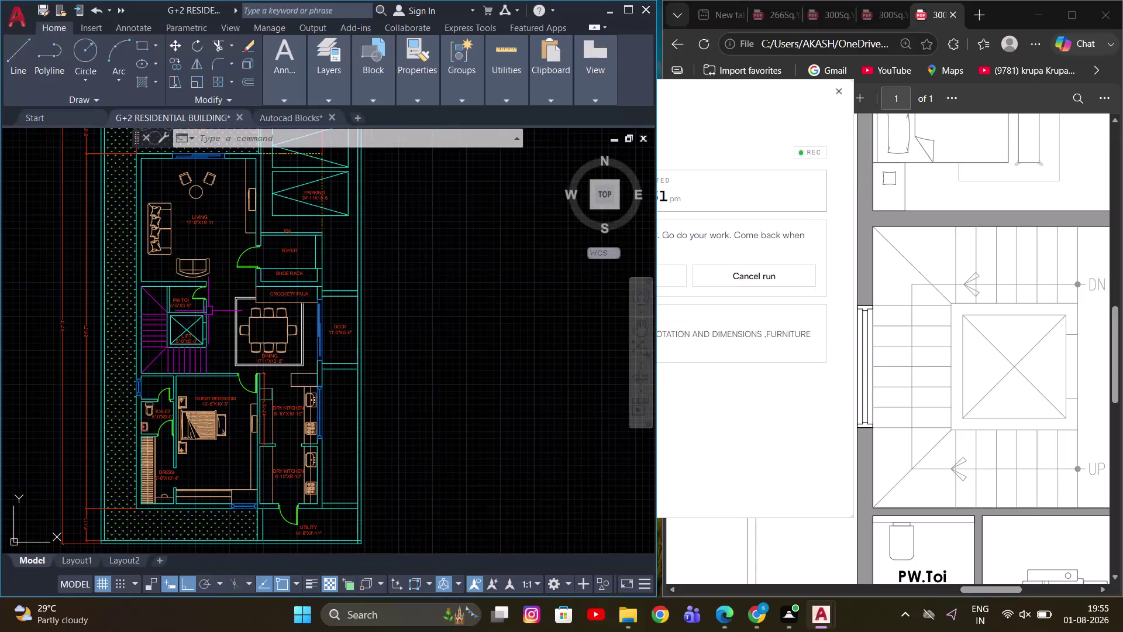
Pan and zoom across the first floor plan to center the upper toilet label.
middle_drag(387, 296, 273, 296)
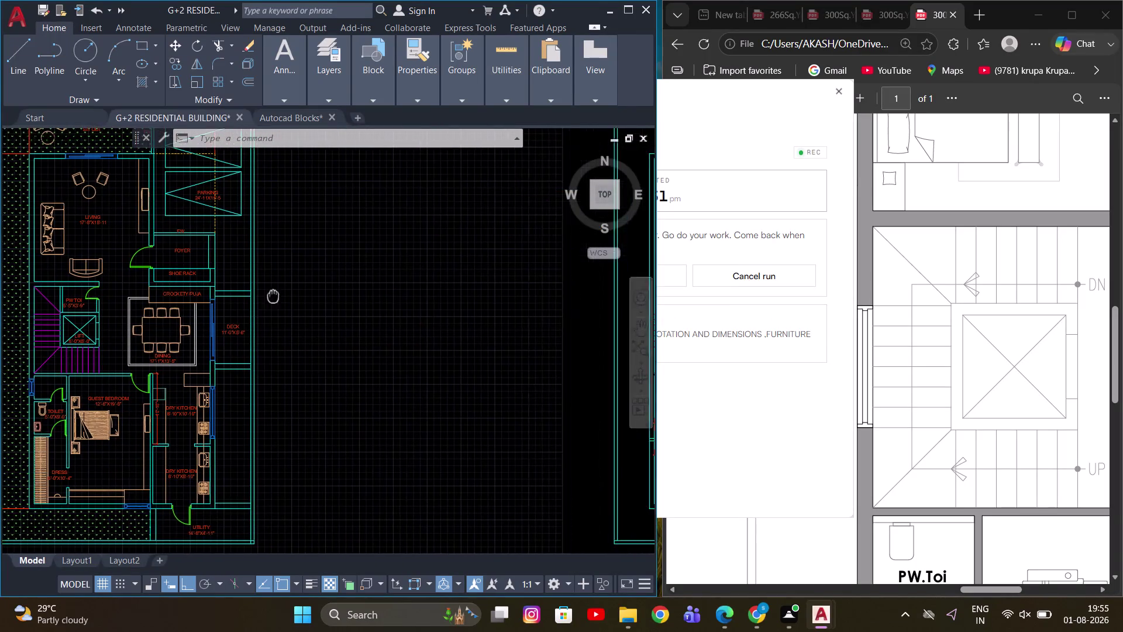
middle_drag(273, 296, 245, 296)
scroll(down, 3)
middle_drag(471, 311, 307, 295)
scroll(up, 3)
middle_drag(395, 296, 345, 228)
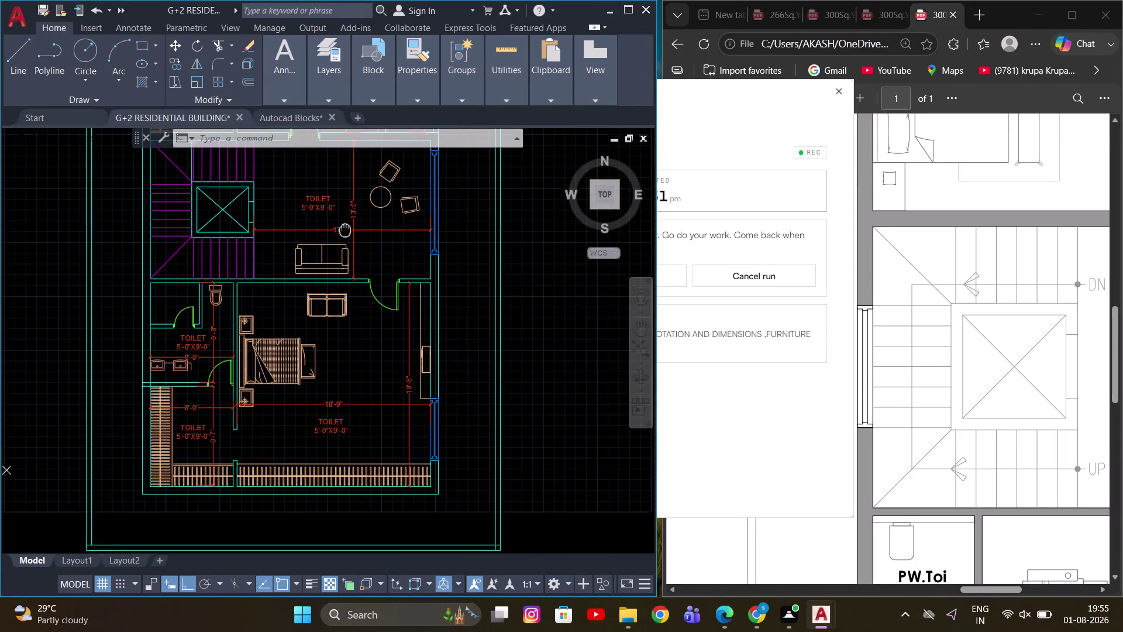
scroll(up, 3)
scroll(down, 3)
middle_drag(357, 294, 452, 280)
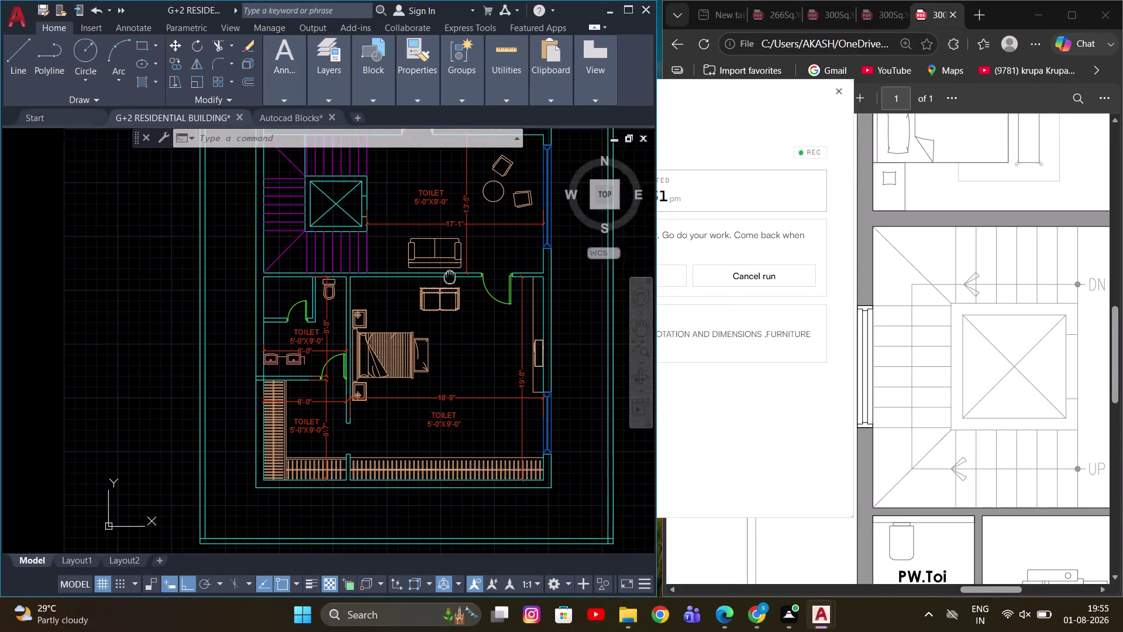
middle_drag(452, 280, 435, 249)
middle_drag(430, 256, 458, 354)
middle_drag(373, 443, 380, 313)
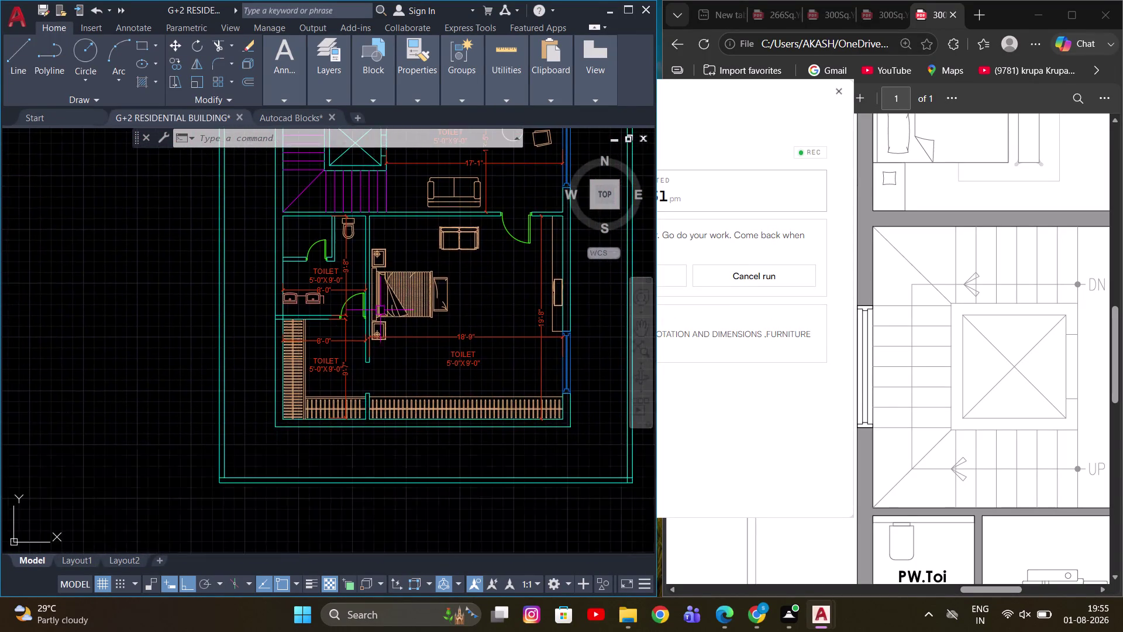
scroll(up, 3)
scroll(up, 3)
middle_drag(325, 264, 357, 338)
scroll(down, 3)
scroll(down, 3)
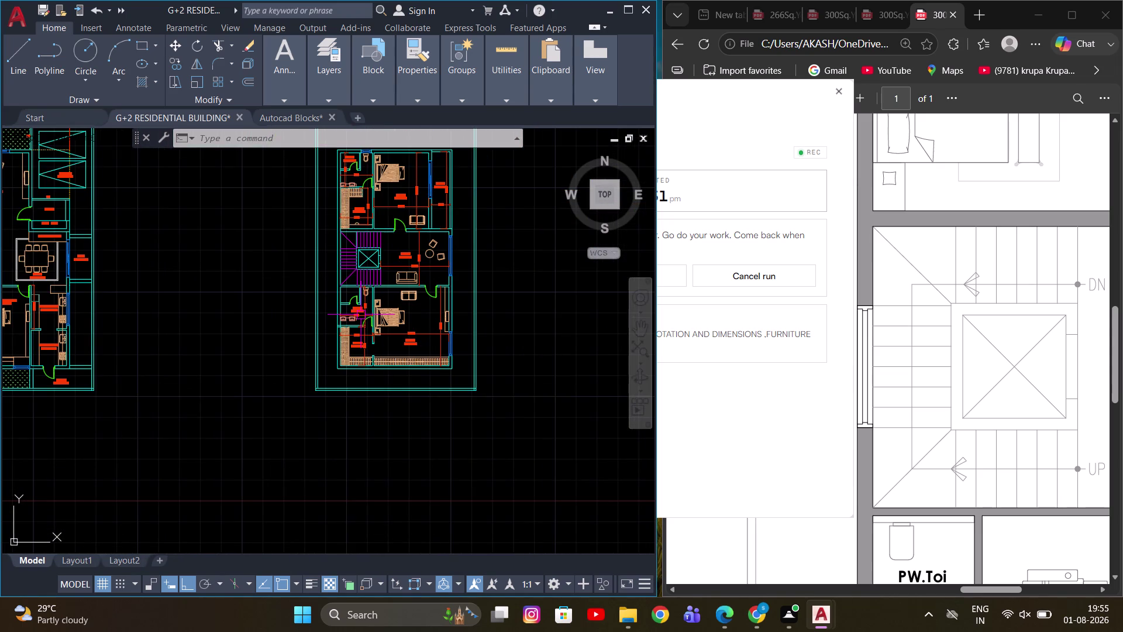
scroll(up, 3)
scroll(up, 3)
middle_drag(295, 341, 312, 326)
scroll(down, 3)
middle_drag(296, 305, 390, 334)
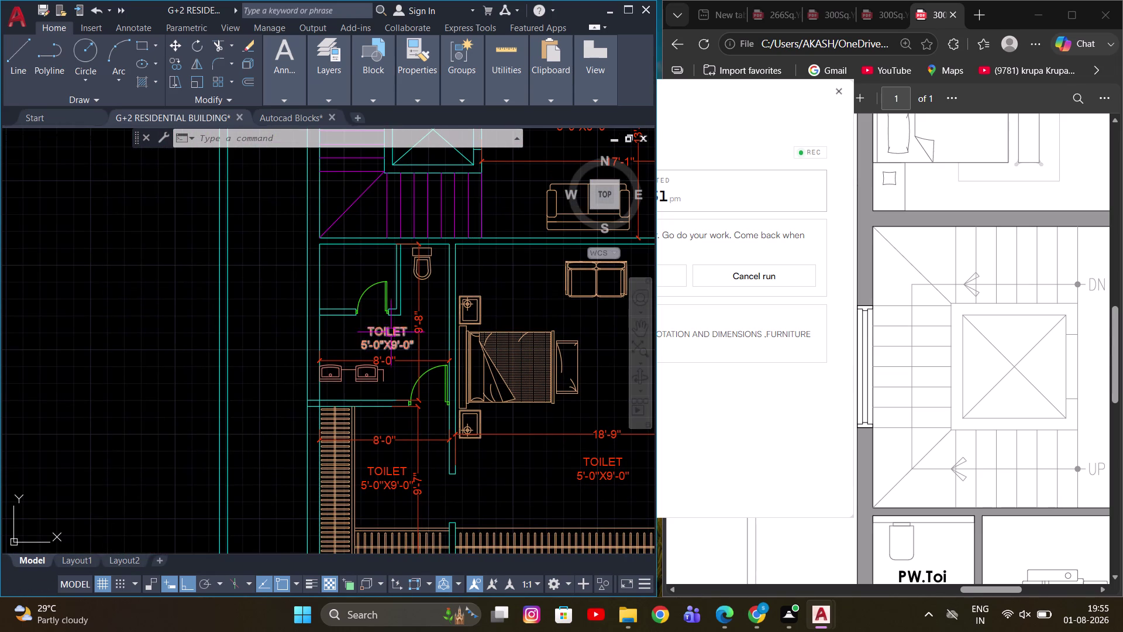
middle_drag(384, 322, 369, 295)
scroll(up, 3)
middle_drag(389, 299, 382, 288)
Edit the upper toilet label's size from 5'-0"X9'-0" to 8'-0"X9'-8".
double_click(383, 296)
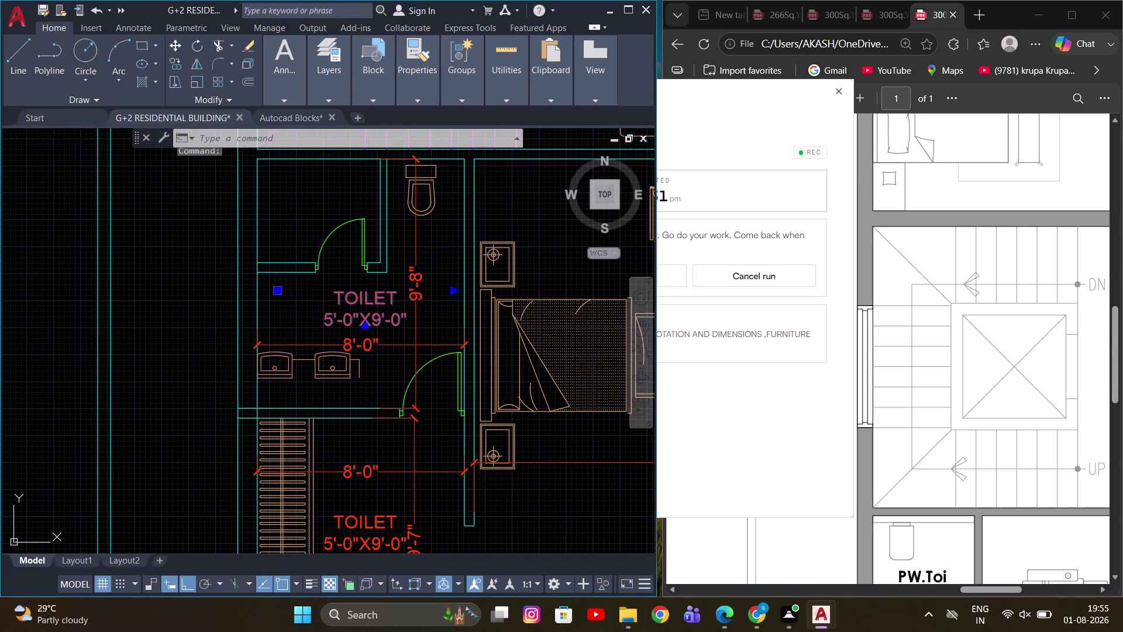
scroll(up, 3)
click(473, 224)
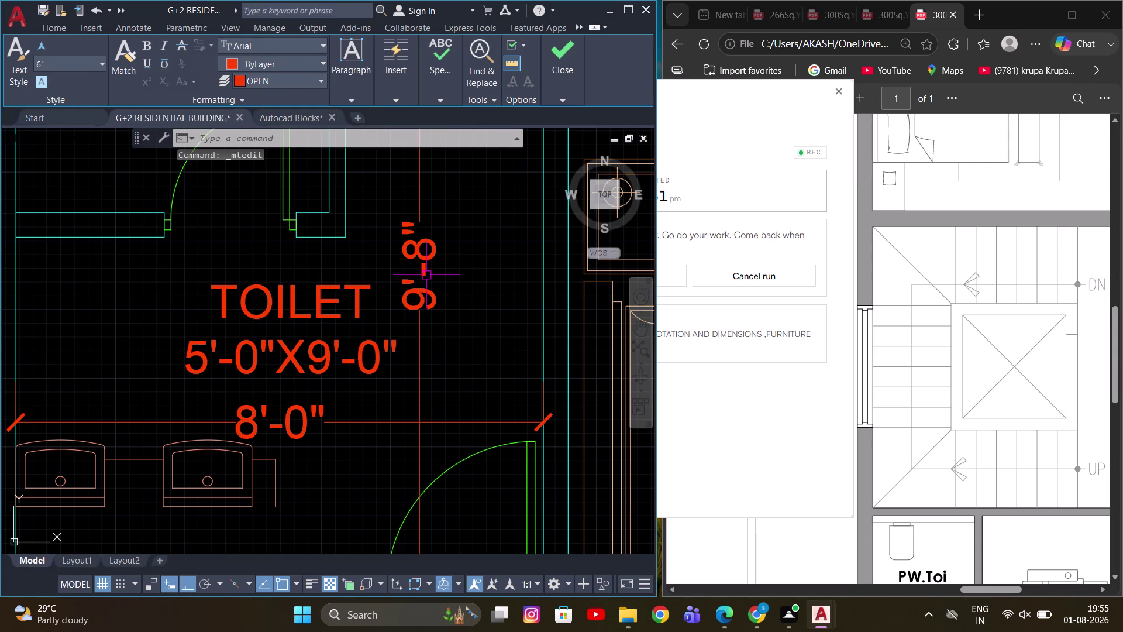
double_click(316, 309)
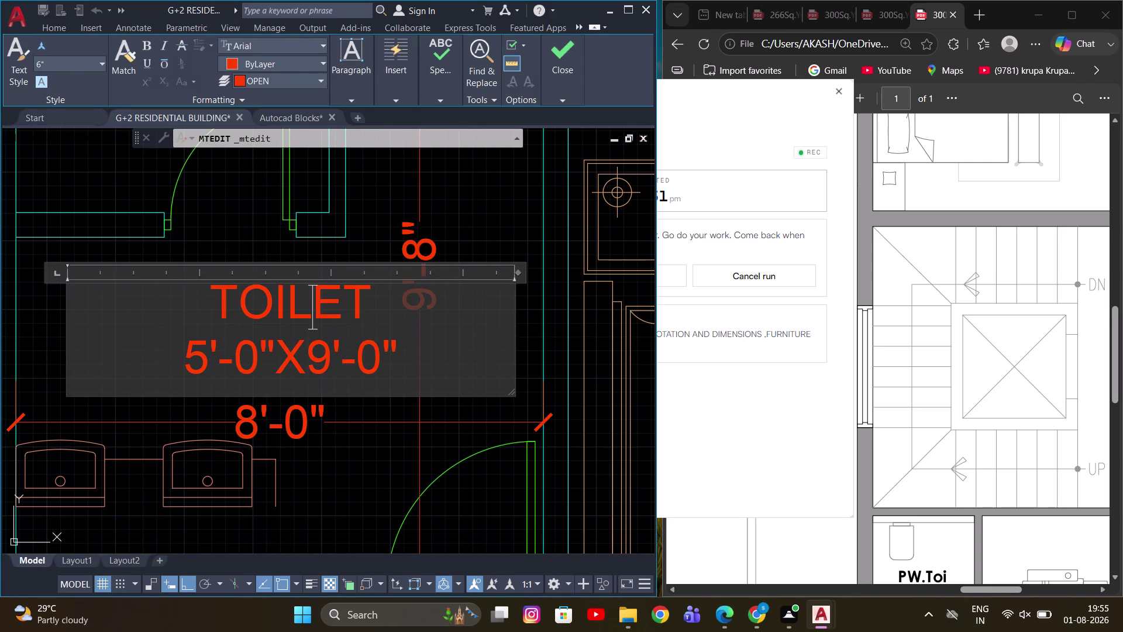
click(462, 187)
double_click(283, 305)
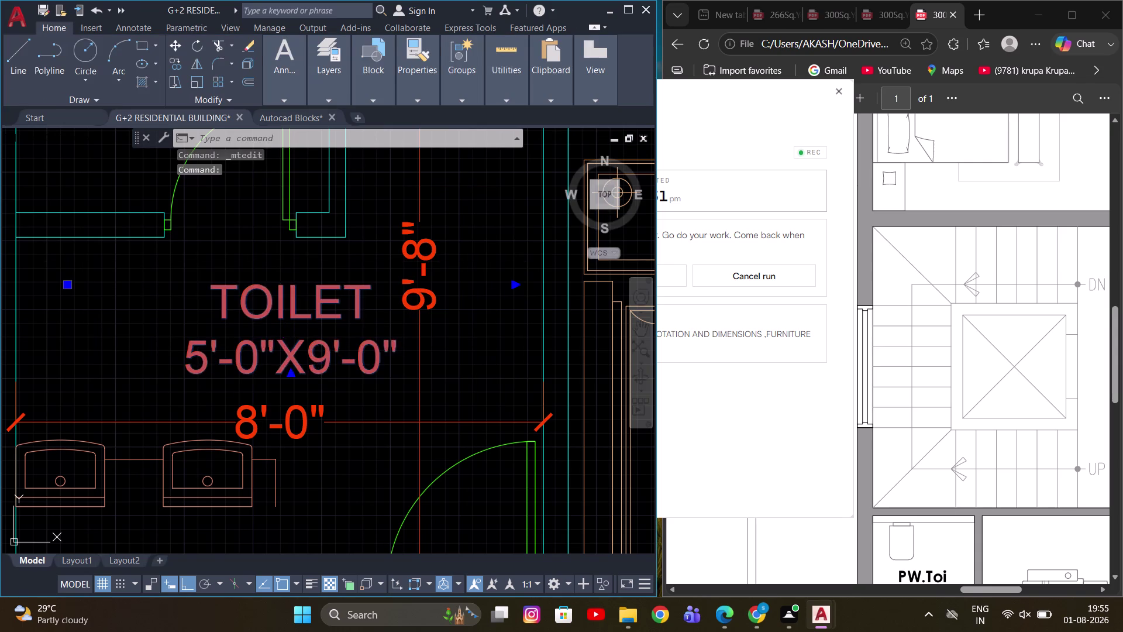
scroll(down, 3)
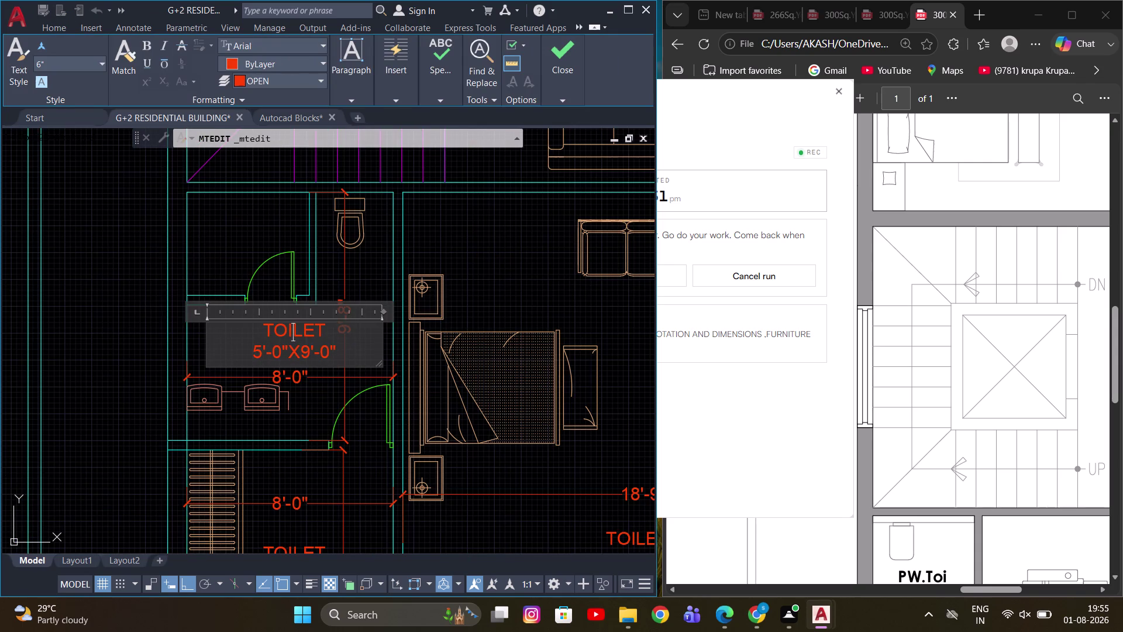
click(262, 355)
scroll(up, 3)
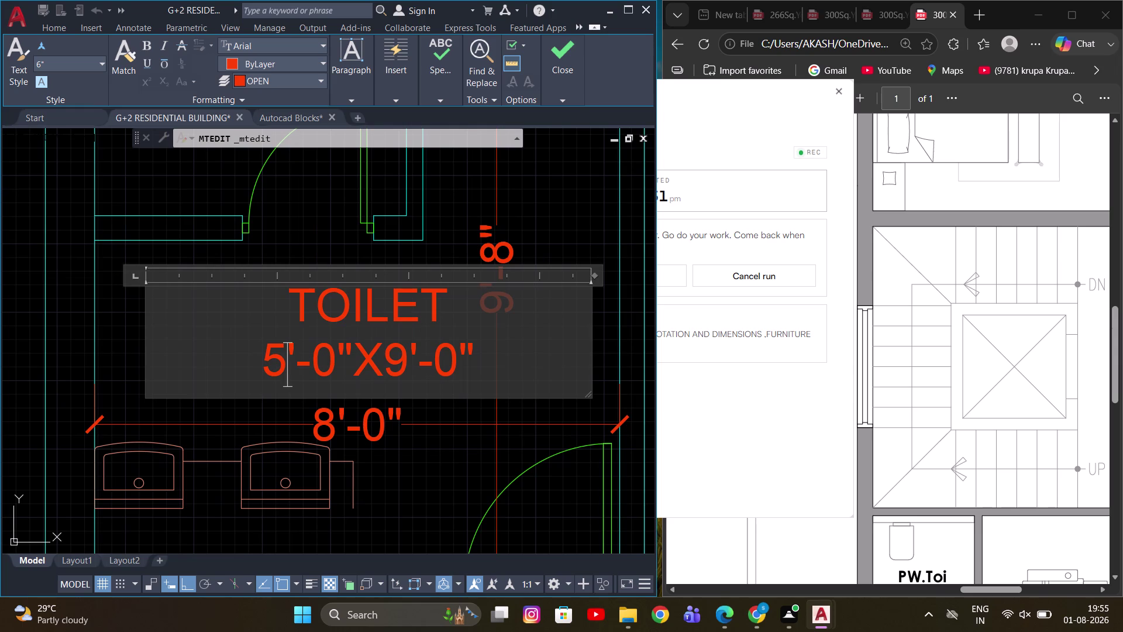
key(BackSpace)
key(8)
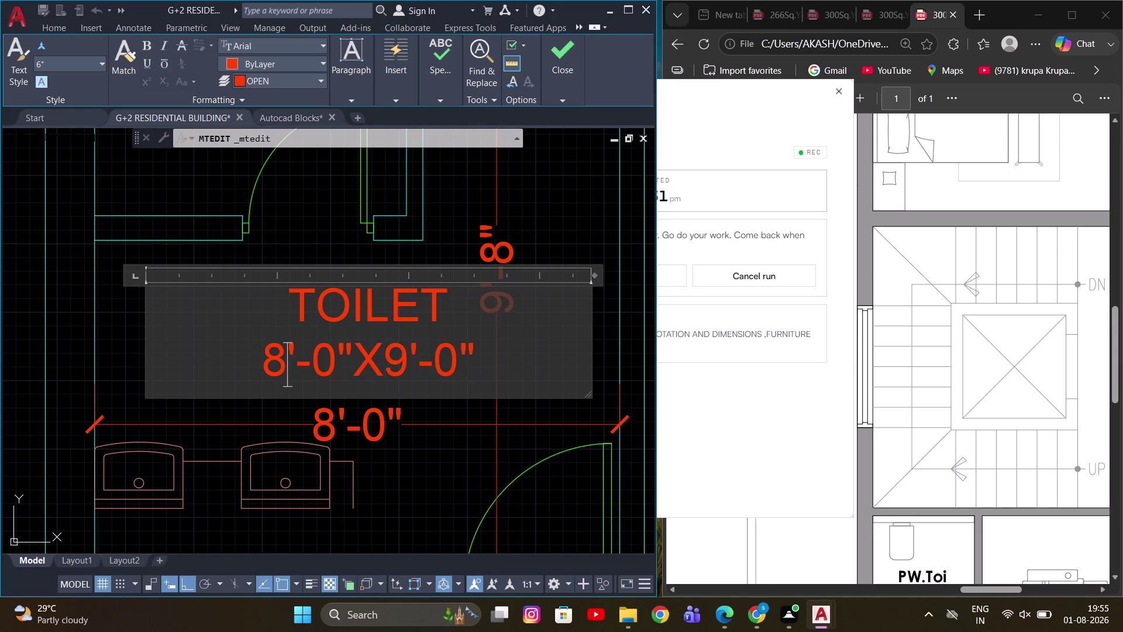
click(455, 372)
key(BackSpace)
key(8)
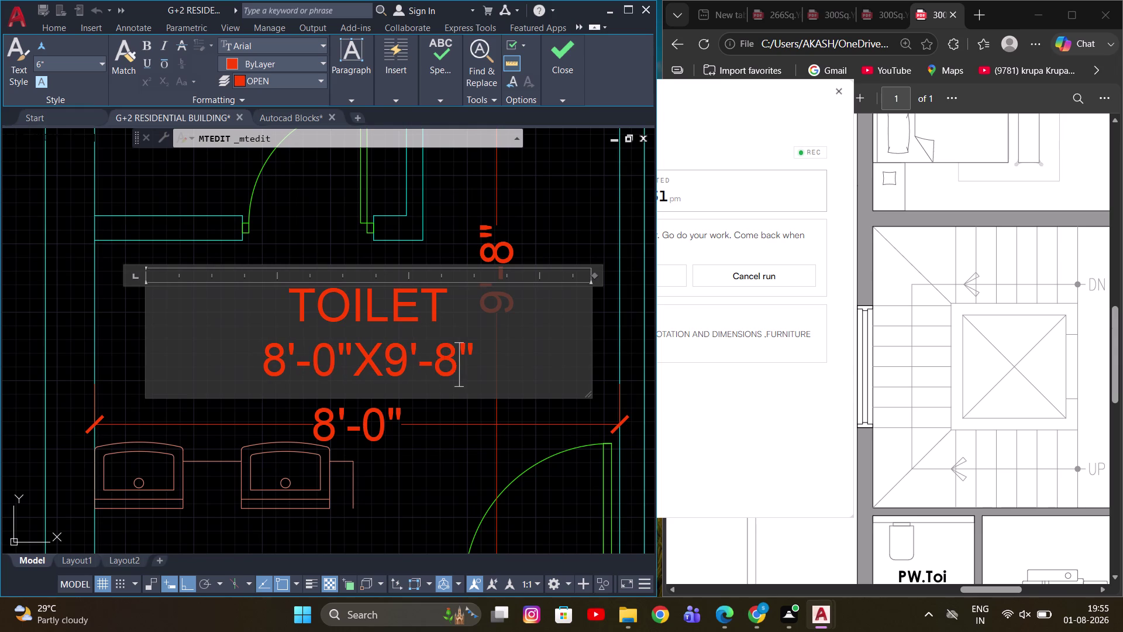
click(586, 224)
Open the lower toilet label and close it without changes.
scroll(down, 3)
middle_drag(367, 360, 331, 295)
middle_drag(385, 457, 383, 439)
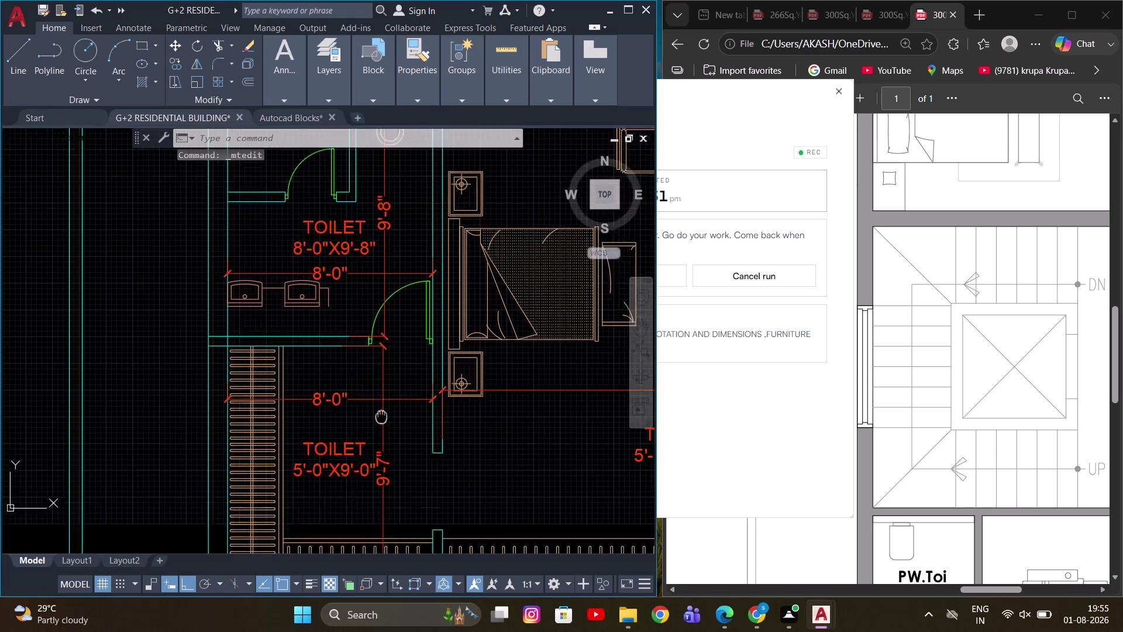
middle_drag(383, 439, 387, 336)
double_click(354, 361)
scroll(up, 3)
scroll(down, 3)
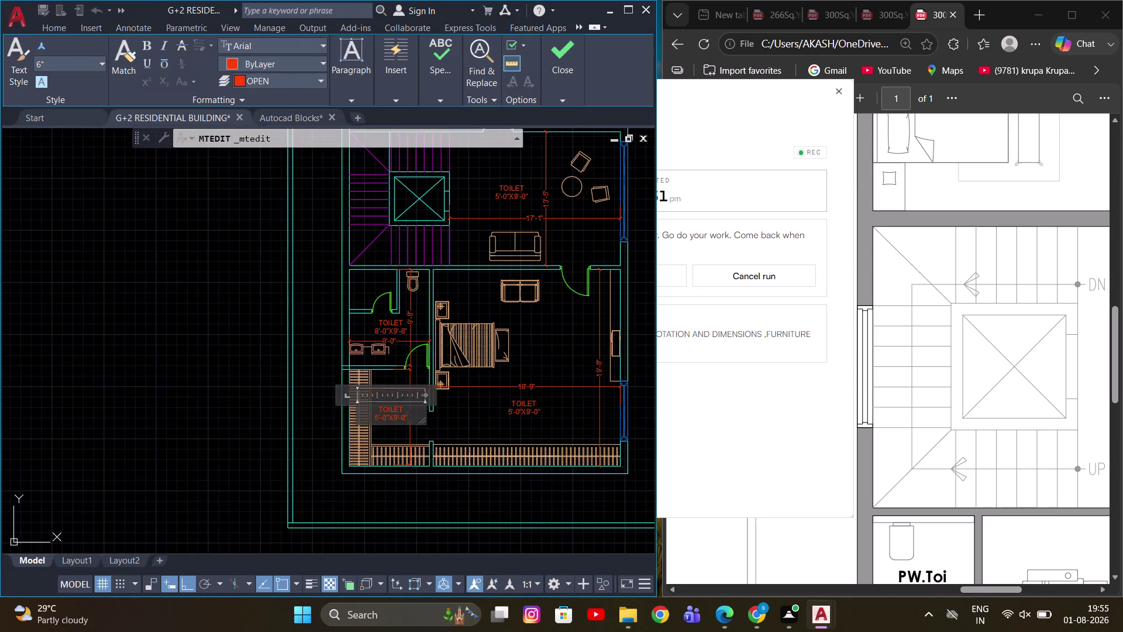
scroll(up, 3)
click(428, 321)
scroll(down, 3)
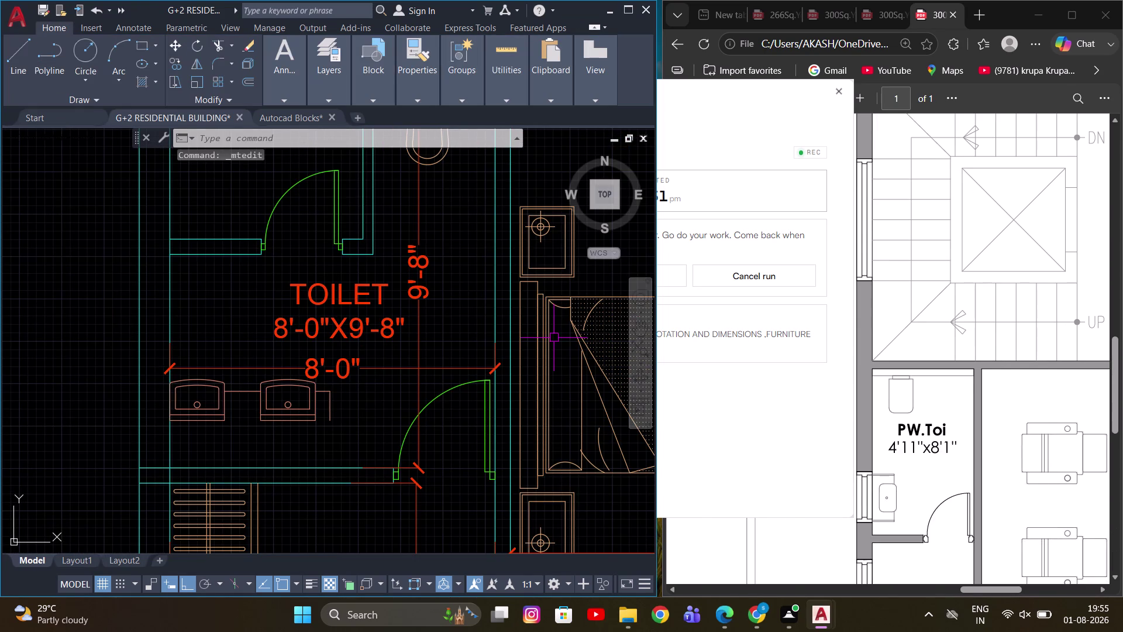
scroll(down, 3)
scroll(down, 3)
scroll(up, 3)
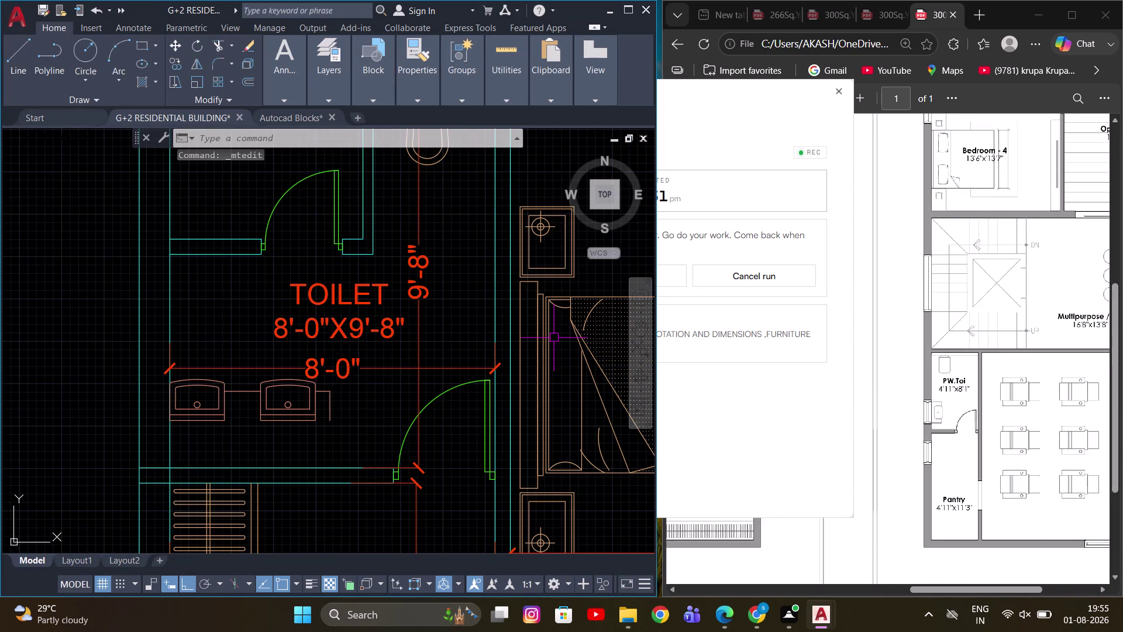
scroll(down, 3)
Check the reference PDF, then bring the lower toilet label into view and select it.
click(1006, 14)
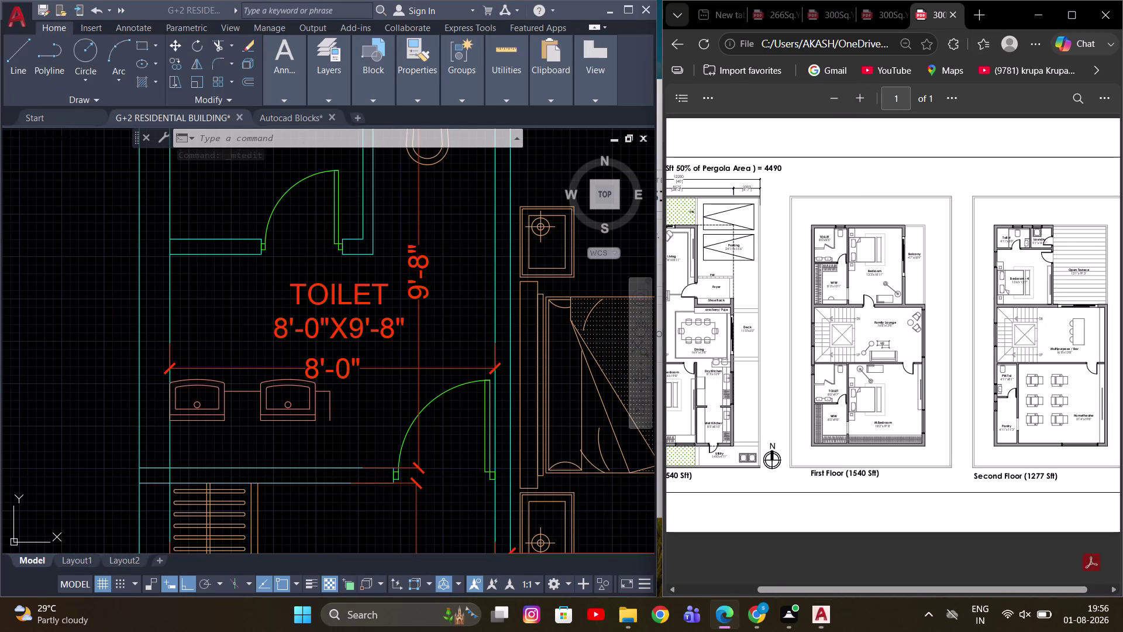
scroll(up, 3)
scroll(down, 3)
scroll(up, 3)
scroll(up, 3)
scroll(down, 3)
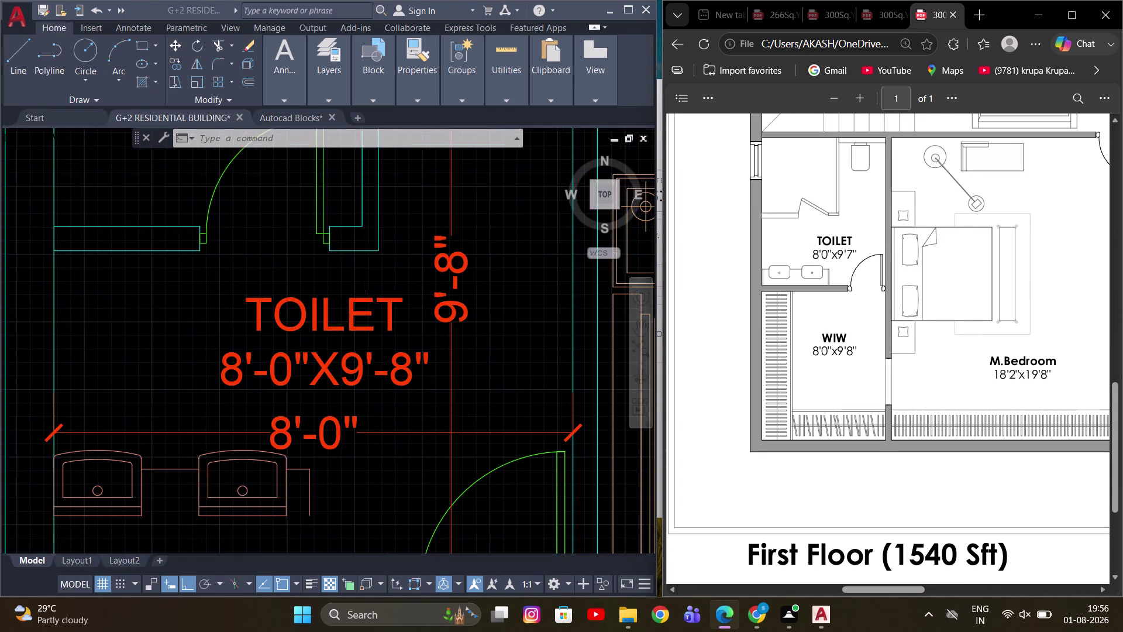
scroll(down, 3)
middle_drag(351, 422, 370, 367)
scroll(up, 3)
middle_drag(353, 409, 378, 327)
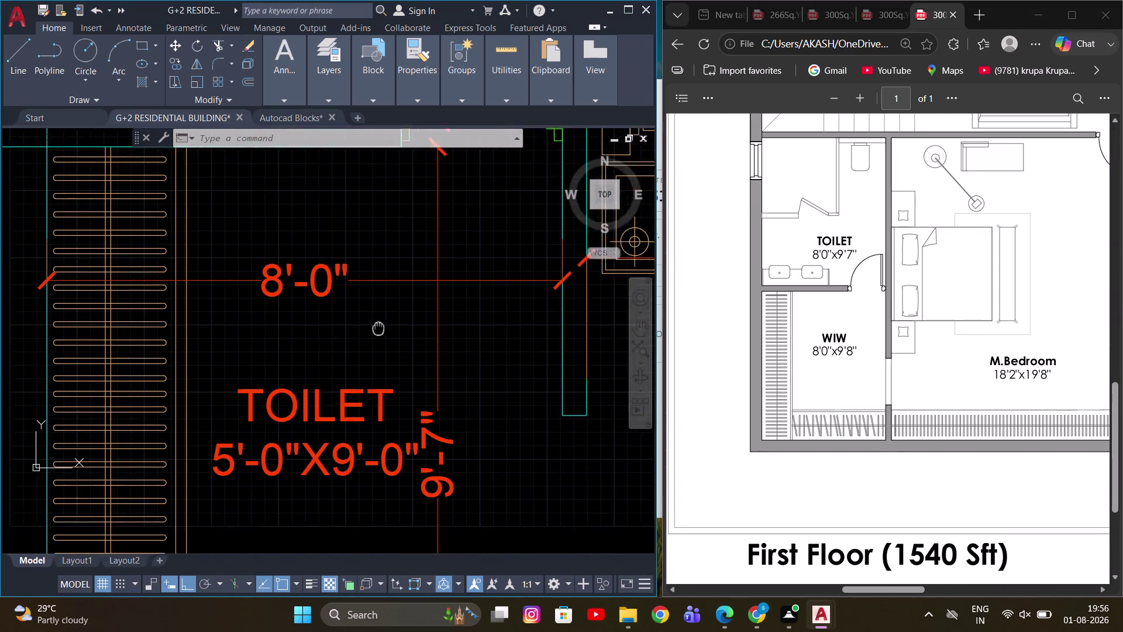
middle_drag(379, 327, 386, 311)
scroll(up, 3)
click(362, 386)
Rename the lower TOILET label to WIW.
click(359, 386)
double_click(359, 382)
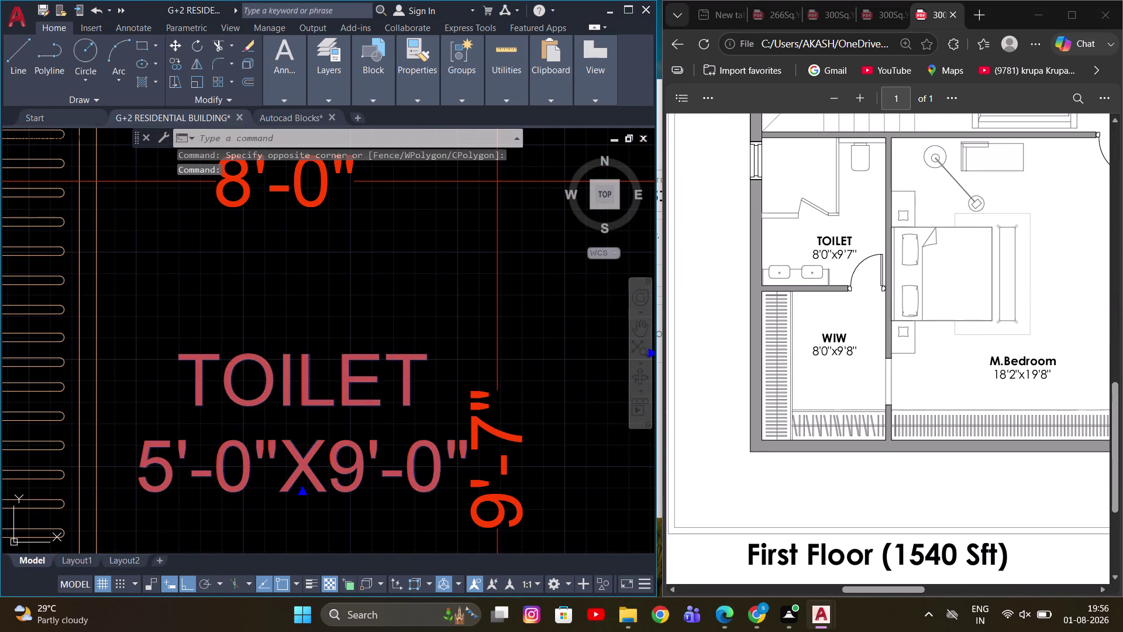
drag(432, 376, 204, 412)
click(420, 378)
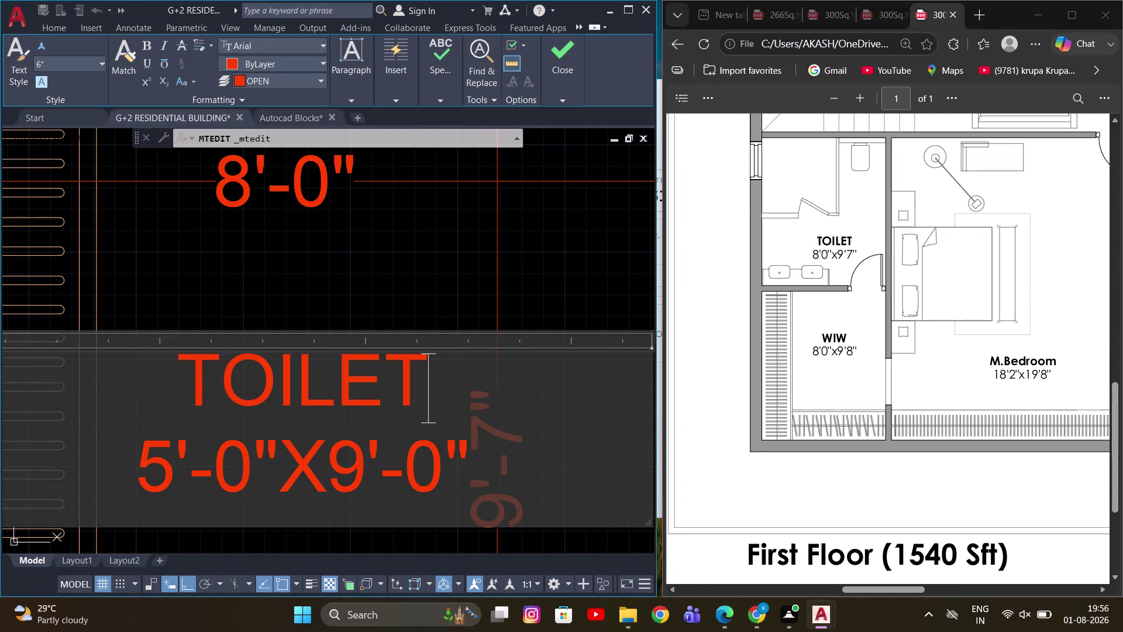
drag(435, 376, 183, 383)
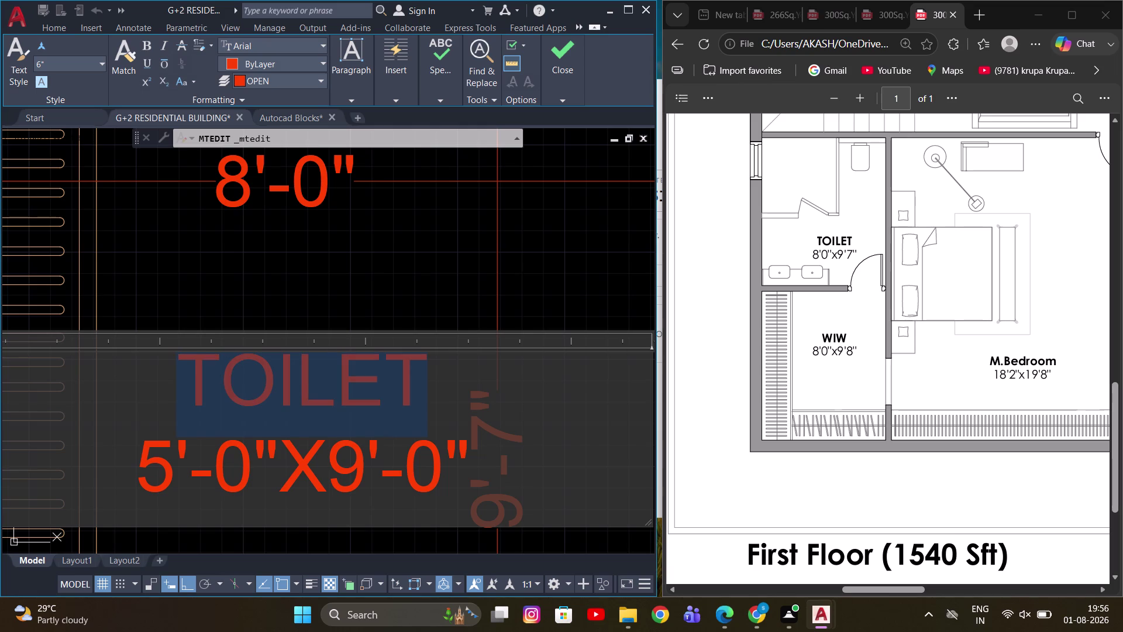
text(WI)
key(w)
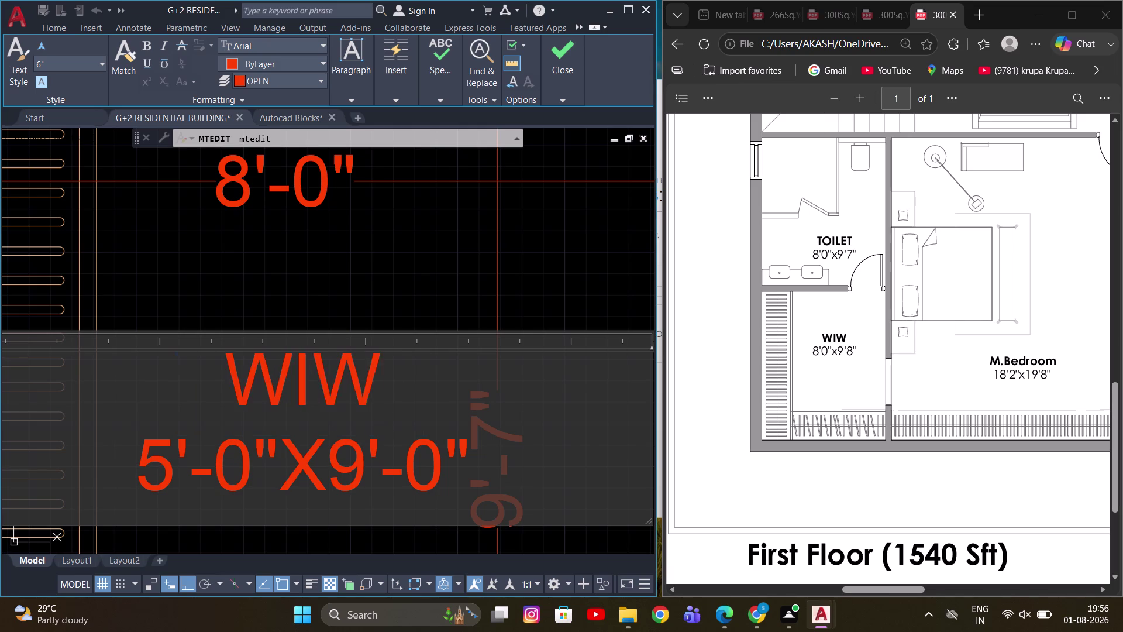
click(361, 257)
Pan and zoom to center the WIW size label.
scroll(down, 3)
middle_drag(298, 421, 360, 371)
scroll(up, 3)
scroll(down, 3)
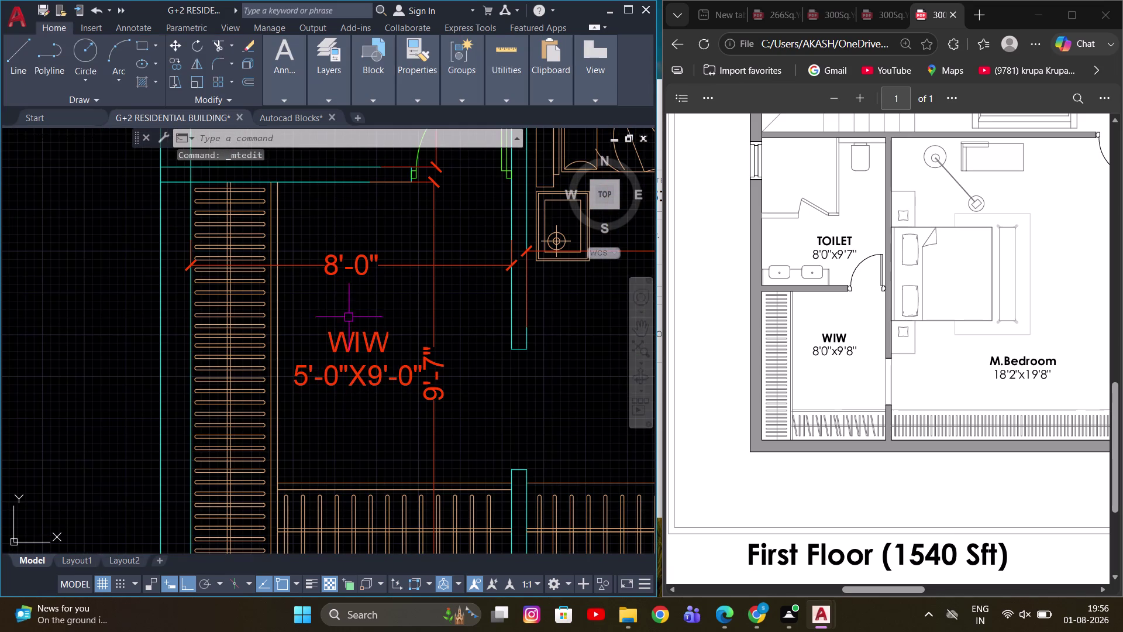
middle_drag(335, 370, 313, 361)
scroll(up, 3)
middle_drag(308, 351, 331, 342)
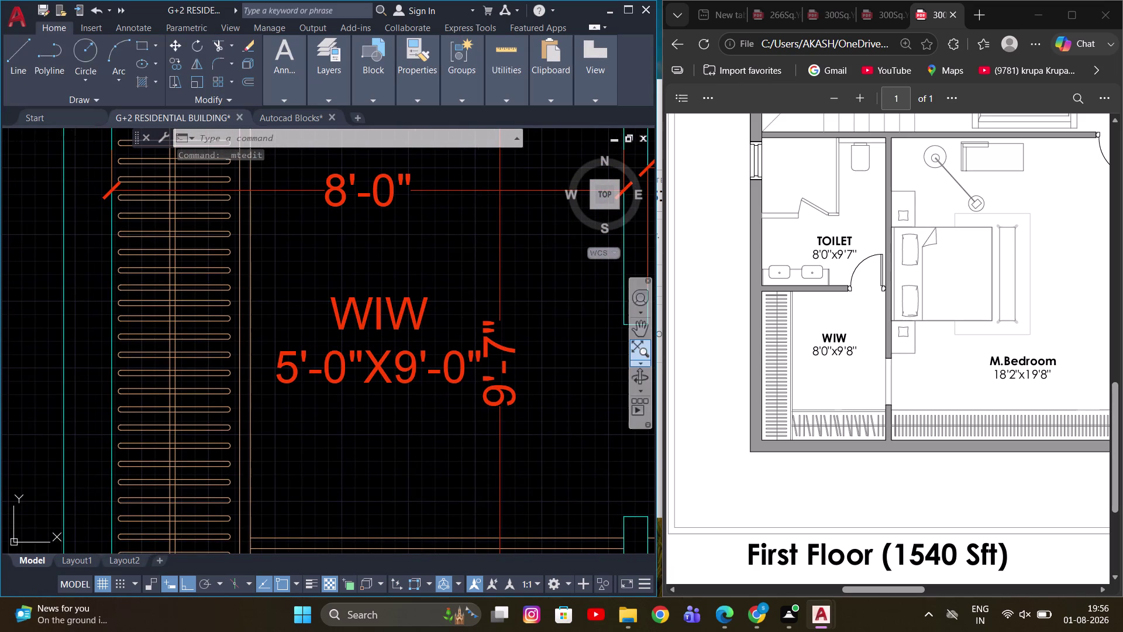
scroll(up, 3)
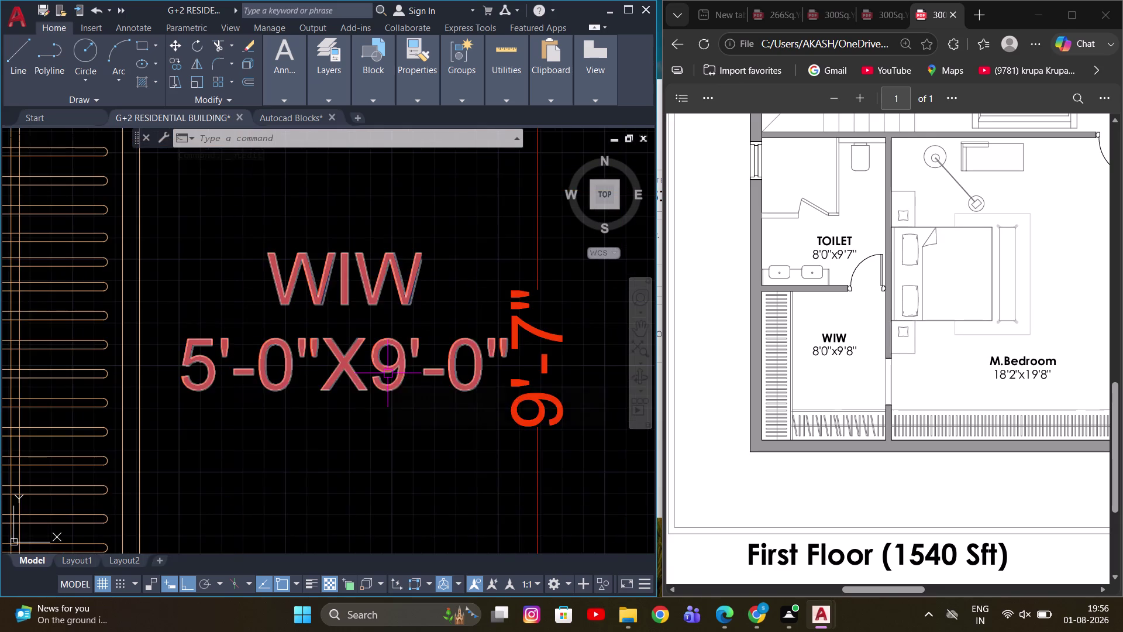
middle_drag(431, 368, 454, 366)
scroll(up, 3)
scroll(down, 3)
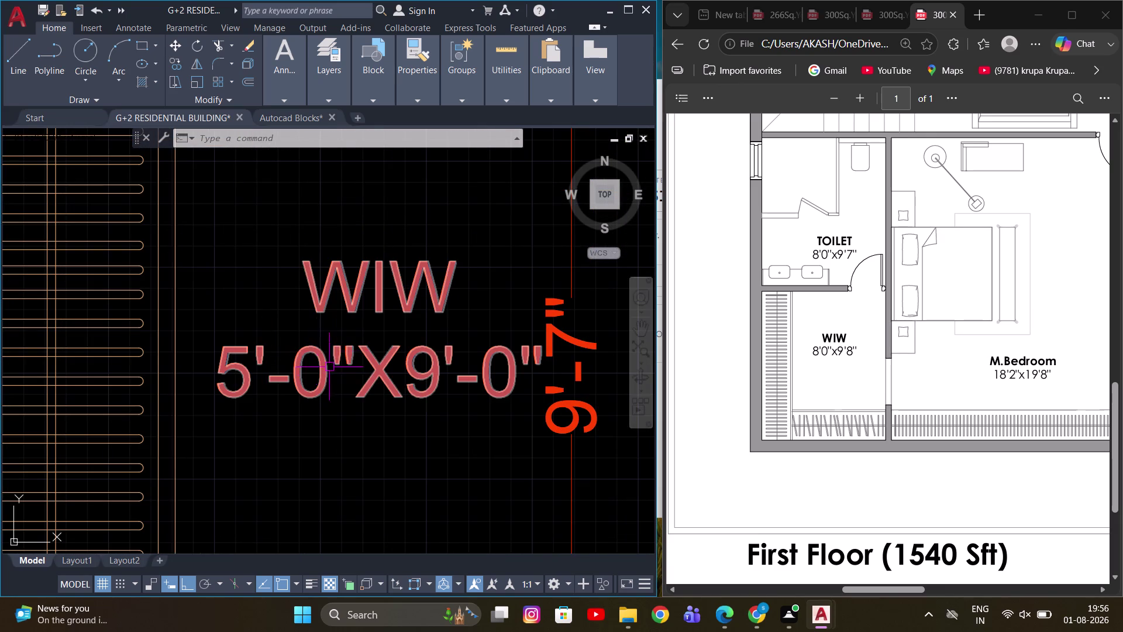
middle_drag(243, 354, 226, 348)
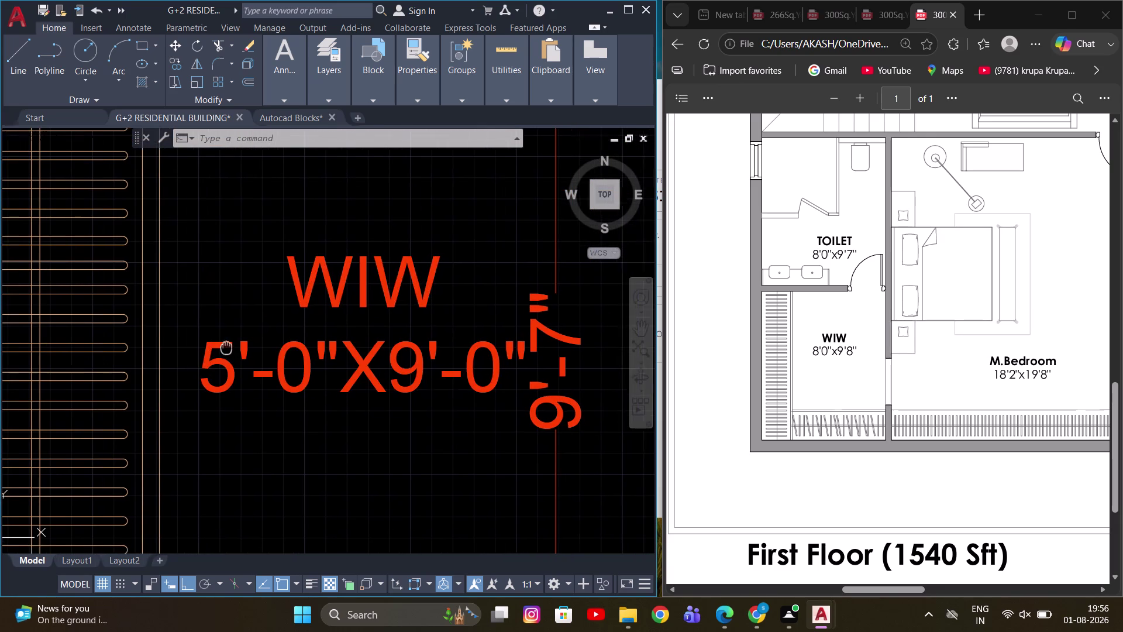
middle_drag(226, 347, 224, 346)
Change the WIW size line to 8'-0"X9'-7".
double_click(213, 342)
click(225, 355)
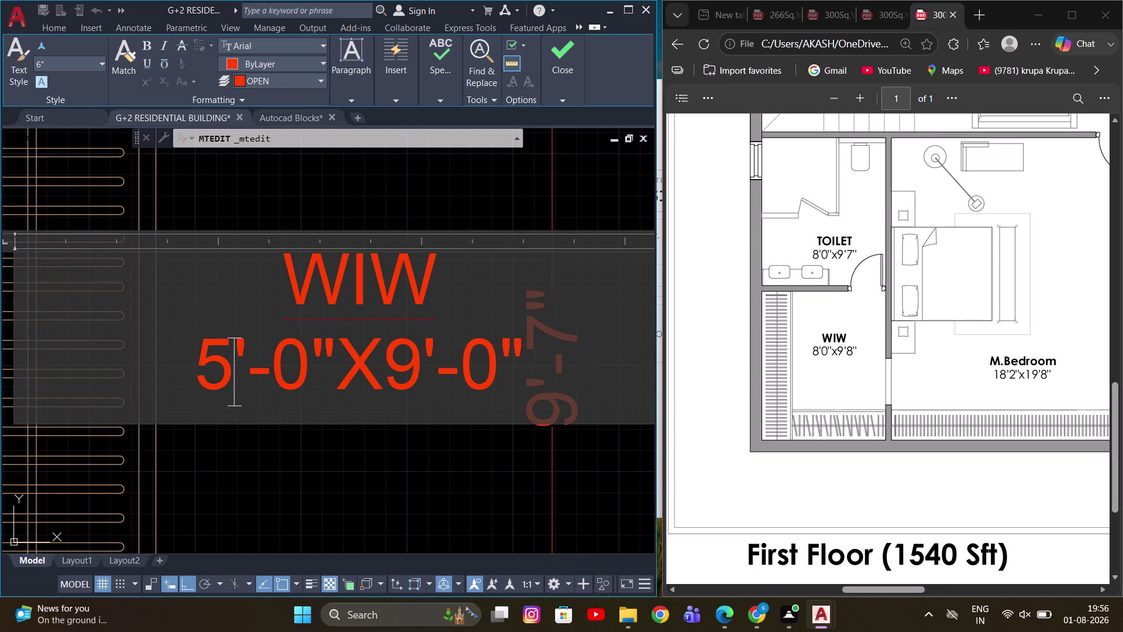
key(BackSpace)
key(8)
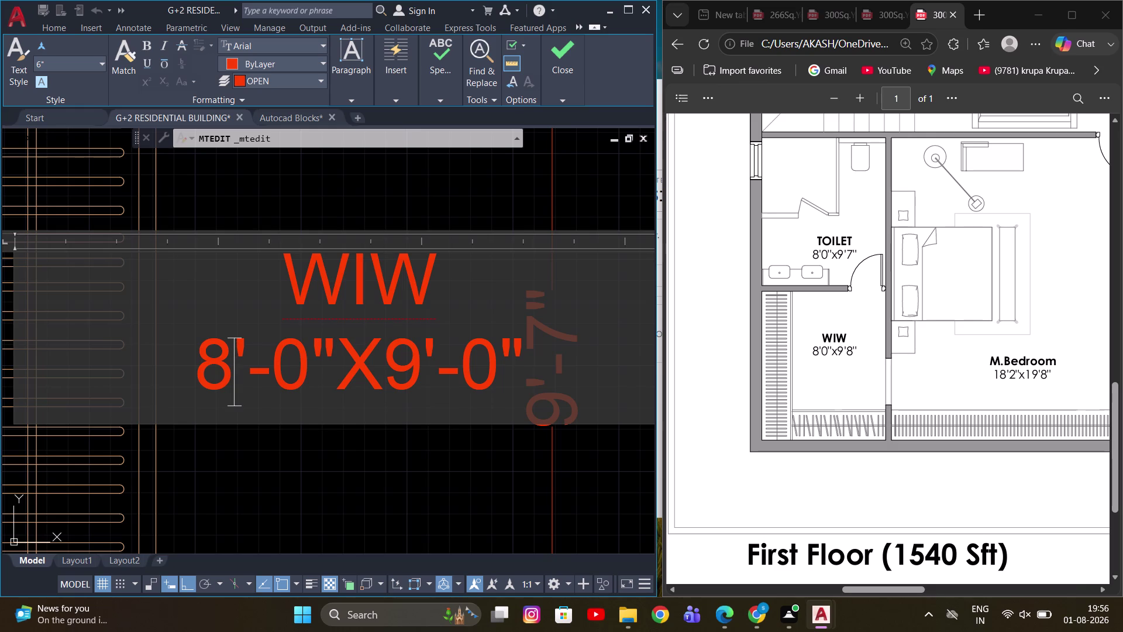
scroll(down, 3)
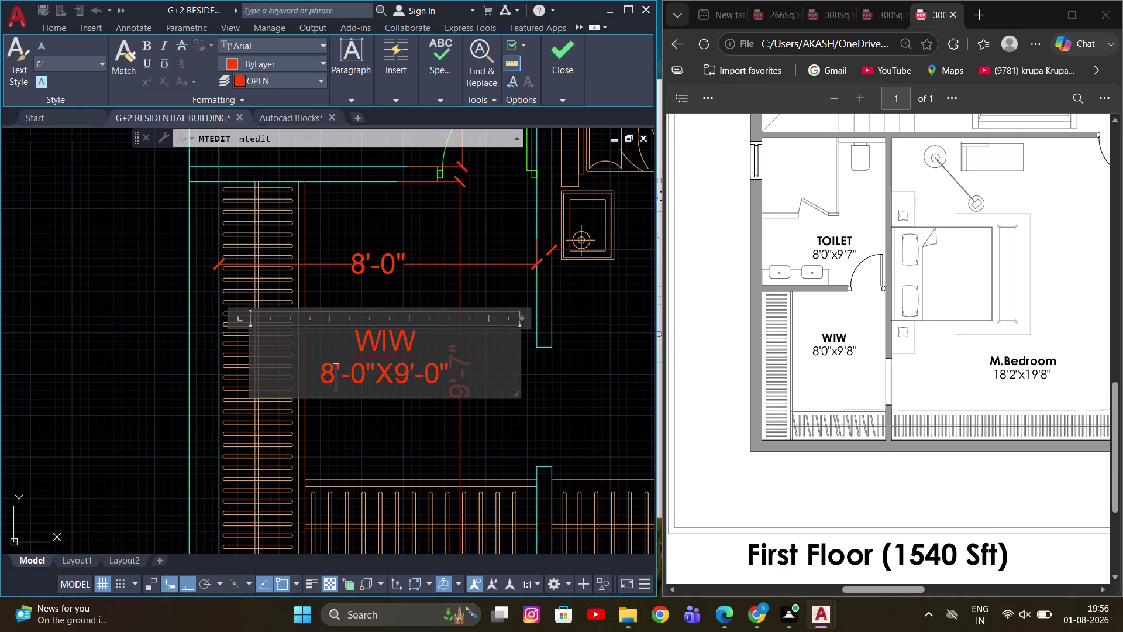
click(440, 373)
key(BackSpace)
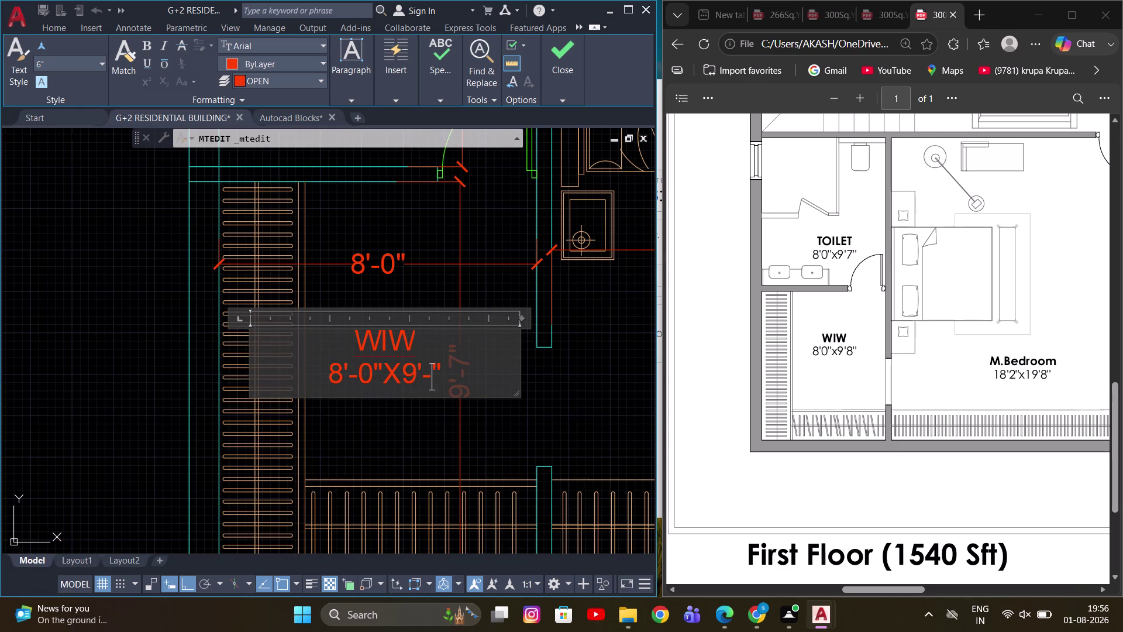
key(9)
key(BackSpace)
key(7)
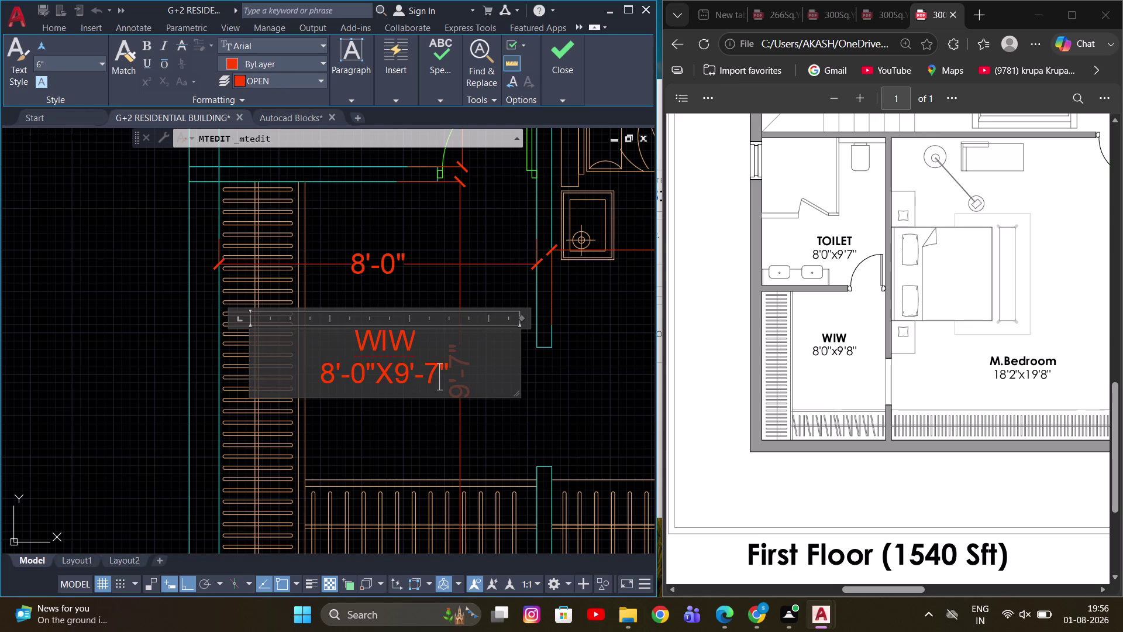
click(441, 274)
Select the WIW label and start moving it with M.
scroll(down, 3)
scroll(up, 3)
drag(363, 343, 352, 329)
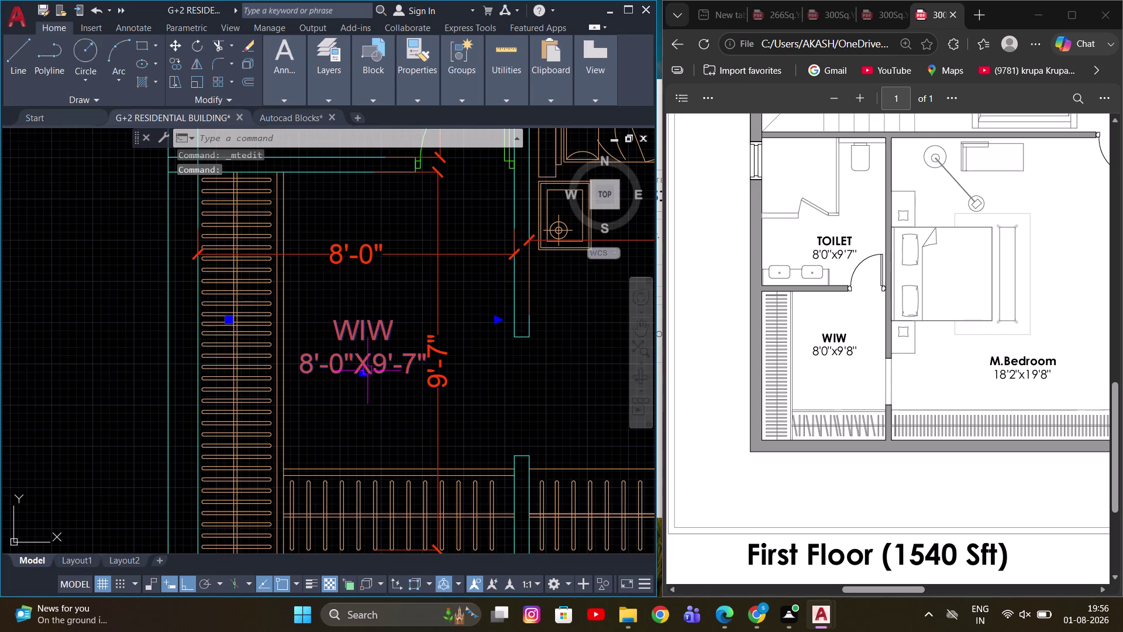
scroll(up, 3)
middle_drag(371, 377, 407, 366)
key(m)
key(space)
click(565, 389)
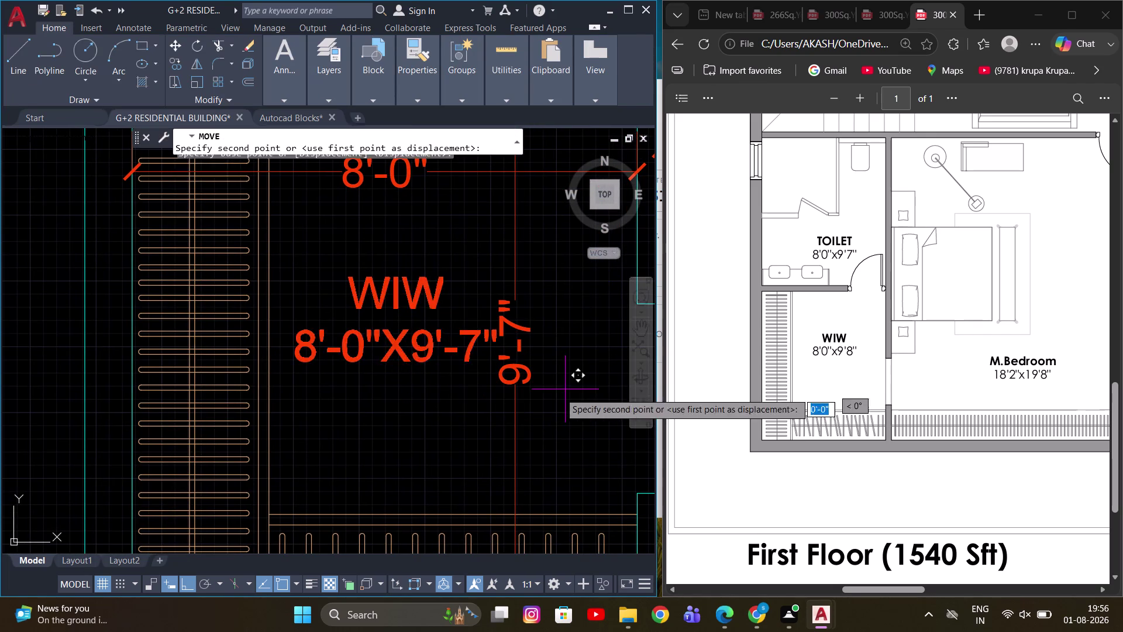
click(555, 394)
scroll(down, 3)
key(Escape)
scroll(up, 3)
middle_drag(380, 337, 379, 415)
scroll(down, 3)
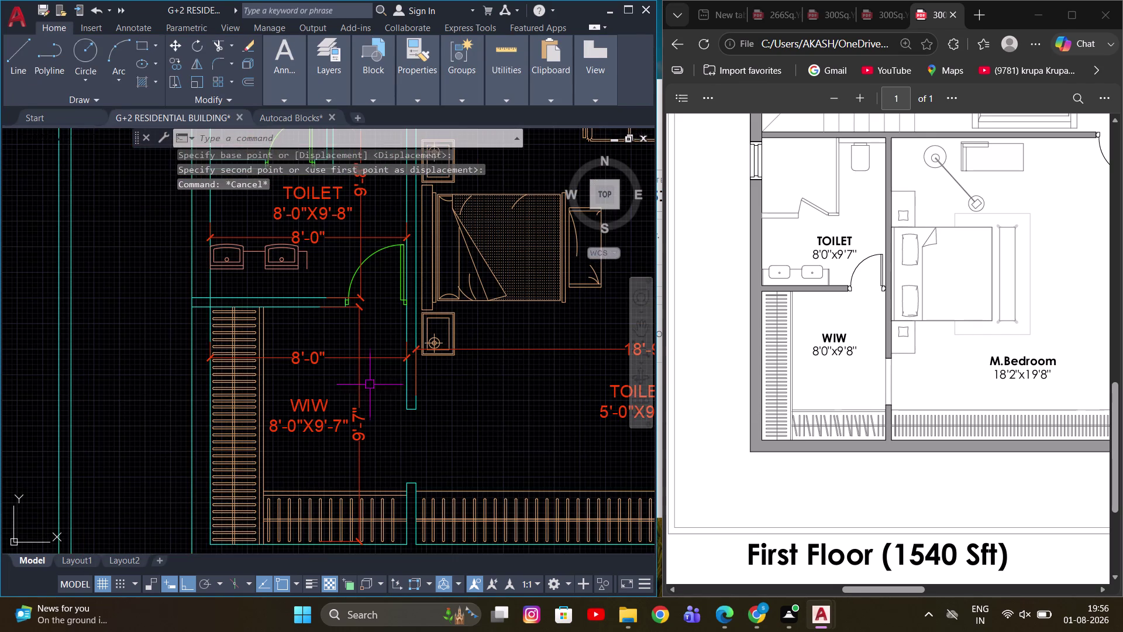
middle_drag(370, 379, 378, 408)
drag(389, 412, 366, 402)
click(342, 382)
scroll(up, 3)
drag(386, 263, 369, 286)
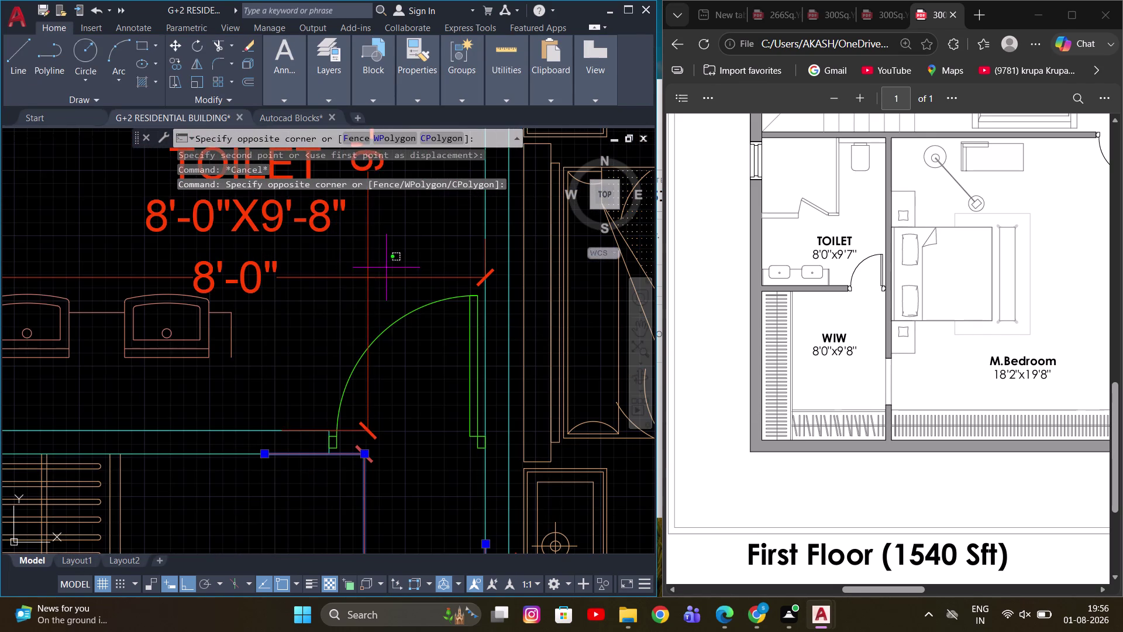
click(330, 313)
scroll(down, 3)
key(e)
key(space)
scroll(down, 3)
middle_drag(389, 361, 312, 371)
scroll(up, 3)
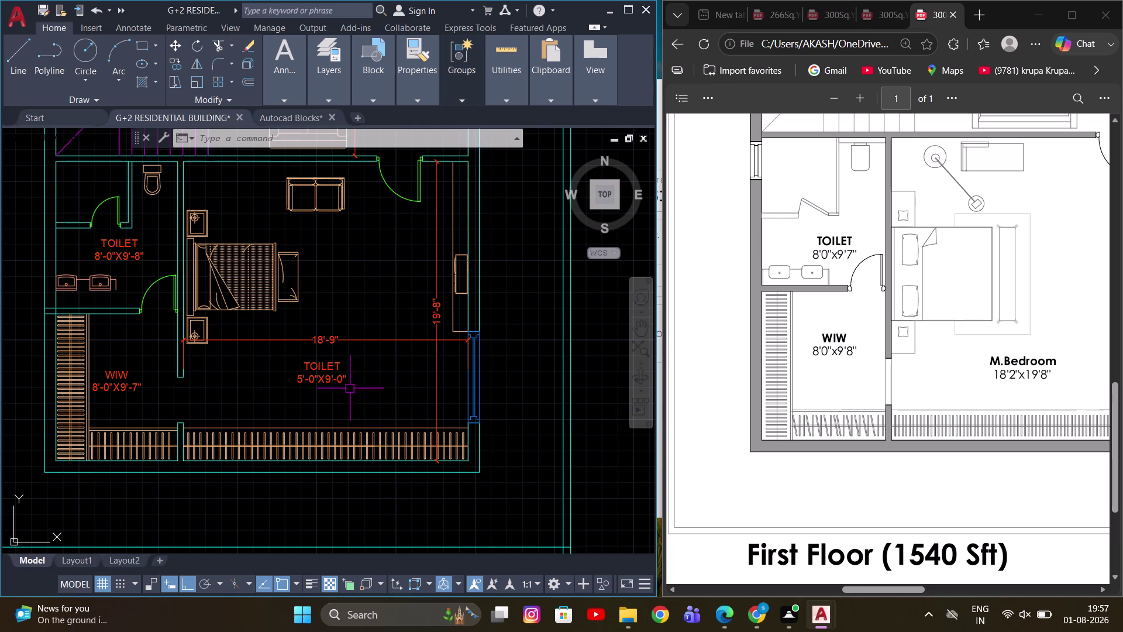
scroll(up, 3)
scroll(up, 3)
Replace the bedroom's TOILET label name with M.BEDROOM.
double_click(310, 362)
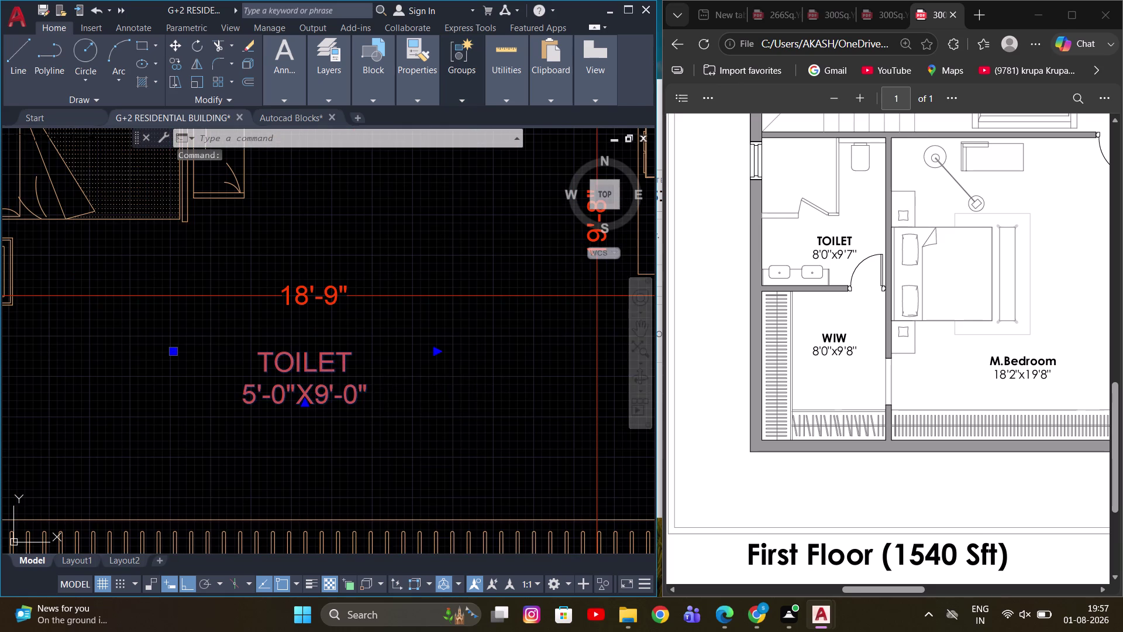
drag(372, 355, 179, 355)
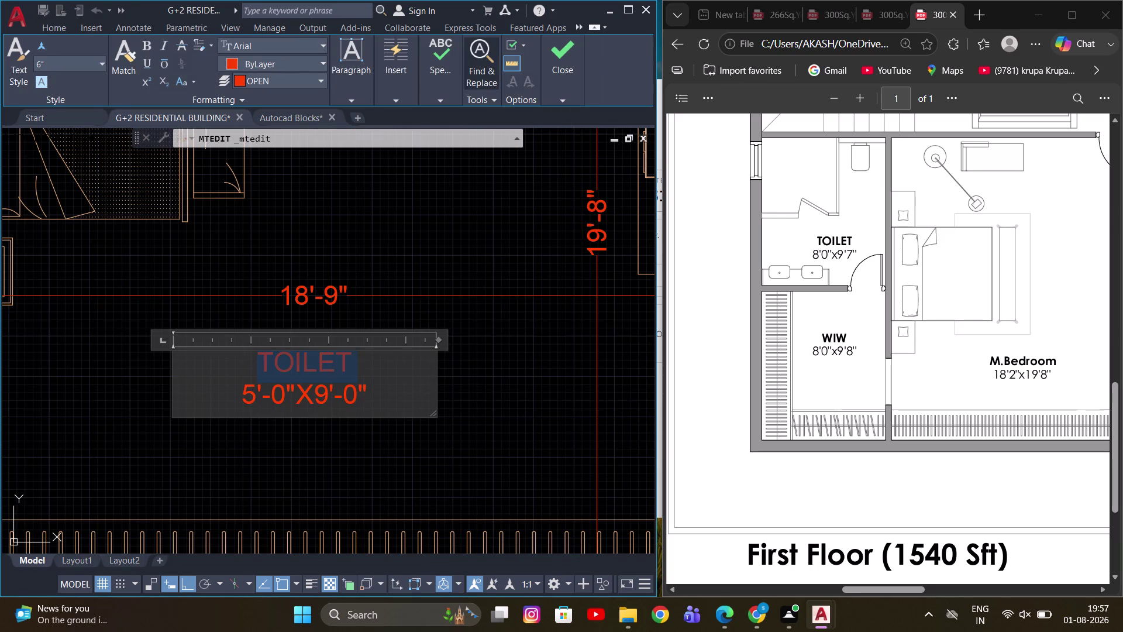
key(m)
text(.)
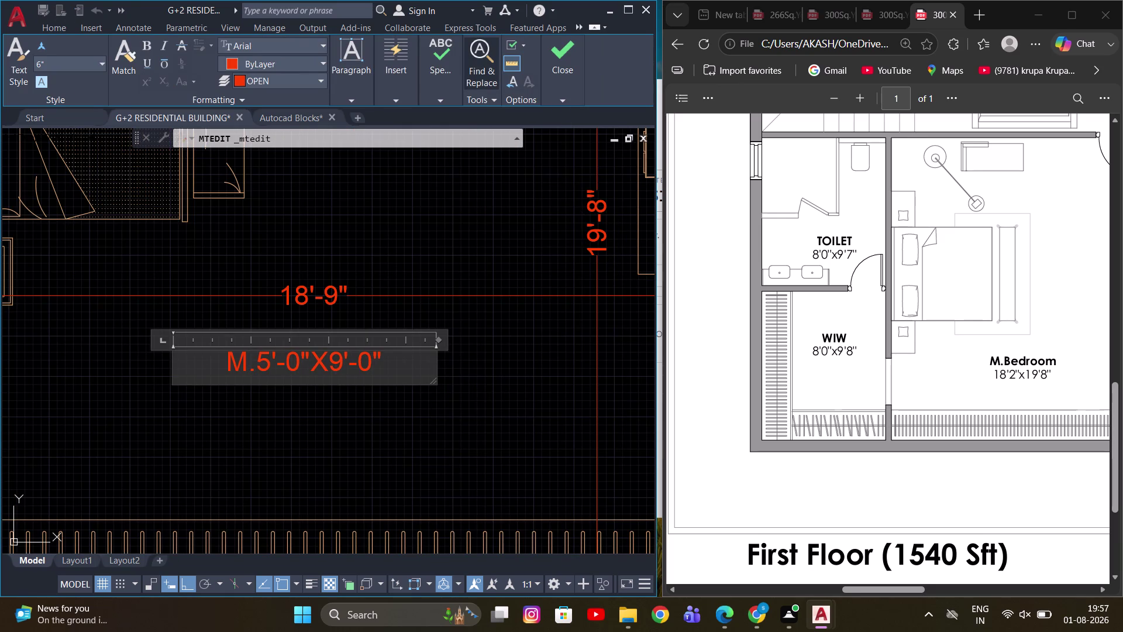
text(BED)
text(R)
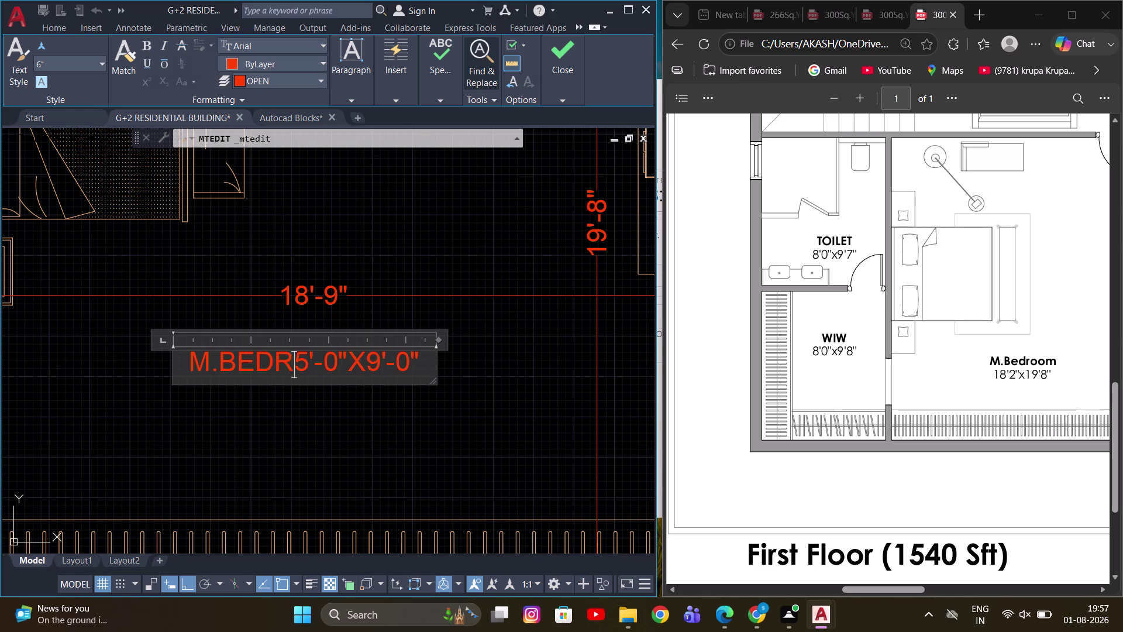
text(OOM)
key(Return)
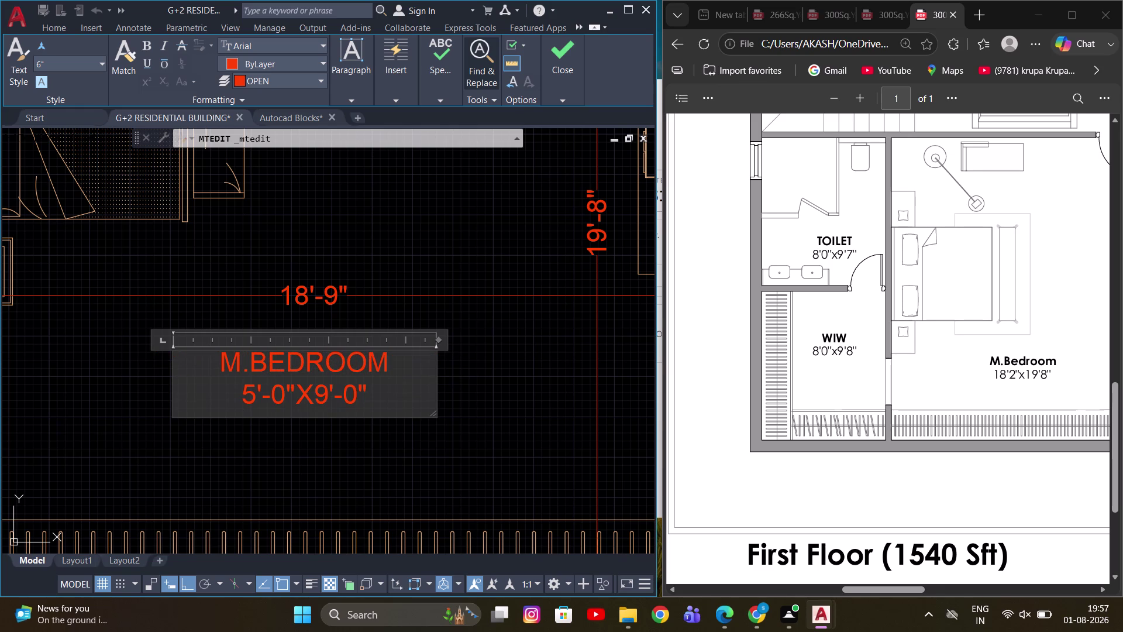
Change the bedroom label's size to 18'-9"X19'-8" and exit the editor.
click(255, 389)
key(BackSpace)
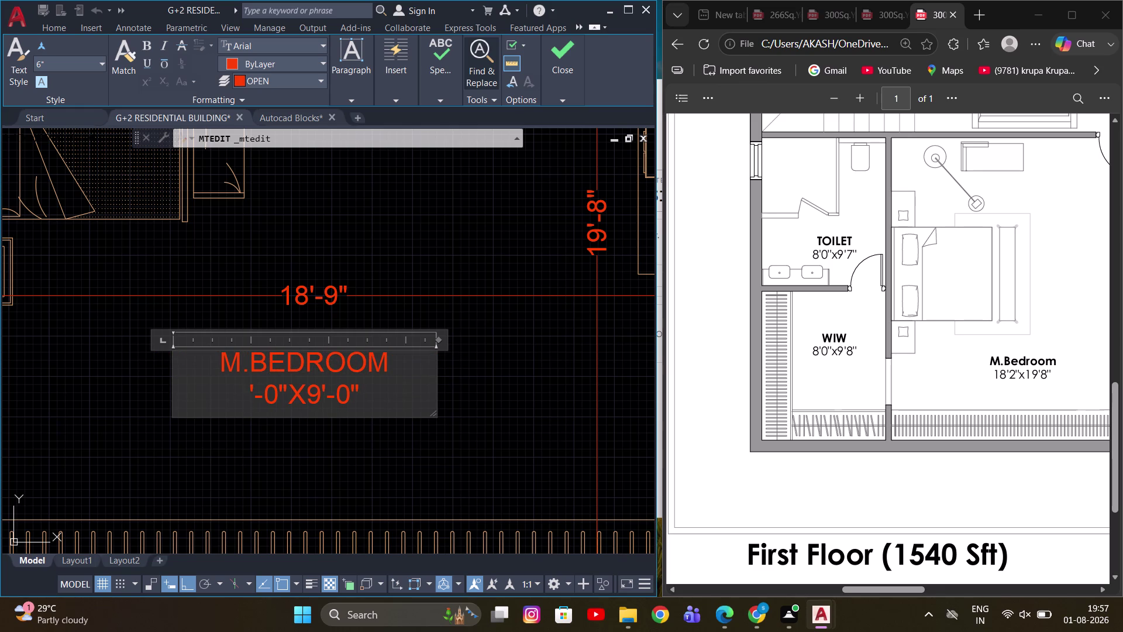
text(18')
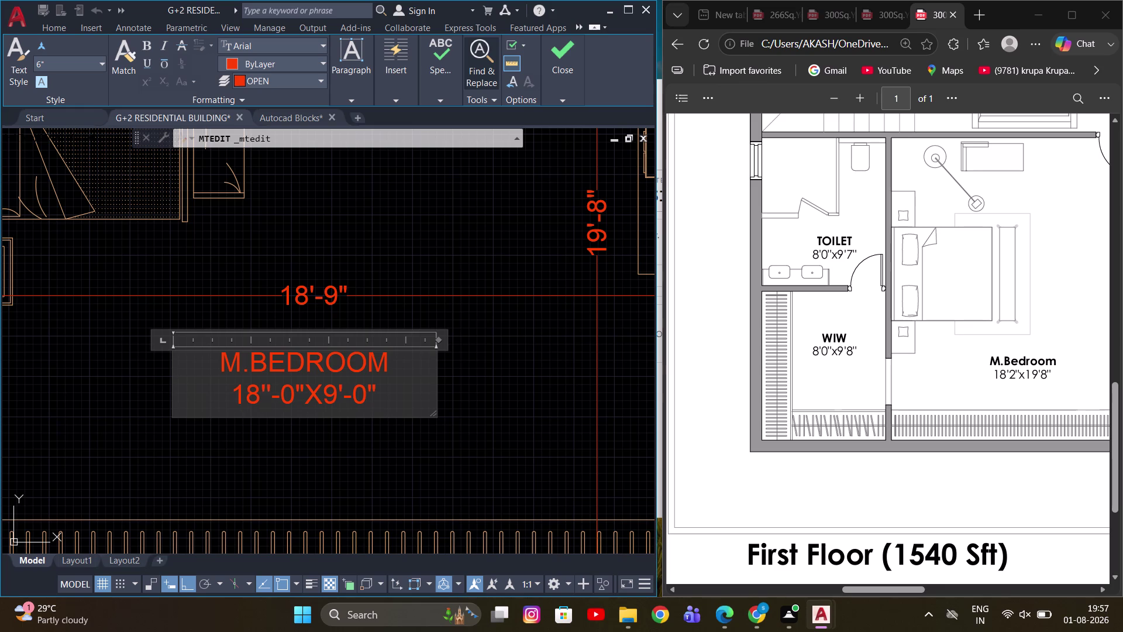
key(BackSpace)
key(Right)
key(Right)
key(Right)
key(BackSpace)
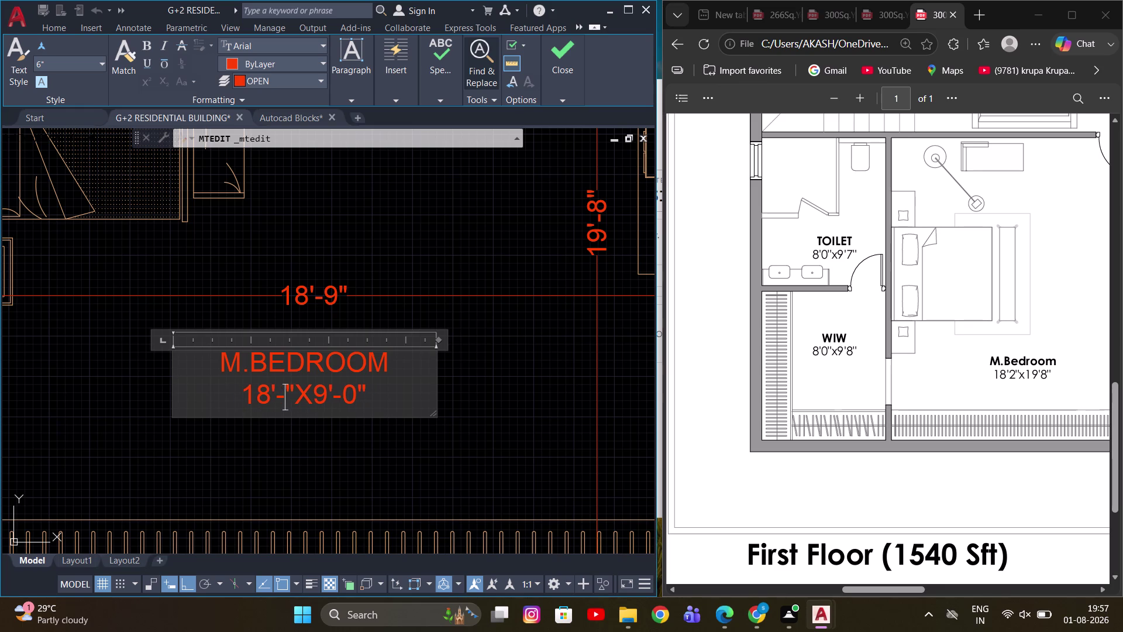
key(9)
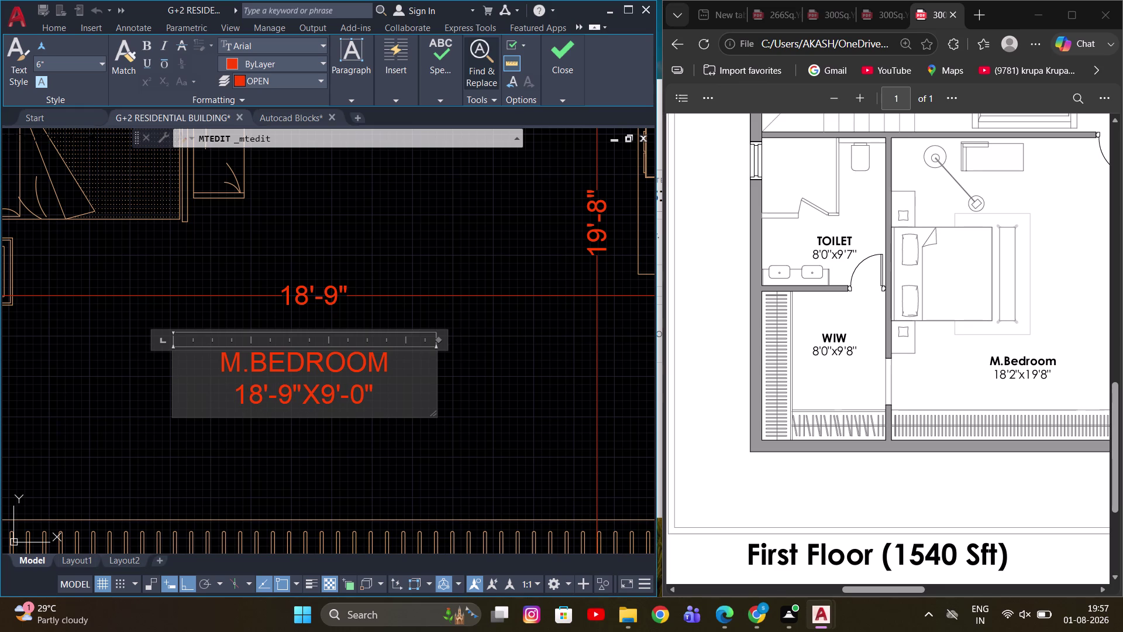
click(321, 400)
key(1)
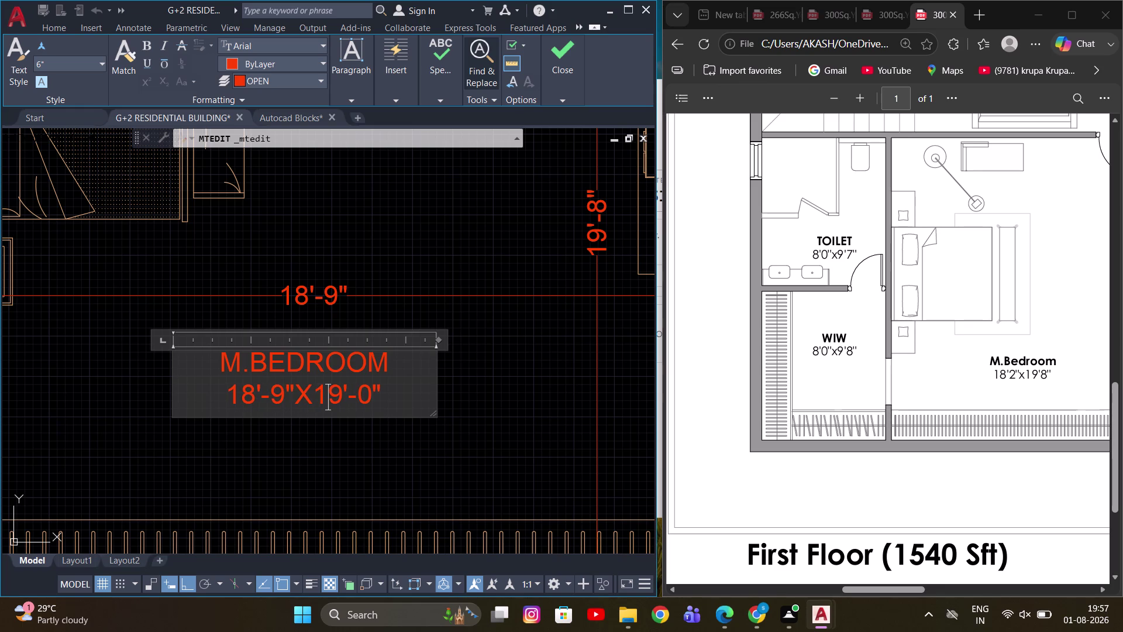
click(375, 391)
key(BackSpace)
key(8)
click(485, 299)
scroll(down, 3)
scroll(up, 3)
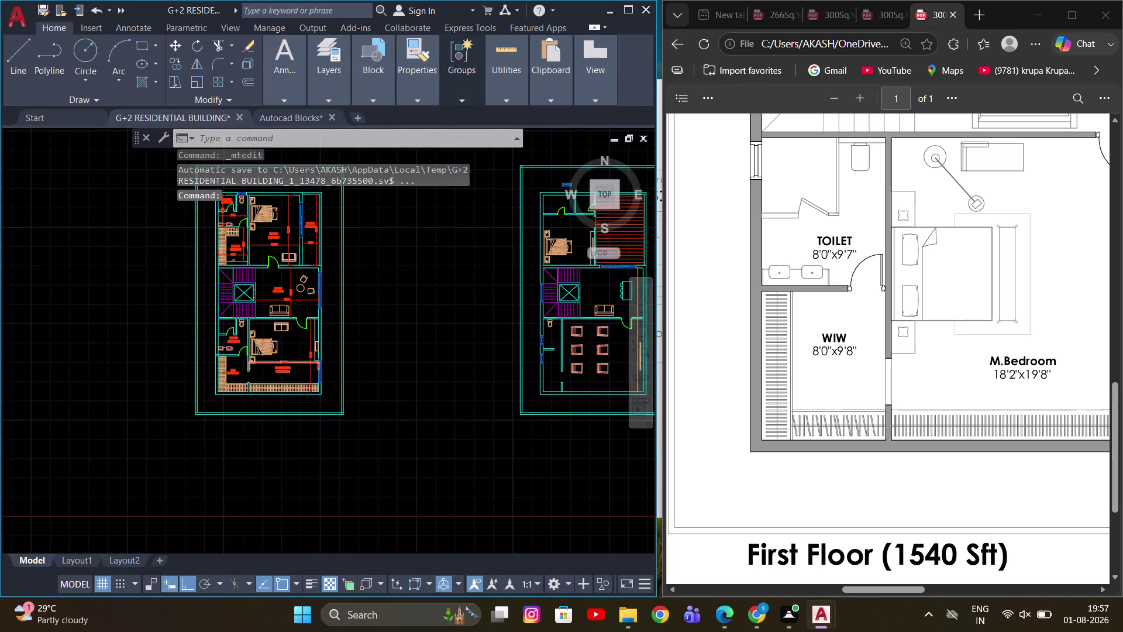
Erase the two bedroom measuring dimensions.
scroll(up, 3)
middle_drag(313, 326, 476, 340)
scroll(up, 3)
middle_drag(464, 473, 485, 339)
scroll(up, 3)
drag(500, 333, 481, 369)
click(456, 402)
scroll(down, 3)
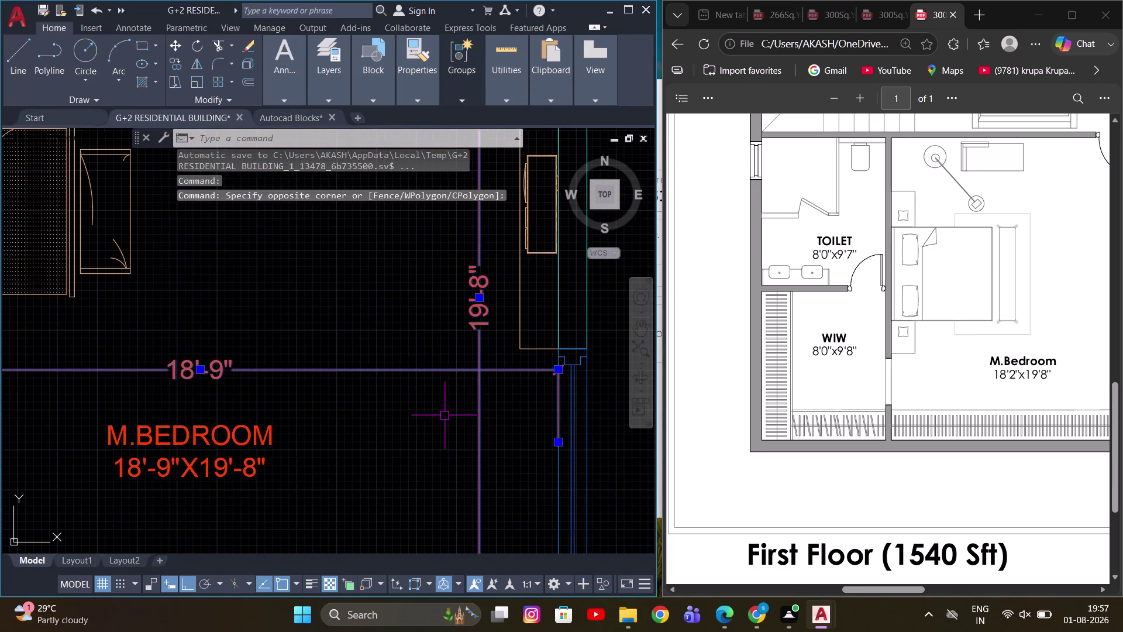
key(e)
key(space)
Zoom to the family lounge and select the word TOILET in its label.
middle_drag(359, 299, 458, 488)
scroll(up, 3)
middle_drag(353, 301, 399, 319)
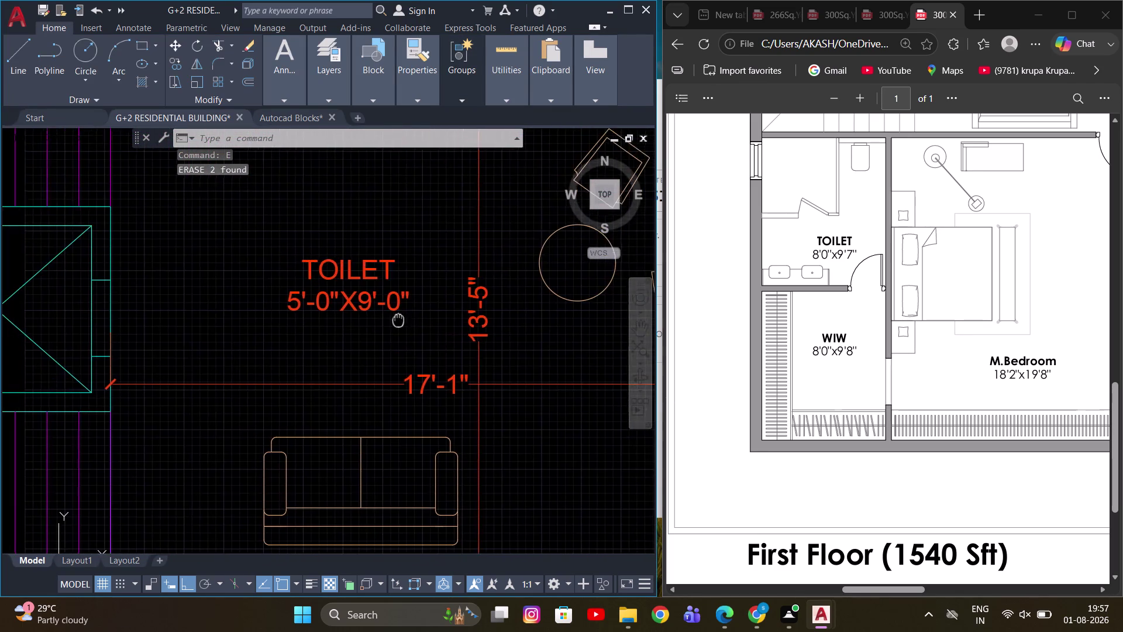
middle_drag(398, 319, 399, 319)
scroll(up, 3)
scroll(down, 3)
scroll(up, 3)
scroll(up, 3)
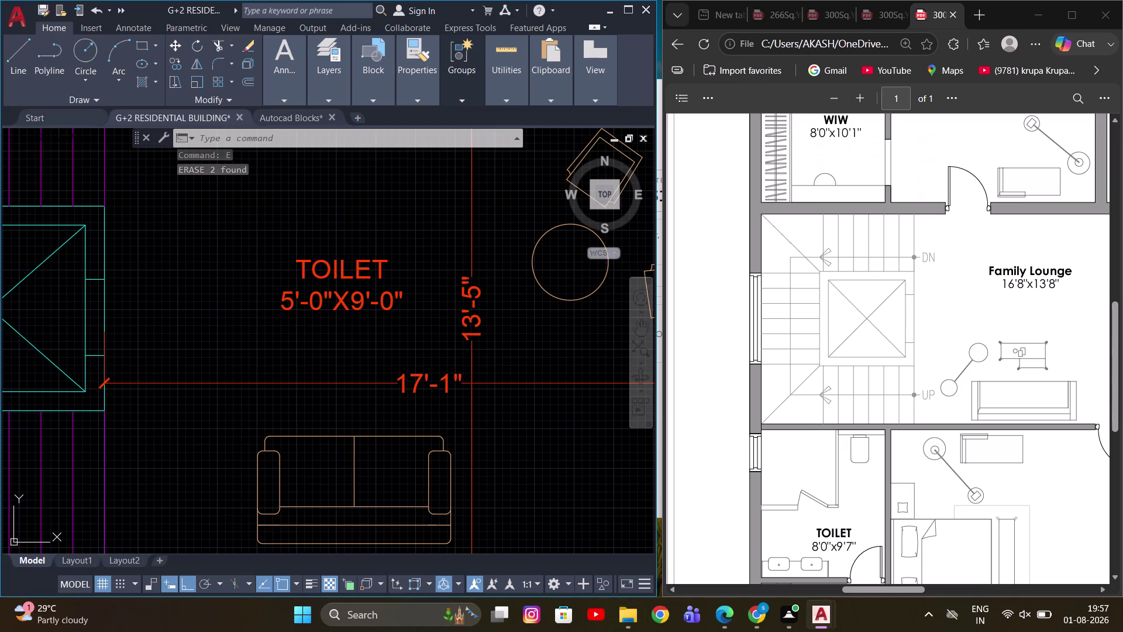
double_click(375, 303)
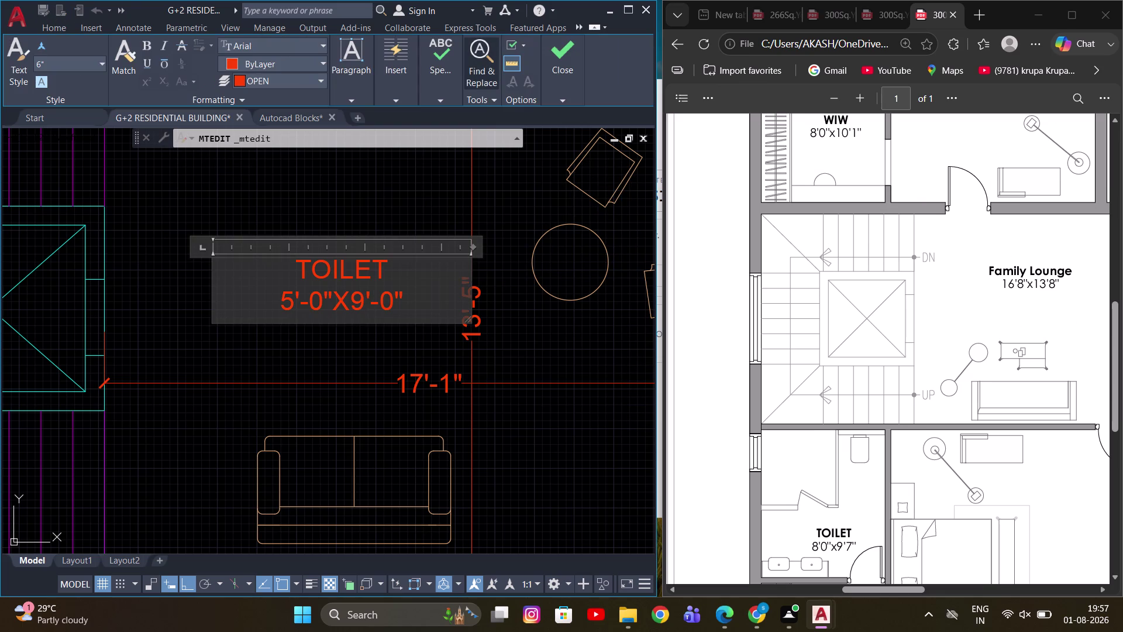
drag(400, 268, 309, 290)
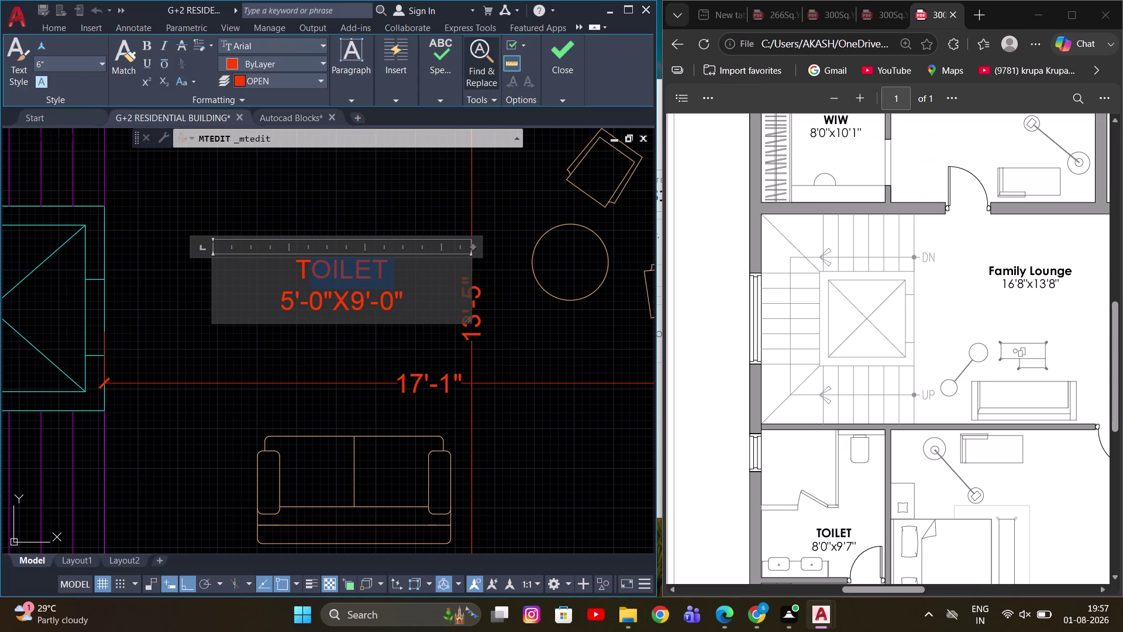
drag(309, 290, 300, 290)
Retype the room name as FAMILY LOUNGE, keeping the size on its own line.
text(F)
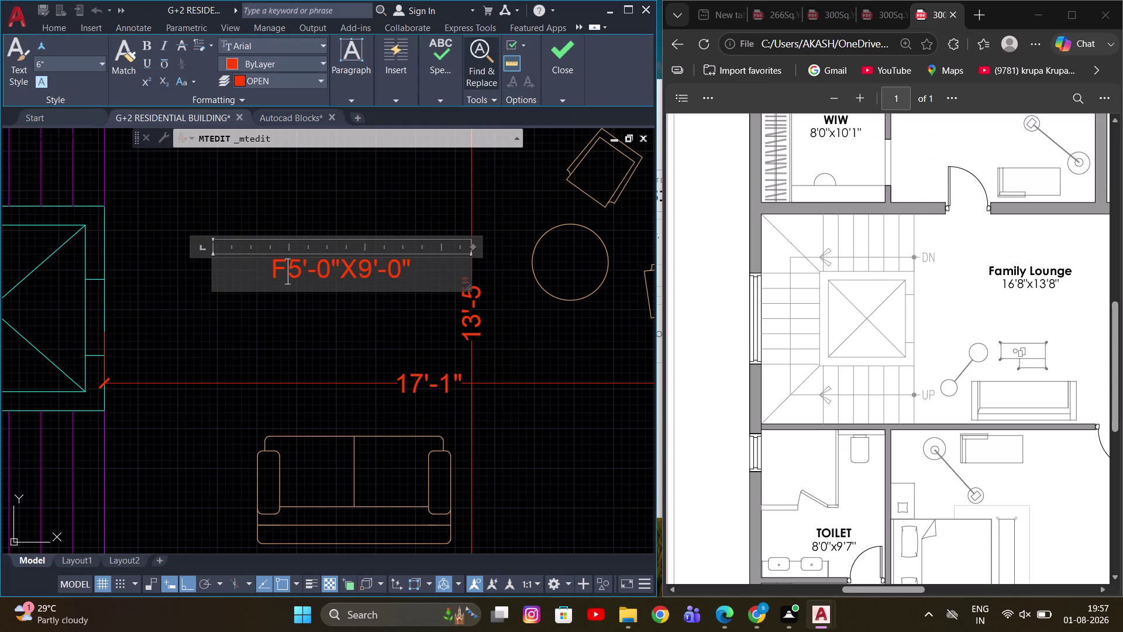
text(AMILY)
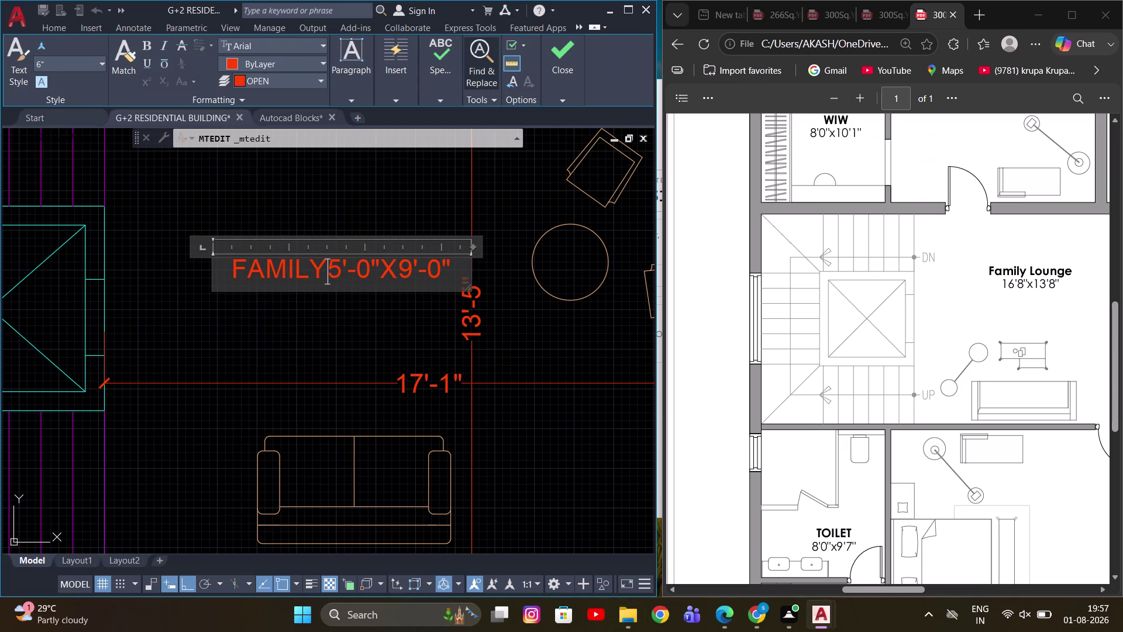
key(space)
key(l)
text(O)
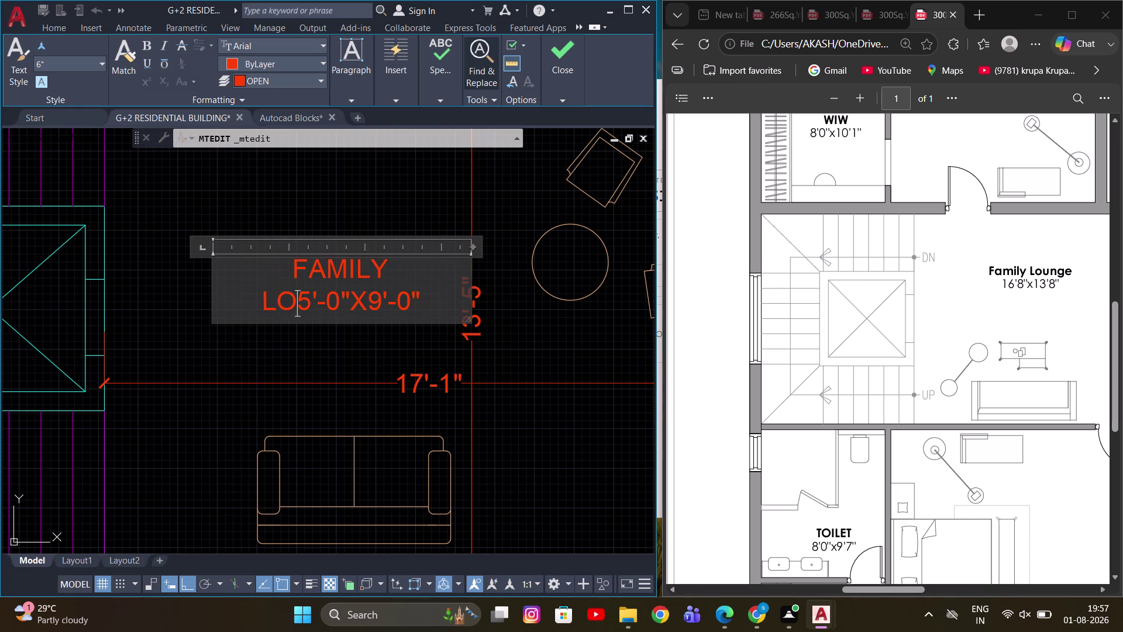
text(UN)
text(GE)
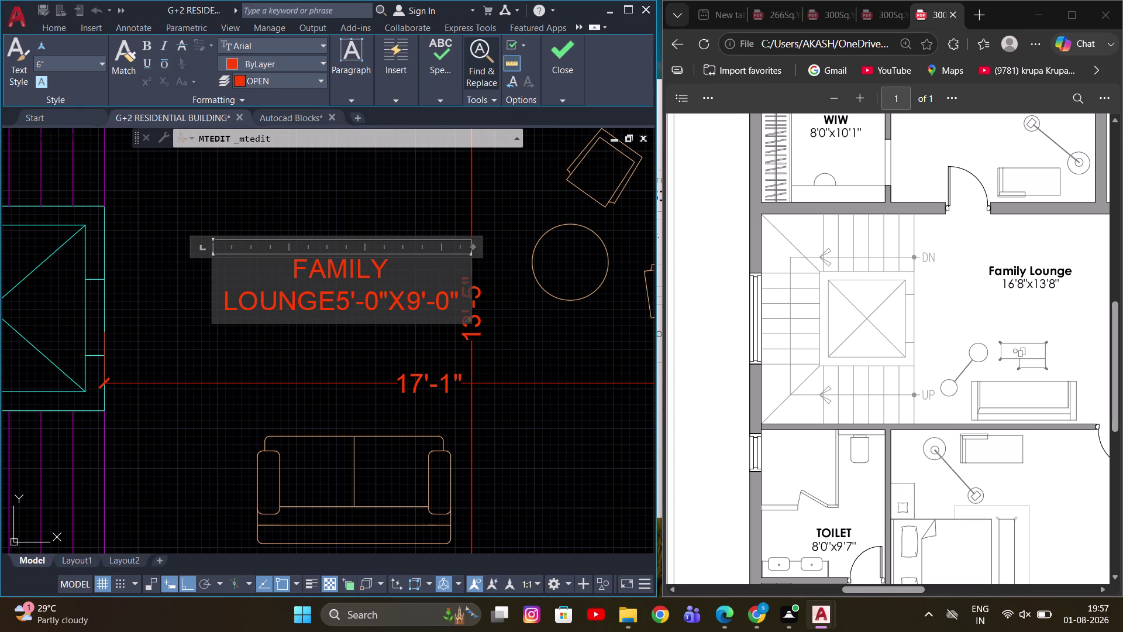
key(Return)
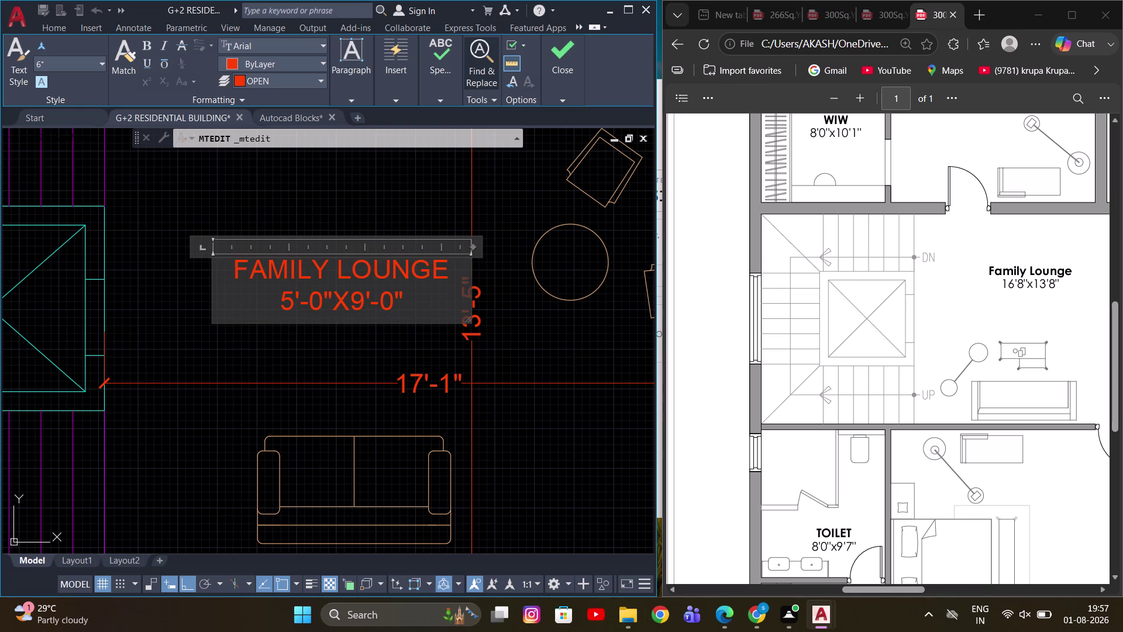
Change the label's size line to 17'-1"X13'-5".
click(289, 307)
key(BackSpace)
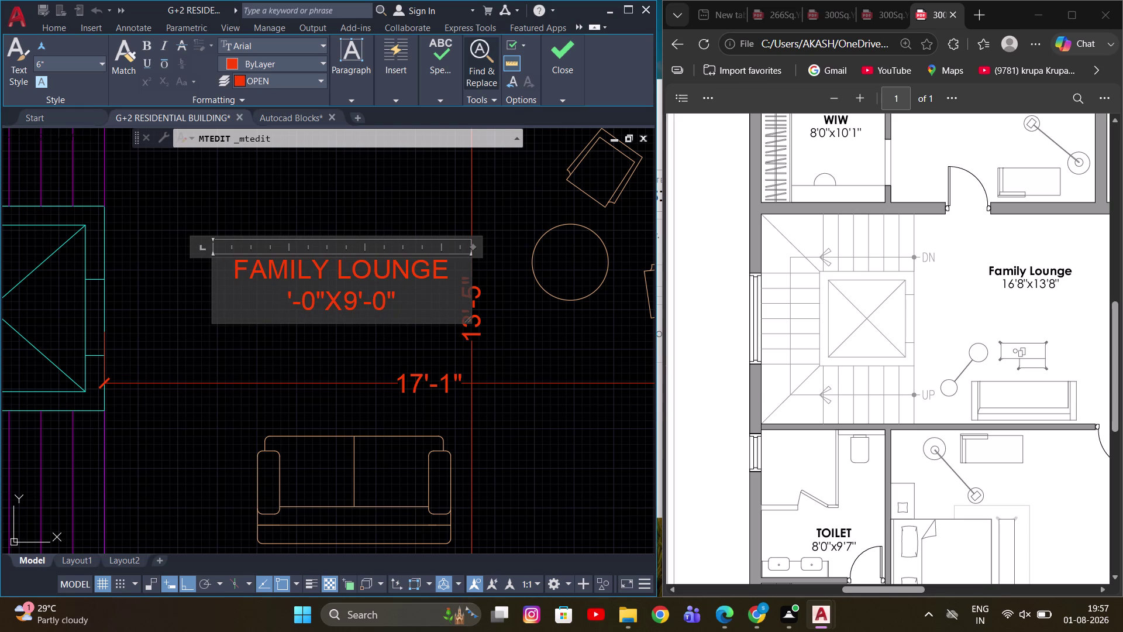
text(17)
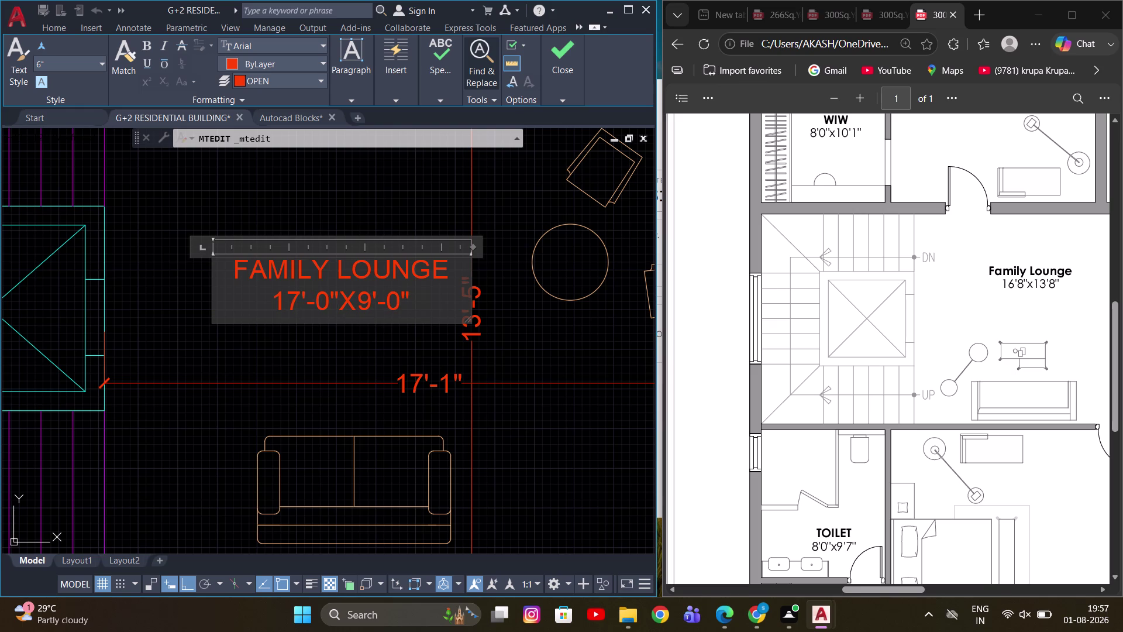
click(331, 305)
key(BackSpace)
key(1)
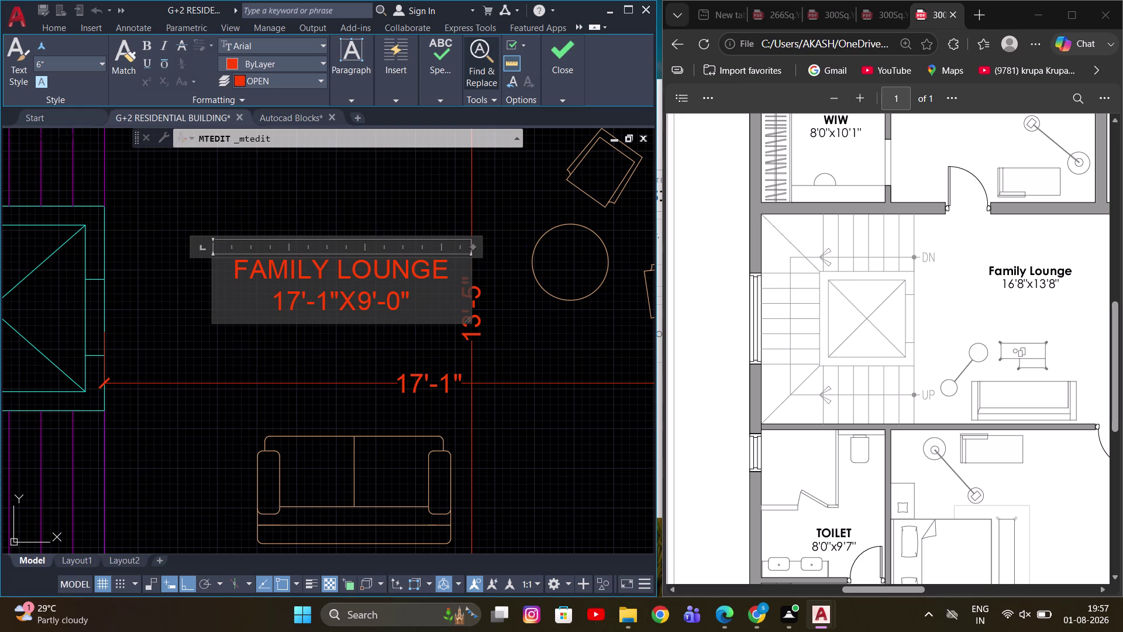
click(369, 298)
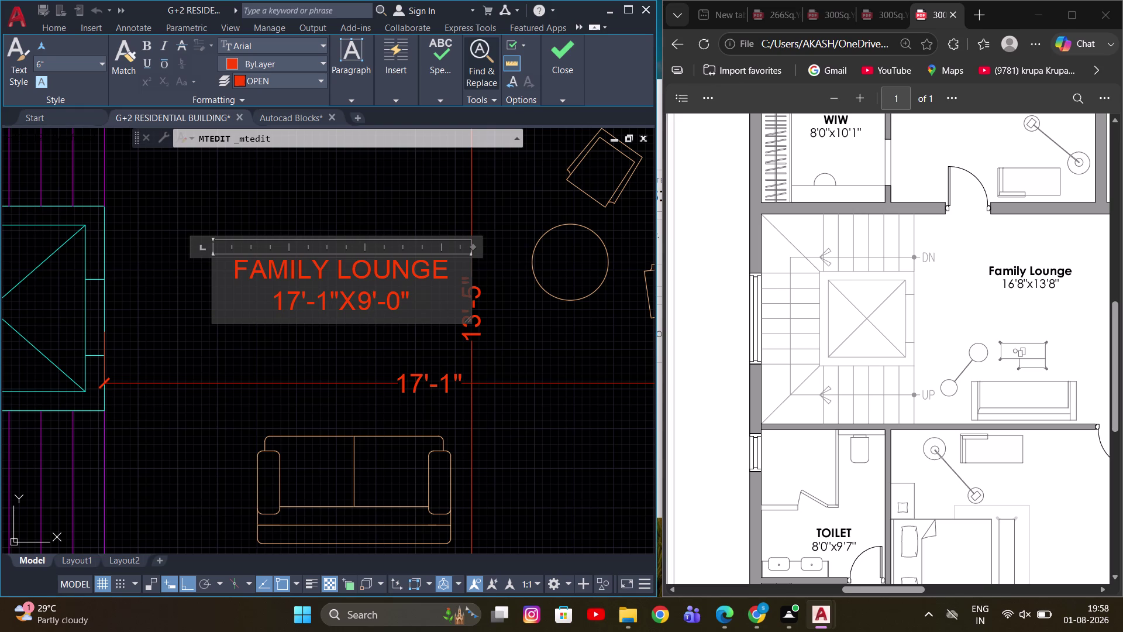
key(BackSpace)
key(1)
key(3)
click(400, 304)
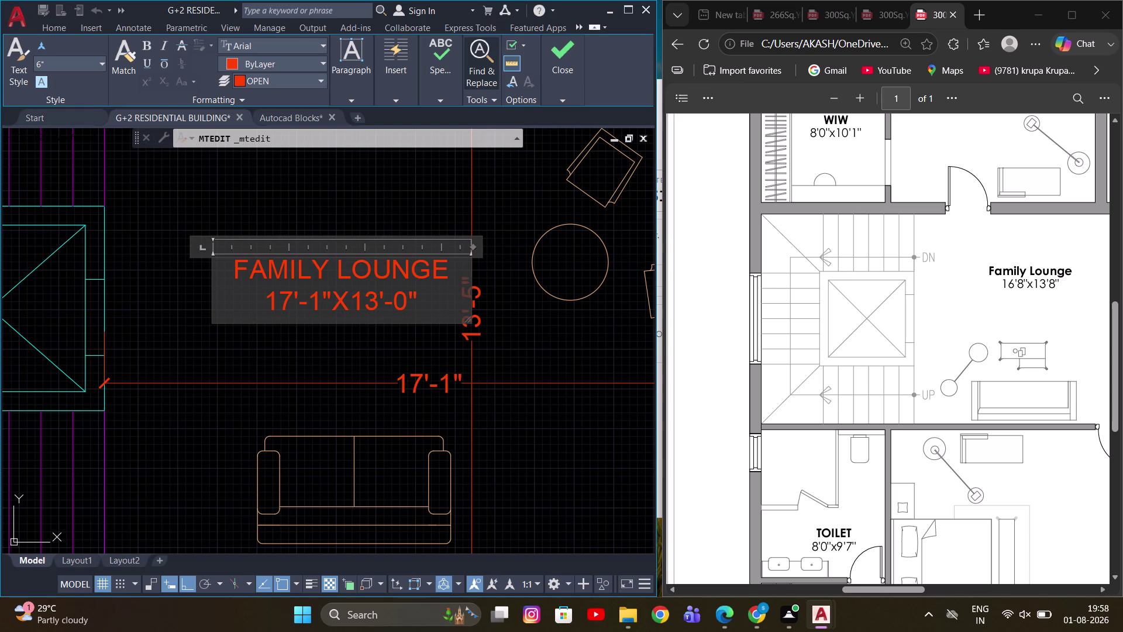
click(410, 307)
key(BackSpace)
key(5)
Window-select the Family Lounge measuring dimensions.
drag(533, 355, 532, 349)
scroll(down, 3)
scroll(up, 3)
drag(429, 318, 407, 331)
click(380, 346)
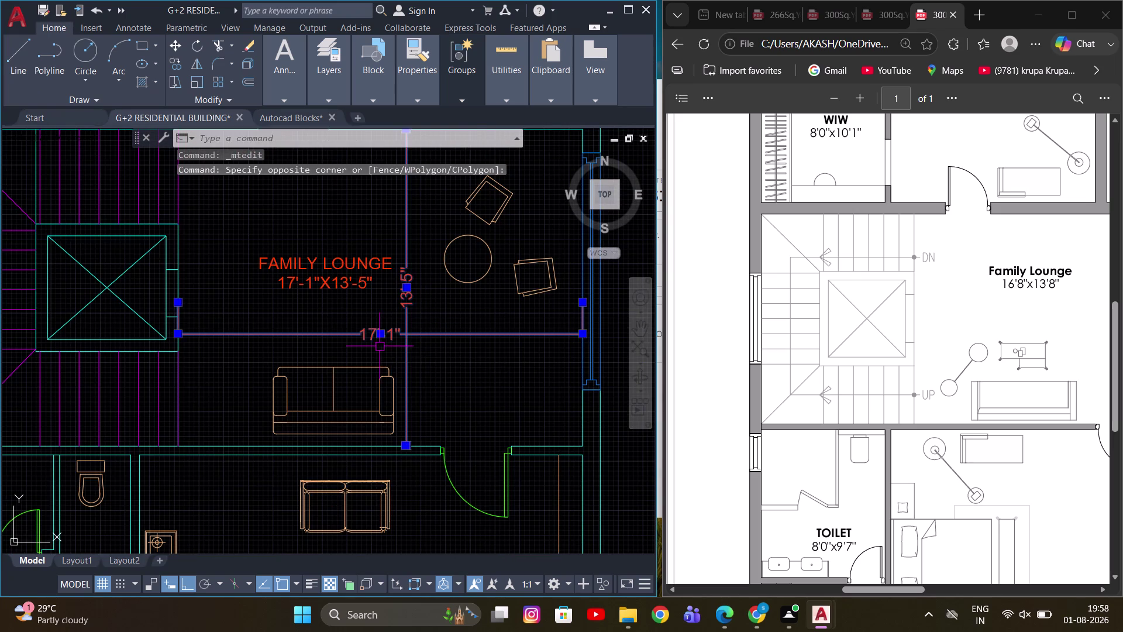
Erase the selected Family Lounge measuring dimensions.
middle_drag(390, 346, 467, 390)
key(e)
key(space)
scroll(down, 3)
middle_drag(386, 339, 489, 351)
scroll(up, 3)
scroll(down, 3)
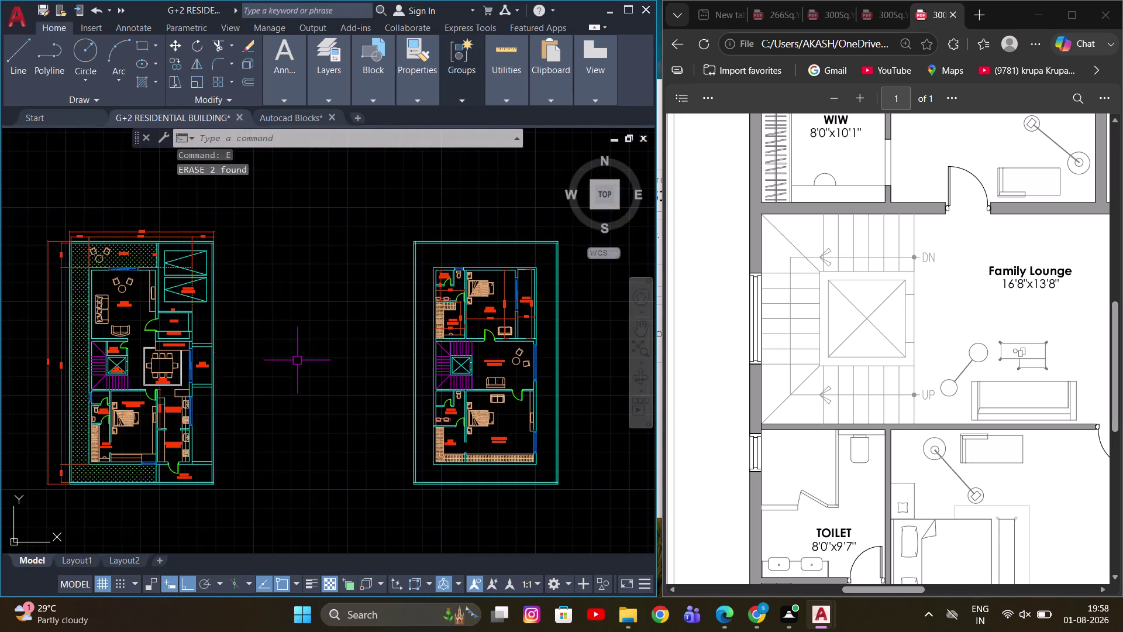
Select the LIFT 5'-0"X5'-0" label and start copying it with CO from a base point.
middle_drag(200, 350, 331, 323)
scroll(up, 3)
middle_drag(161, 352, 318, 329)
click(247, 373)
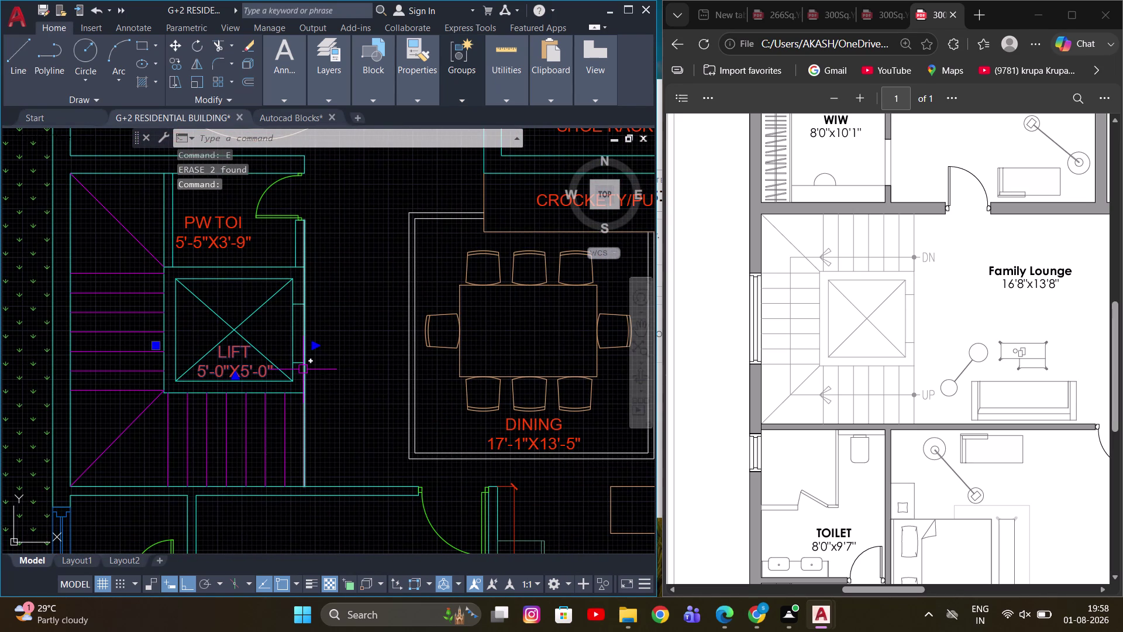
key(c)
key(o)
key(space)
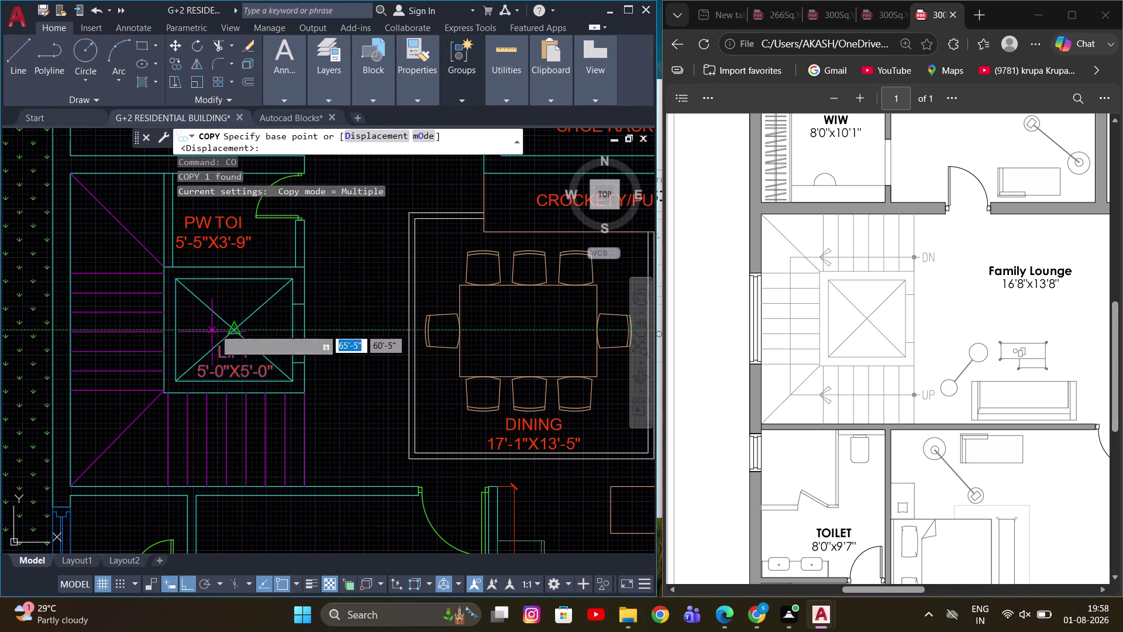
click(238, 325)
Place the LIFT label copy inside the other floor's lift shaft.
scroll(down, 3)
scroll(up, 3)
middle_drag(220, 337, 479, 336)
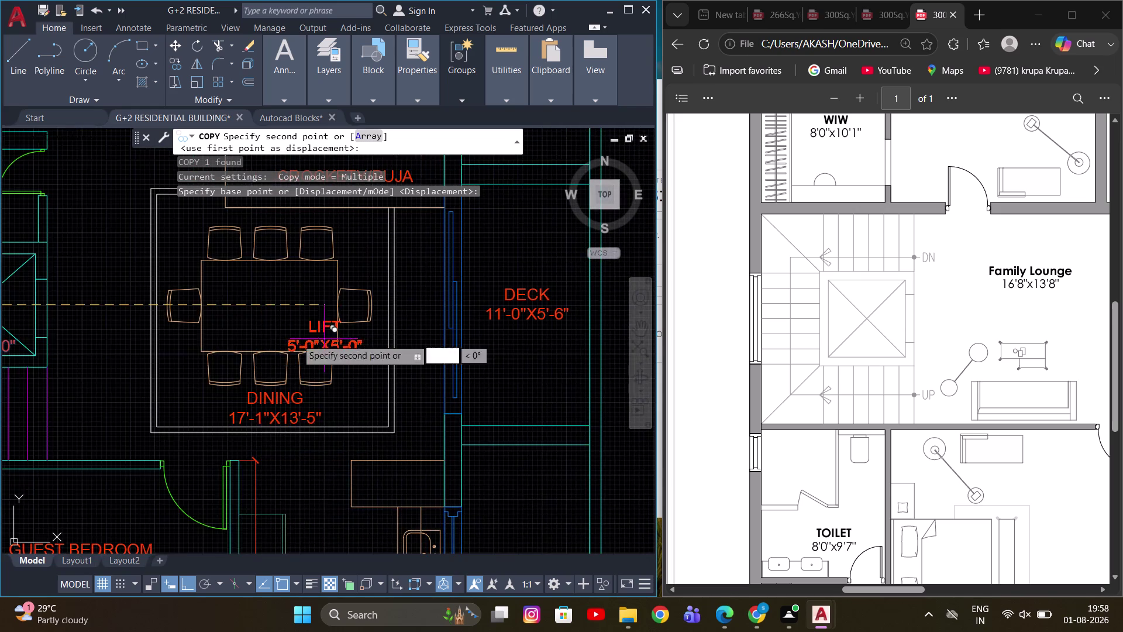
scroll(down, 3)
middle_drag(499, 358, 214, 374)
middle_drag(590, 352, 297, 355)
scroll(up, 3)
scroll(up, 3)
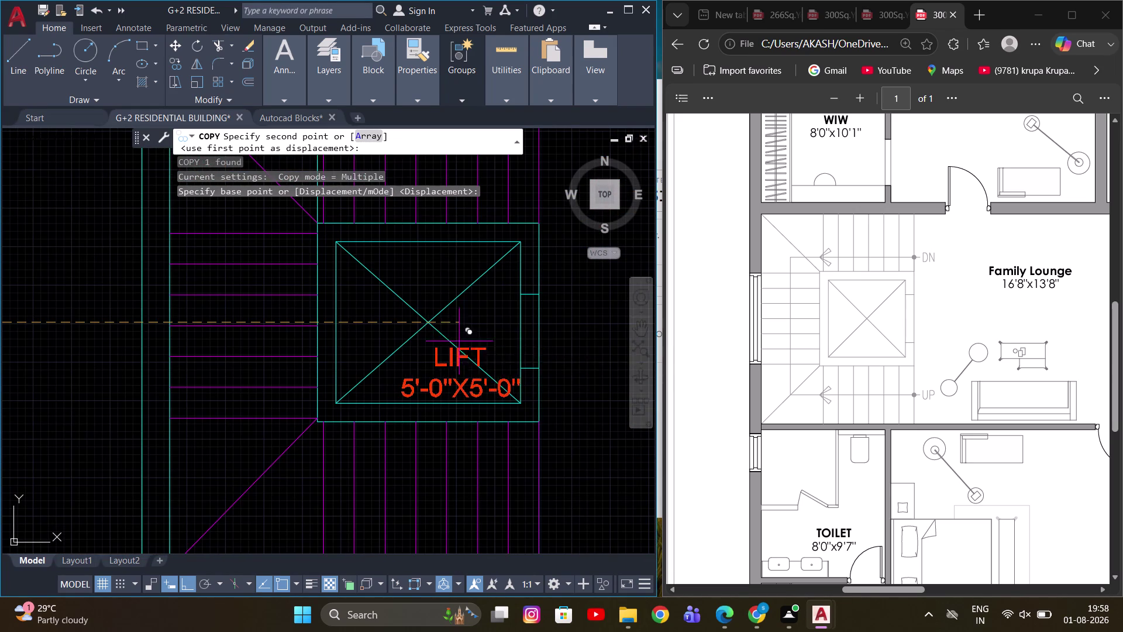
click(427, 327)
key(Escape)
Pan and zoom across the upper floor to the bedroom suite's WIW label.
scroll(down, 3)
middle_drag(436, 358, 378, 372)
scroll(up, 3)
scroll(up, 3)
scroll(up, 3)
middle_drag(97, 263, 398, 447)
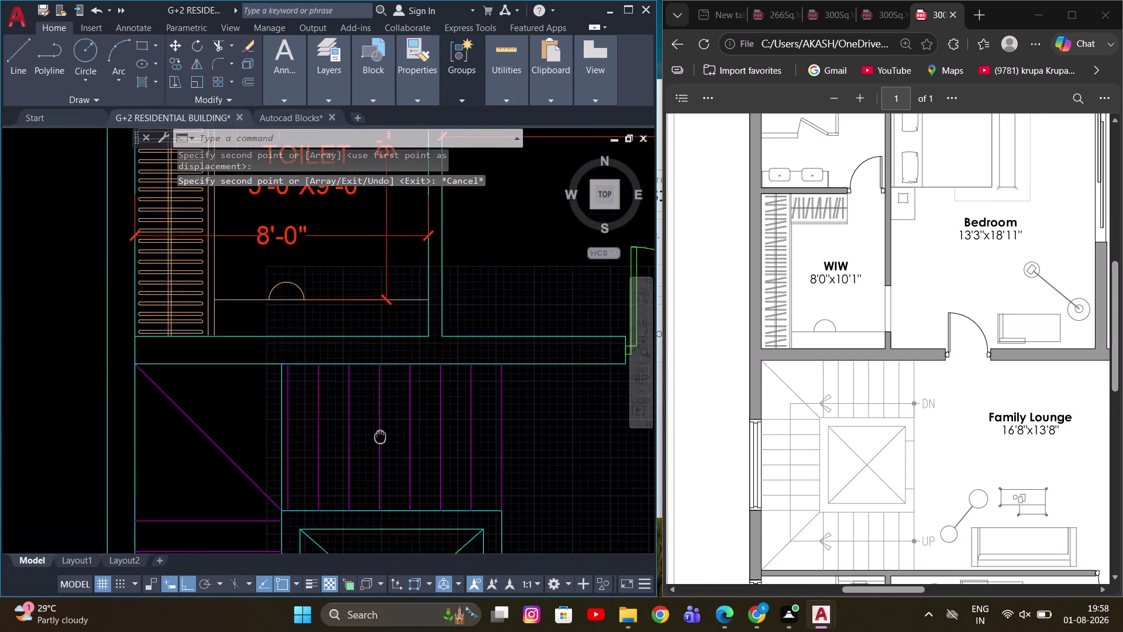
middle_drag(398, 447, 403, 450)
scroll(down, 3)
scroll(down, 3)
scroll(up, 3)
middle_drag(307, 404, 307, 360)
middle_drag(312, 479, 317, 403)
scroll(up, 3)
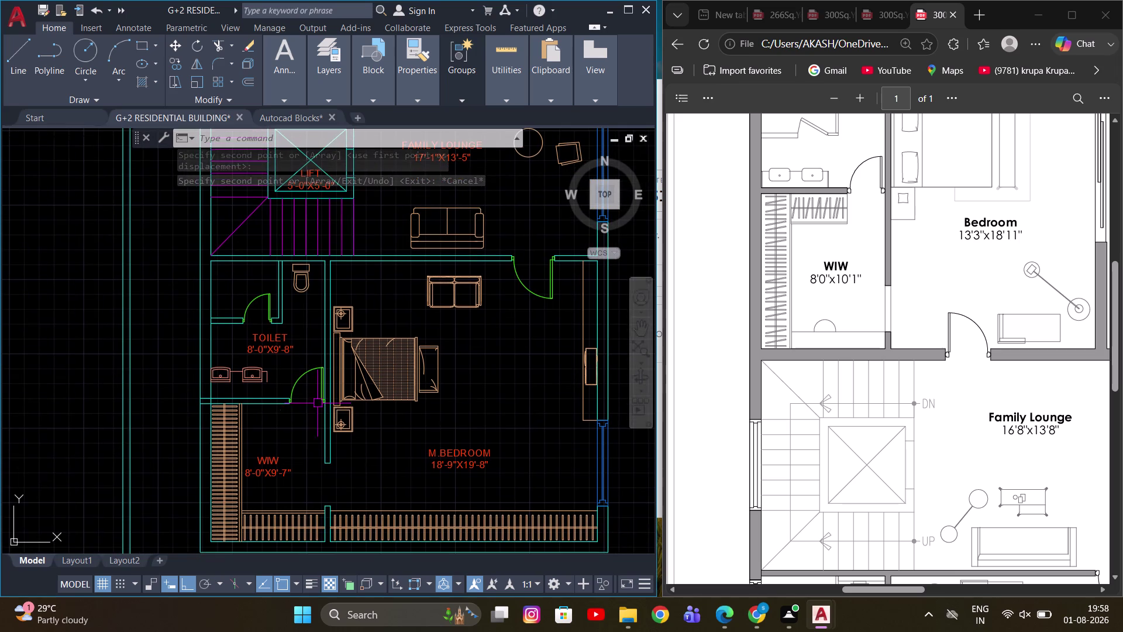
scroll(up, 3)
middle_drag(322, 254, 384, 459)
middle_drag(339, 237, 337, 315)
scroll(up, 3)
scroll(down, 3)
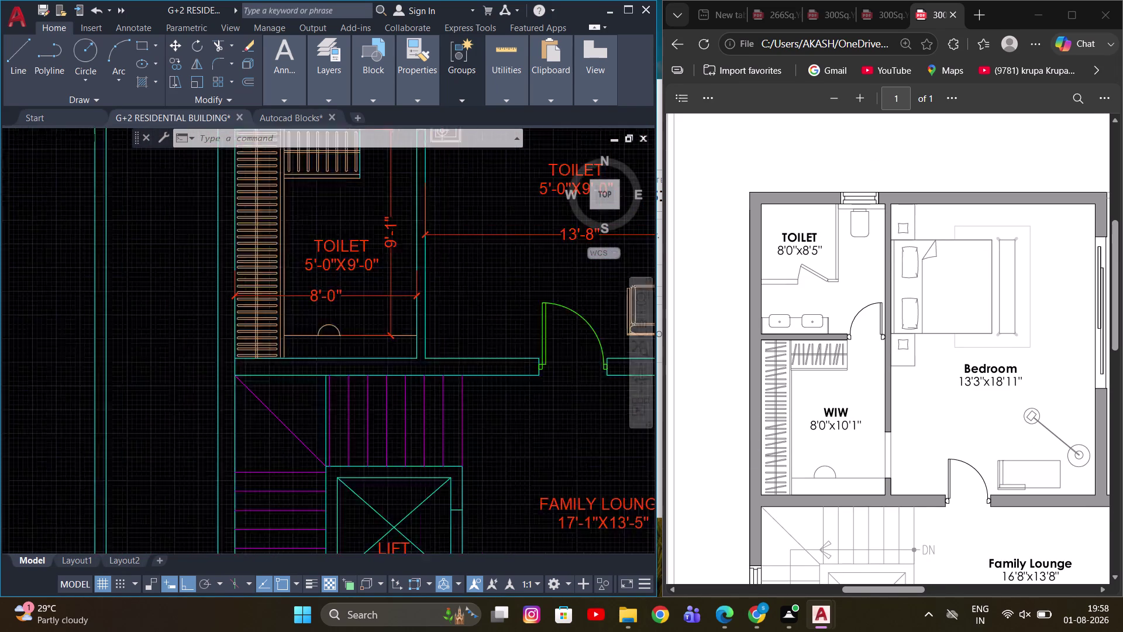
middle_drag(361, 428, 353, 308)
scroll(up, 3)
Copy the full text of the WIW 8'-0"X9'-7" label.
double_click(321, 444)
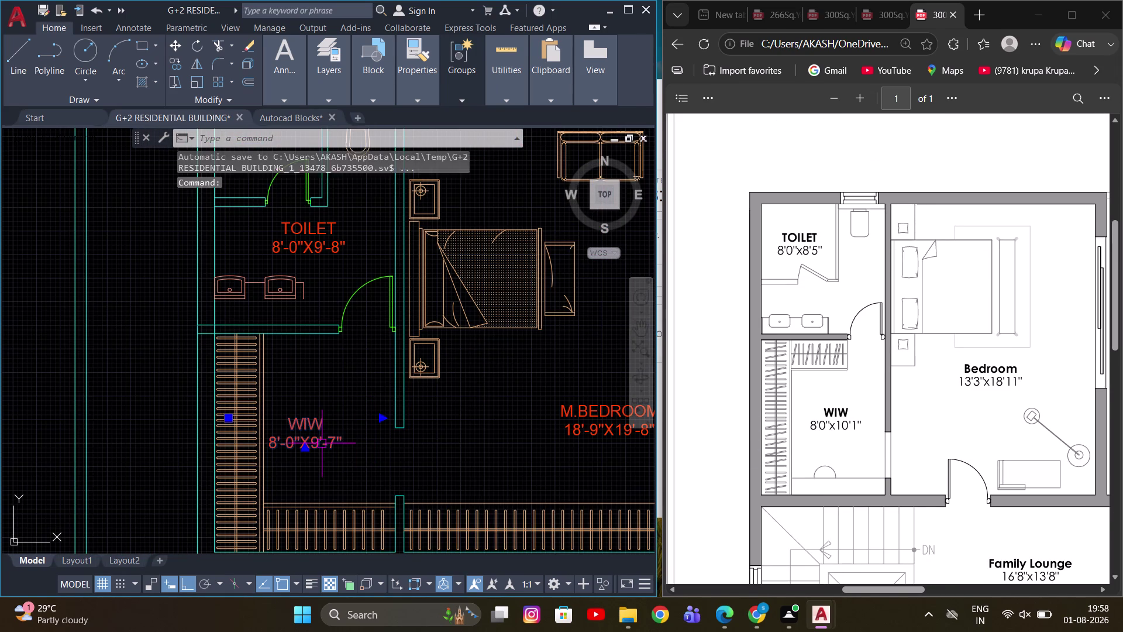
key(ctrl+a)
key(ctrl+c)
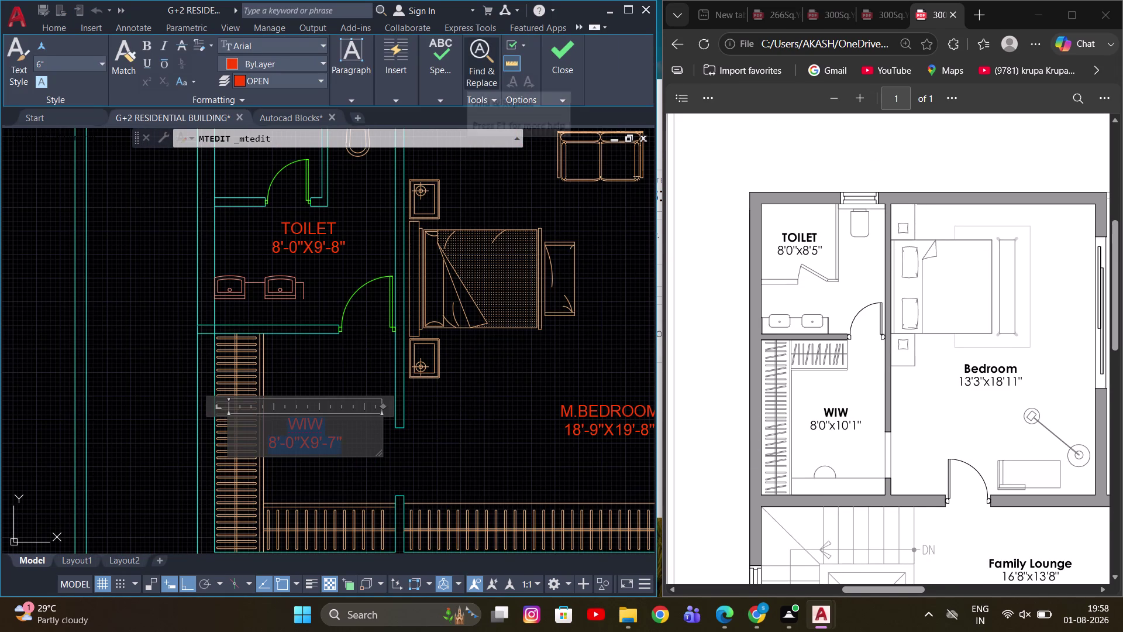
click(471, 401)
Replace the misplaced TOILET label with the WIW text, sized 8'-0"X9'-1".
scroll(down, 3)
middle_drag(388, 307, 397, 497)
scroll(up, 3)
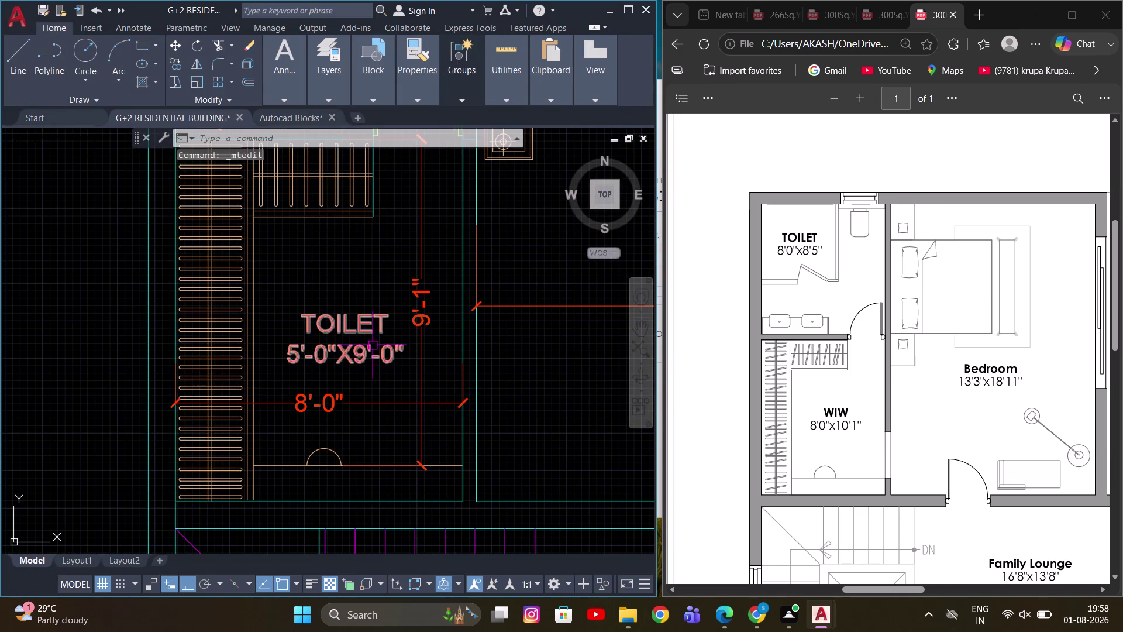
double_click(372, 345)
key(ctrl+a)
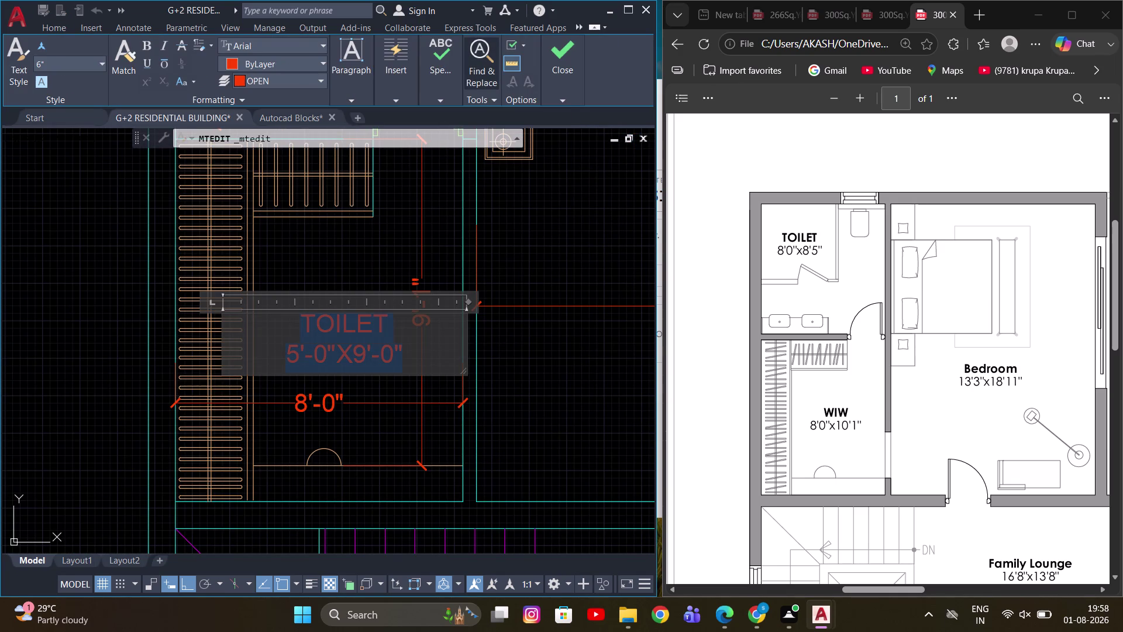
key(ctrl+v)
click(390, 359)
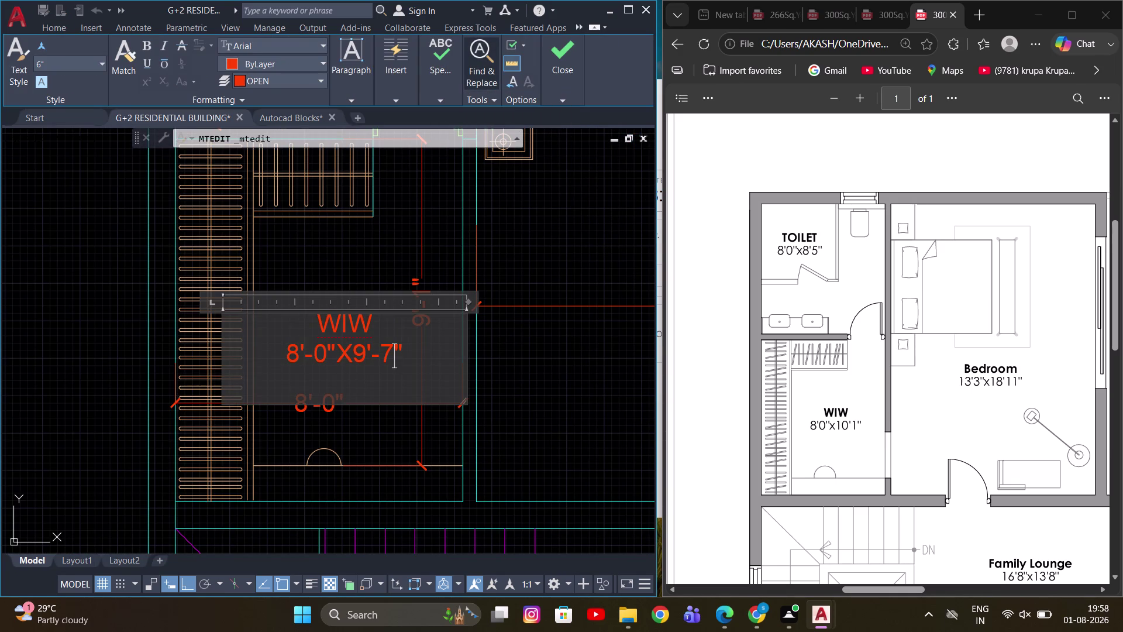
key(BackSpace)
key(1)
click(564, 264)
Erase the wardrobe's measuring dimensions.
scroll(down, 3)
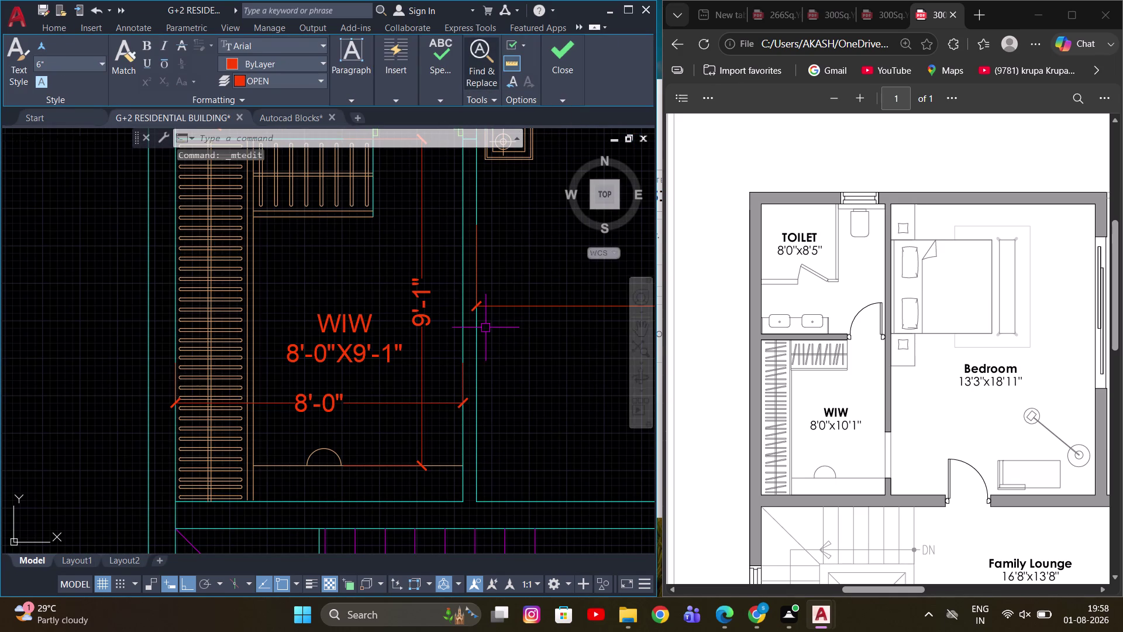
scroll(up, 3)
drag(507, 378, 489, 399)
click(432, 422)
key(e)
key(space)
scroll(down, 3)
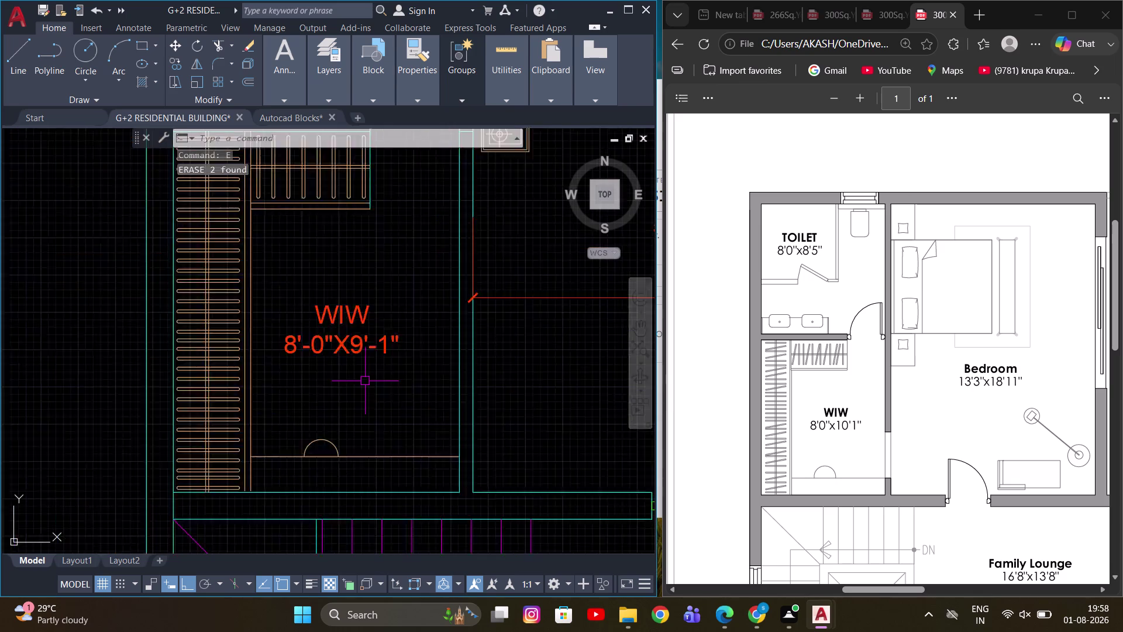
scroll(down, 3)
middle_drag(474, 373, 384, 383)
scroll(up, 3)
middle_drag(250, 324, 340, 332)
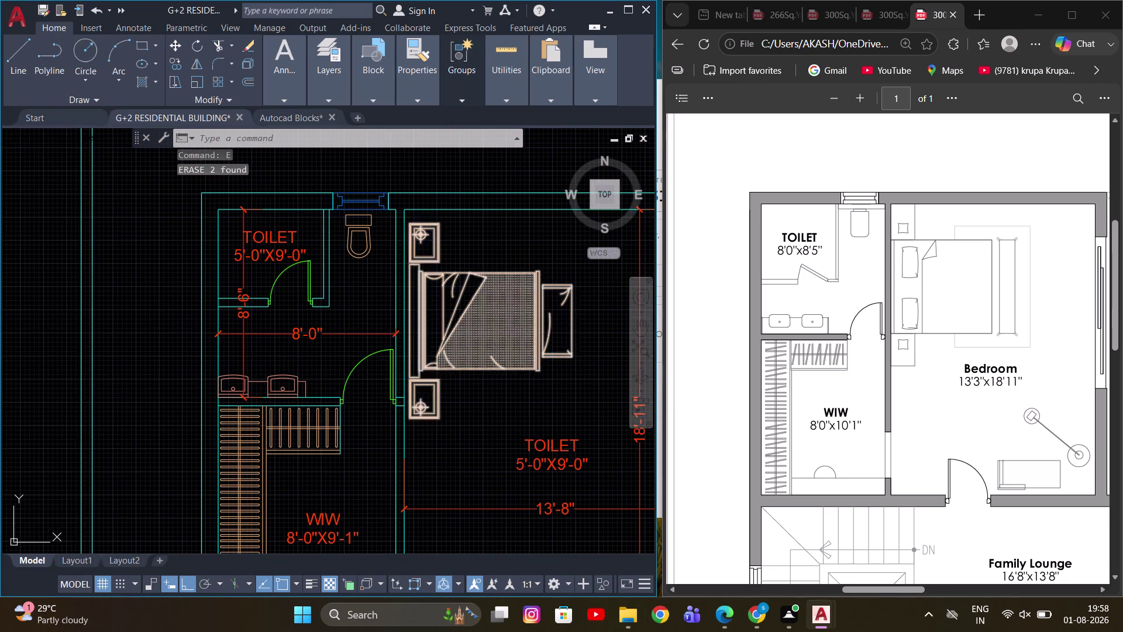
Change the upper TOILET label's size to an 8'-6" width and 8-foot depth.
scroll(down, 3)
scroll(up, 3)
scroll(down, 3)
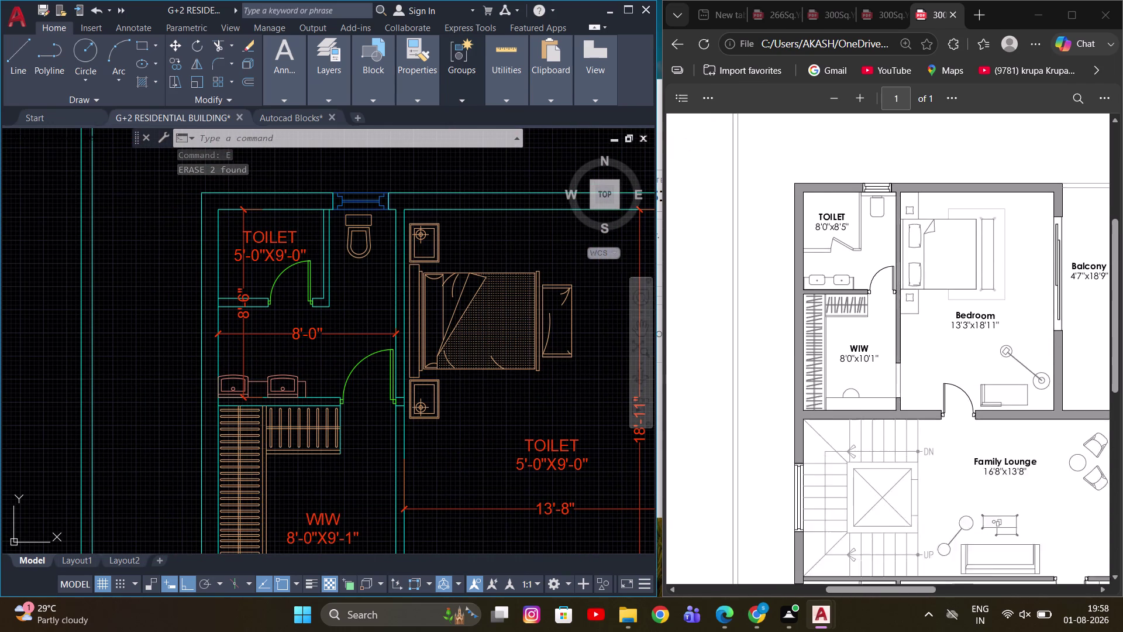
scroll(down, 3)
scroll(up, 3)
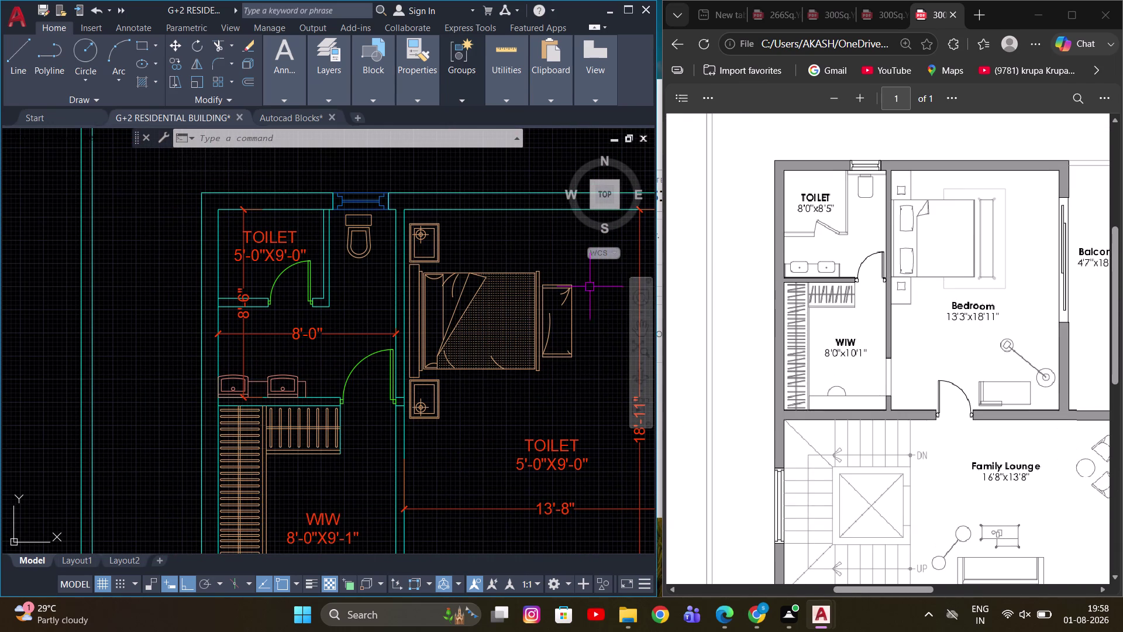
middle_drag(296, 245, 313, 271)
scroll(up, 3)
scroll(down, 3)
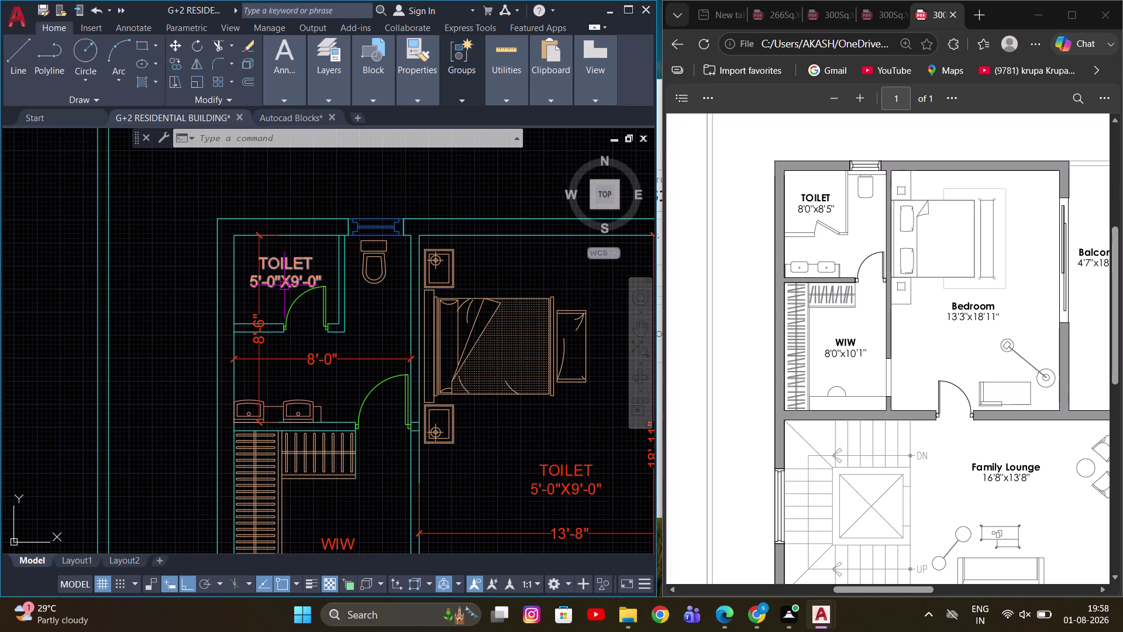
scroll(up, 3)
double_click(284, 279)
click(242, 281)
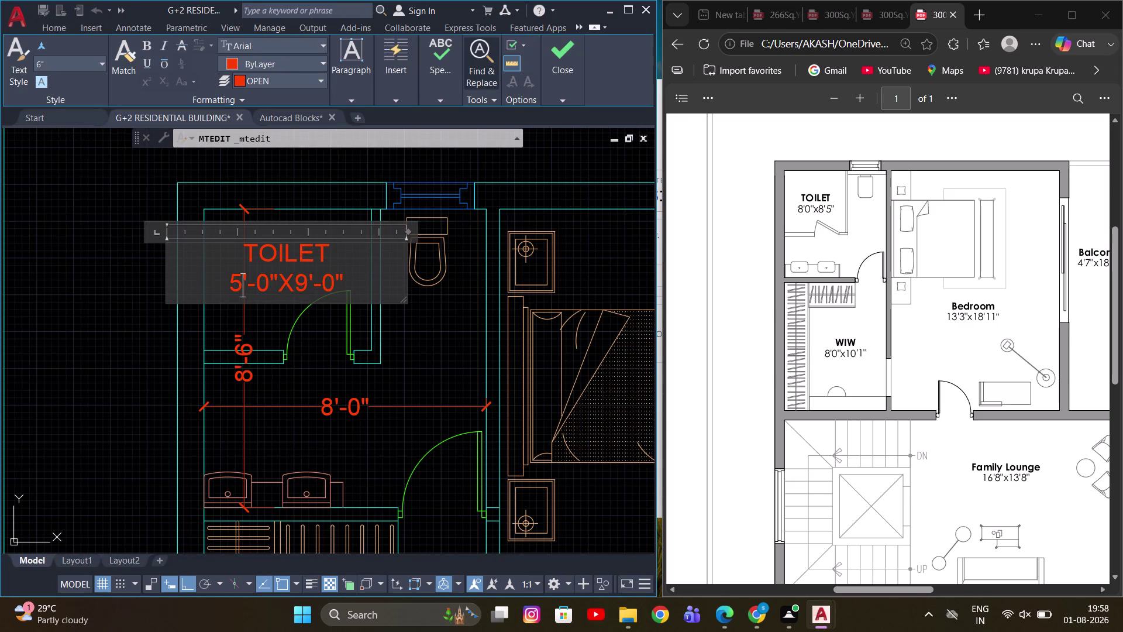
key(BackSpace)
key(8)
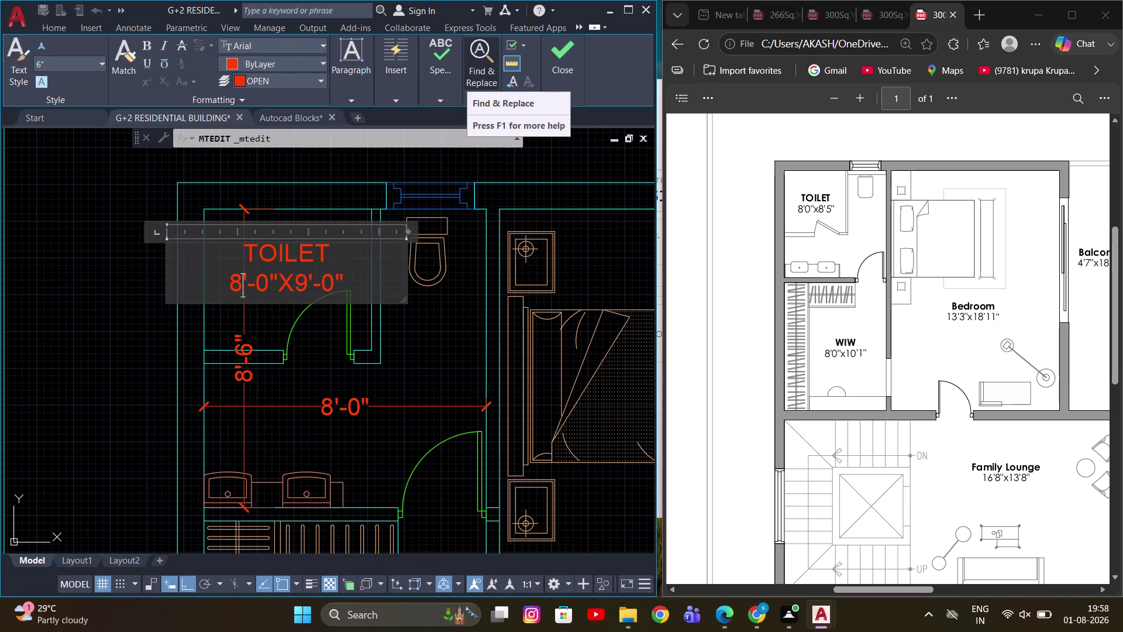
click(270, 284)
key(BackSpace)
key(6)
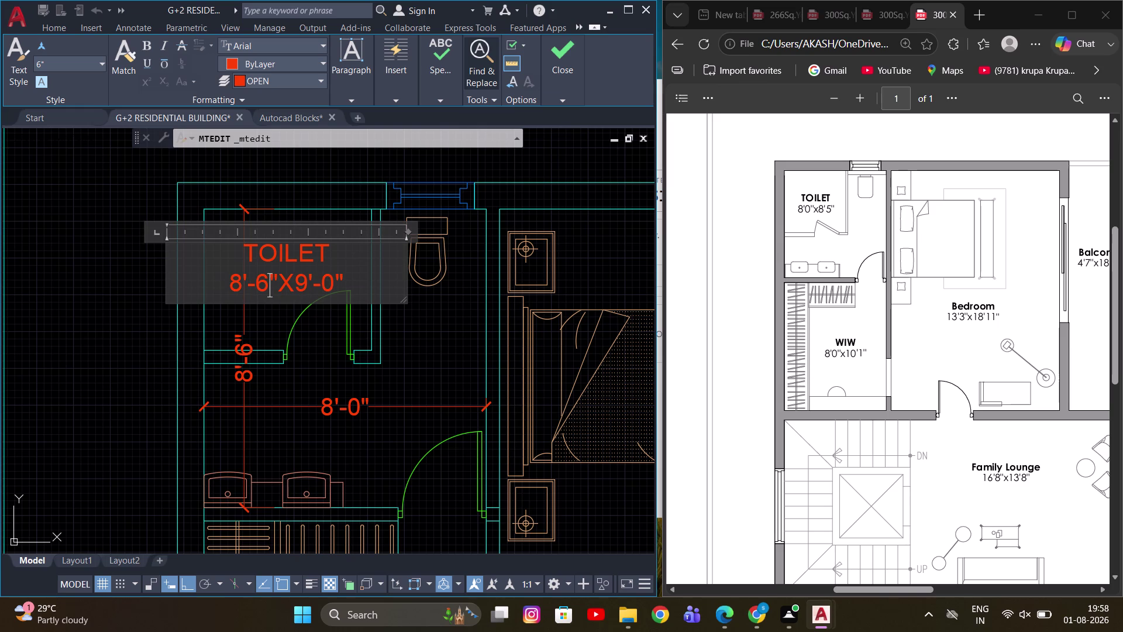
click(310, 285)
key(BackSpace)
key(8)
click(449, 334)
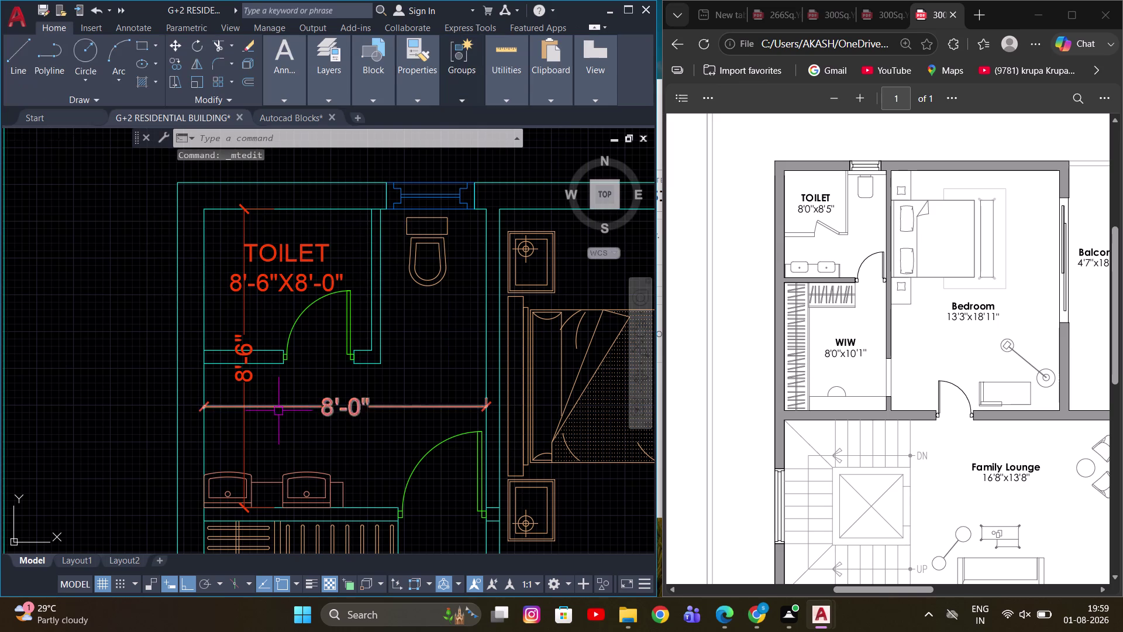
Erase the toilet's two measuring dimensions.
click(277, 423)
click(237, 403)
key(e)
key(space)
Rename the second TOILET label to BEDROOM, with its size on a new line.
scroll(down, 3)
middle_drag(448, 374, 323, 300)
middle_drag(335, 371, 349, 329)
scroll(up, 3)
click(347, 314)
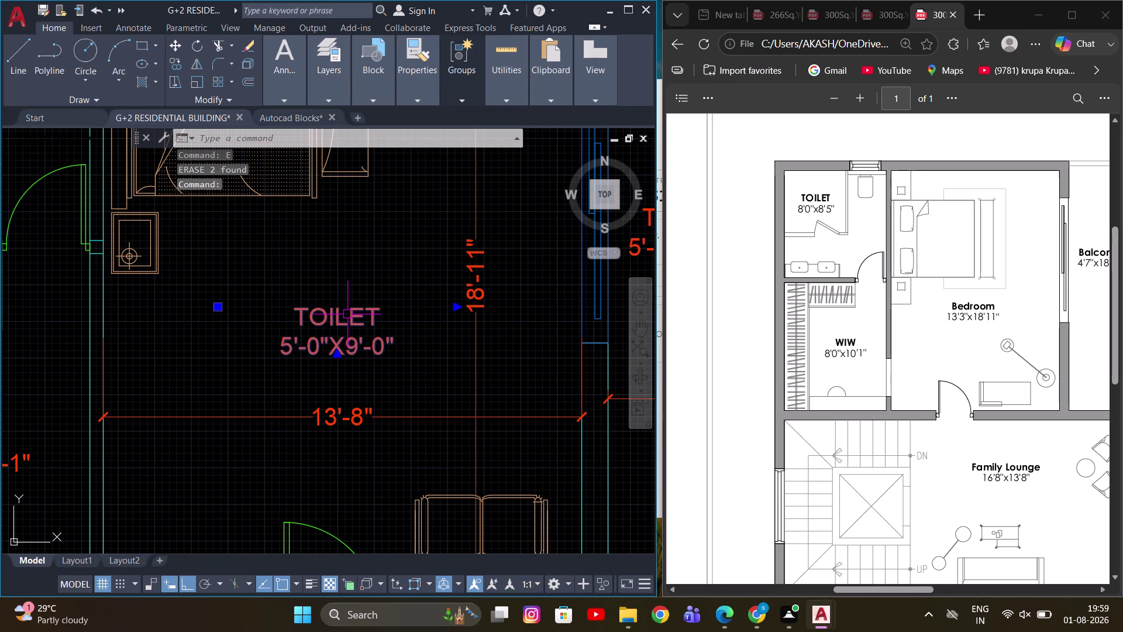
double_click(347, 314)
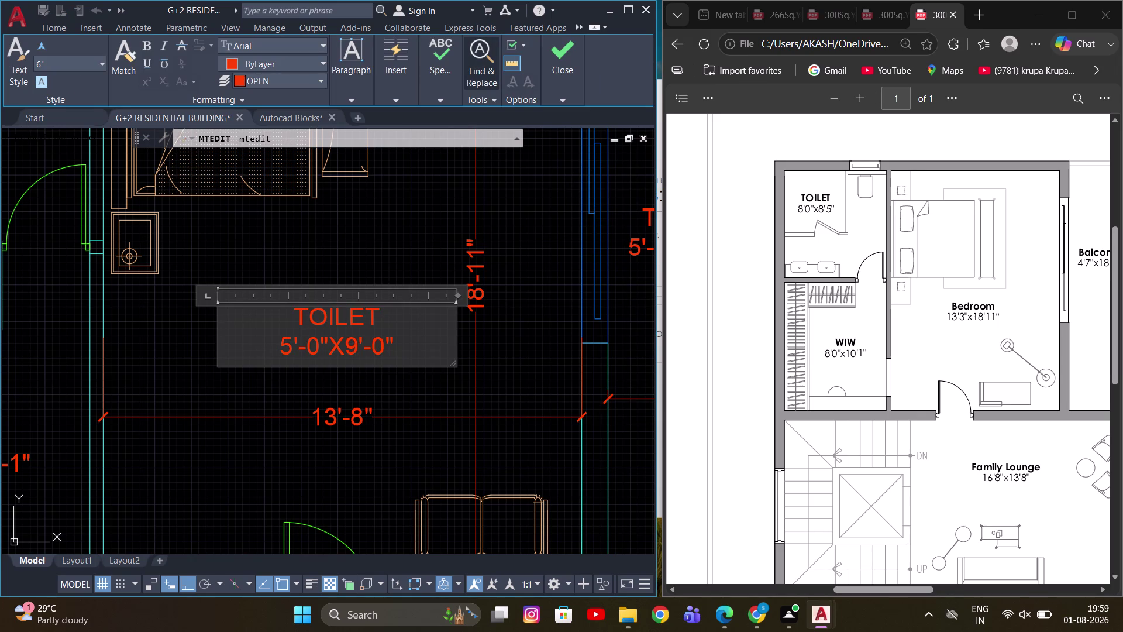
drag(387, 324, 271, 335)
text(BE)
key(d)
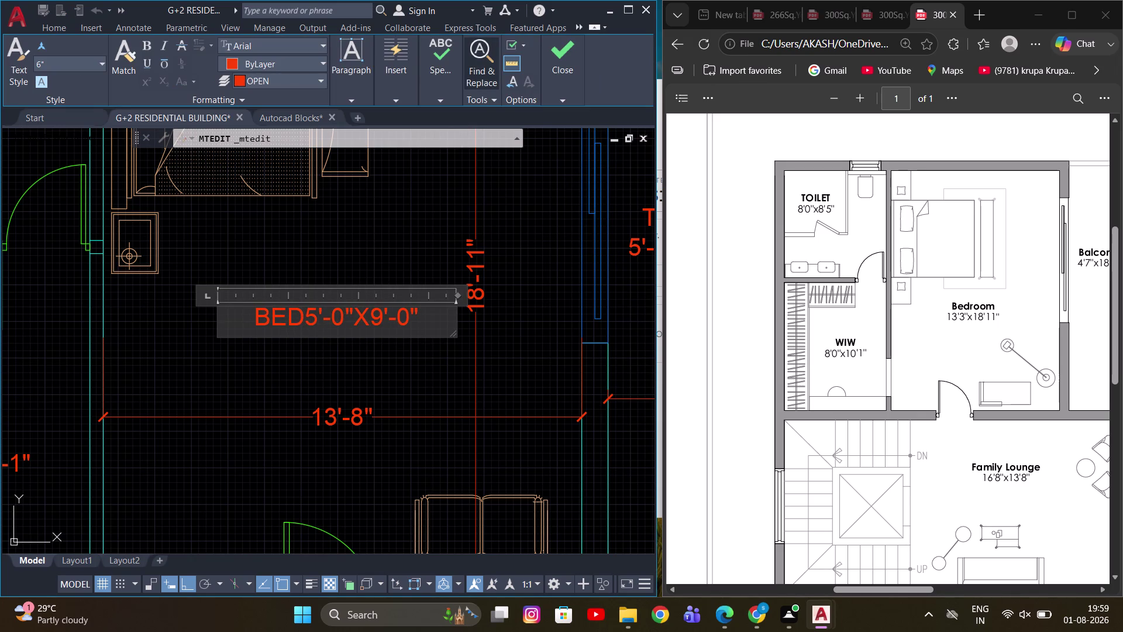
key(r)
key(o)
key(o)
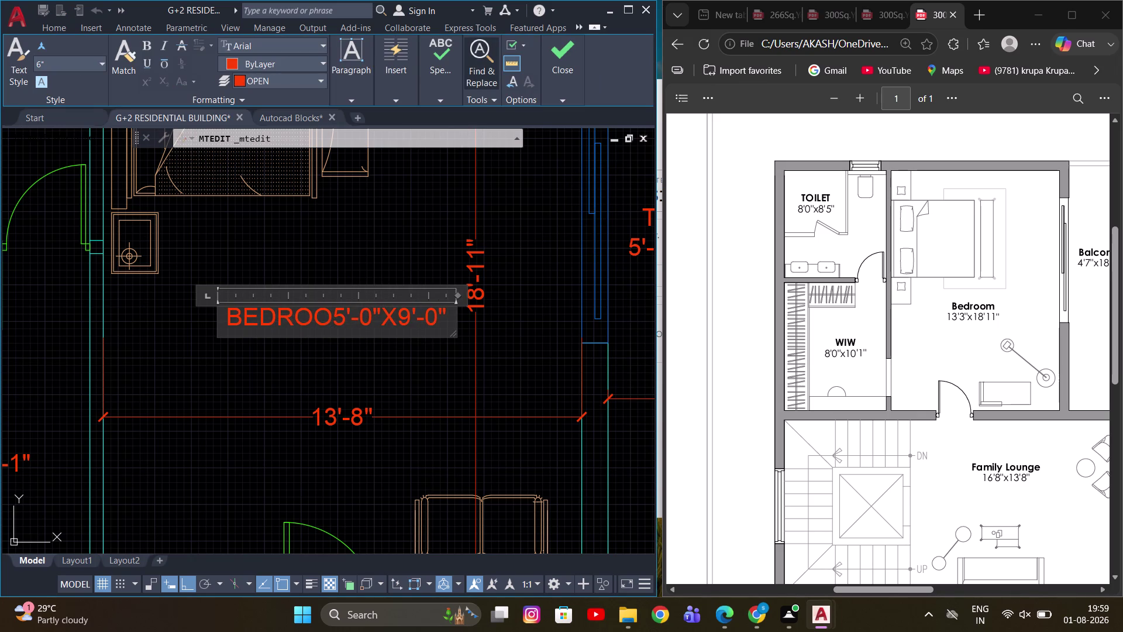
key(m)
key(Return)
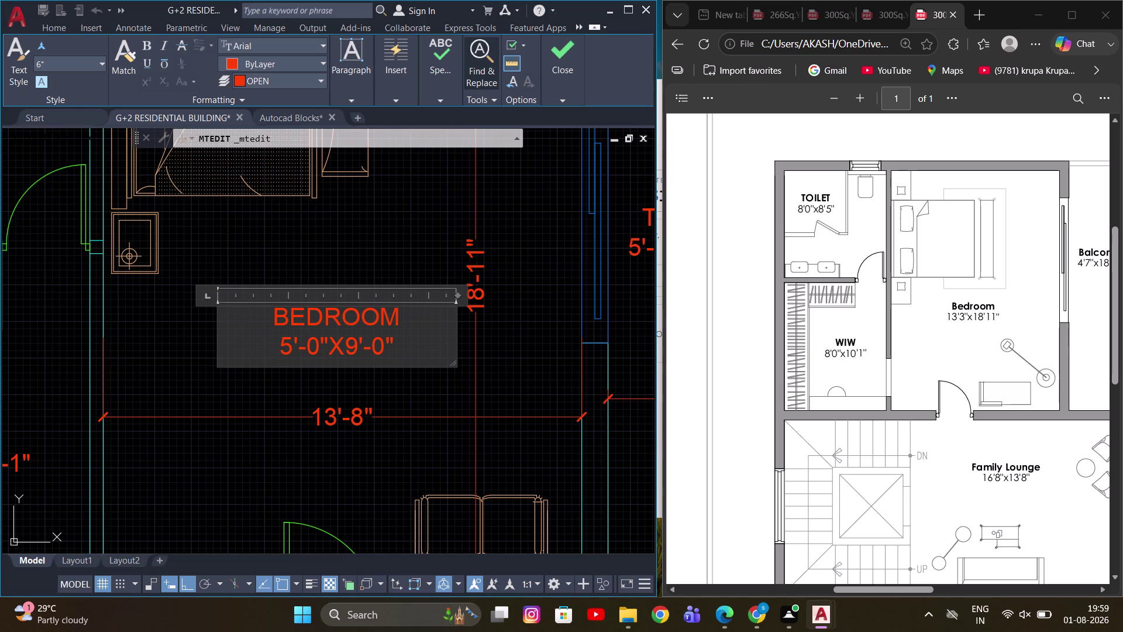
Change the bedroom size text to 13'-8"X18'-11".
click(291, 350)
key(BackSpace)
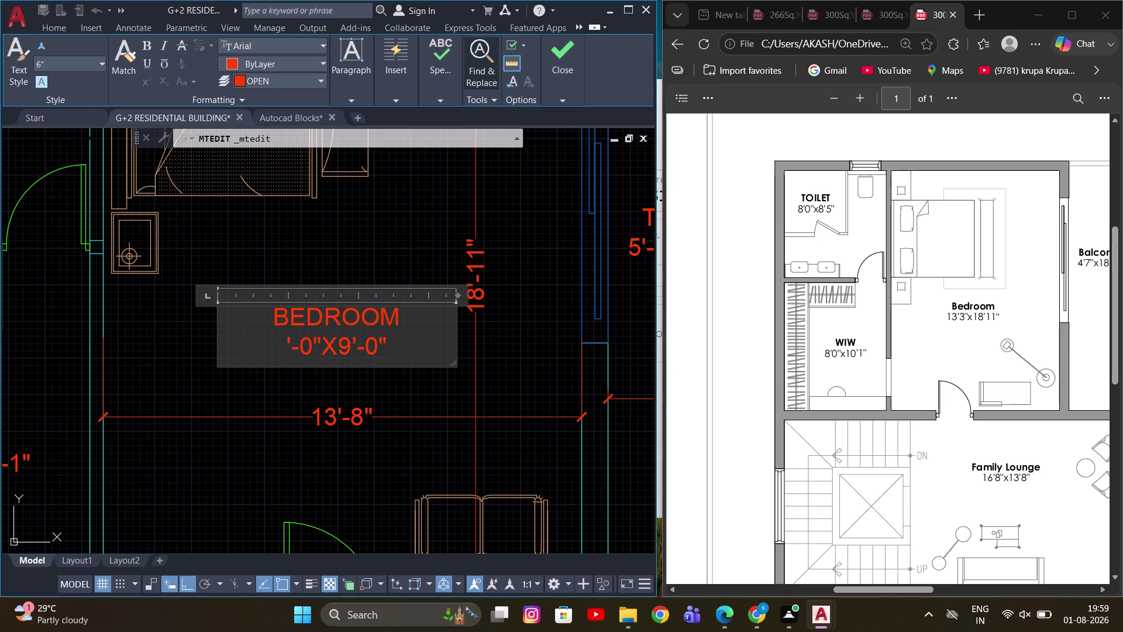
text(13)
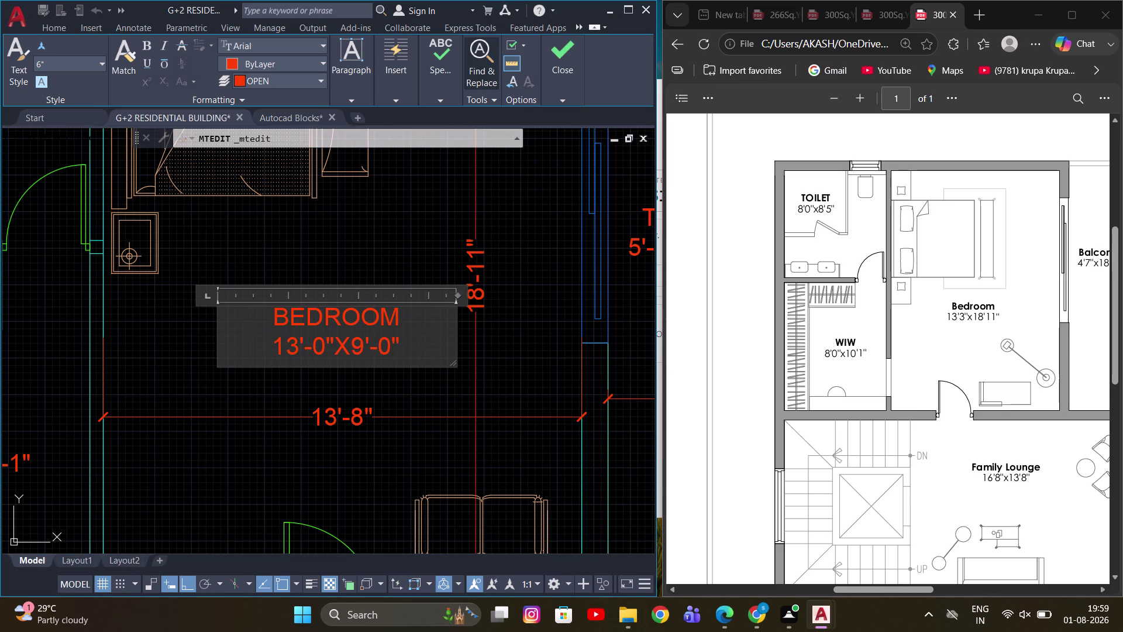
click(326, 350)
key(BackSpace)
key(8)
click(362, 347)
key(BackSpace)
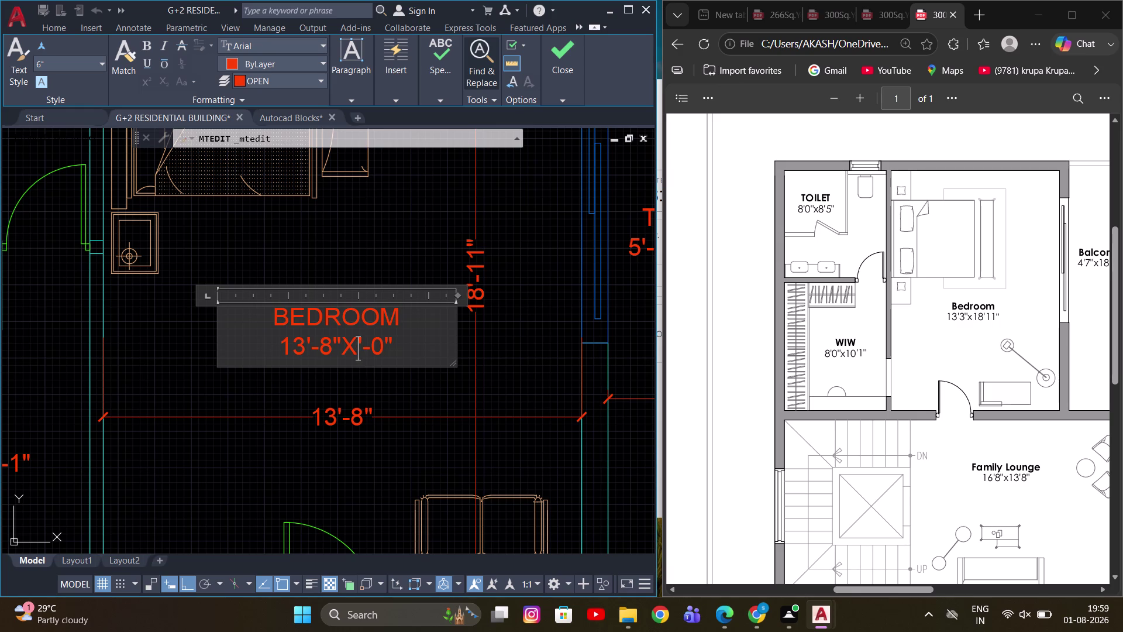
key(1)
key(8)
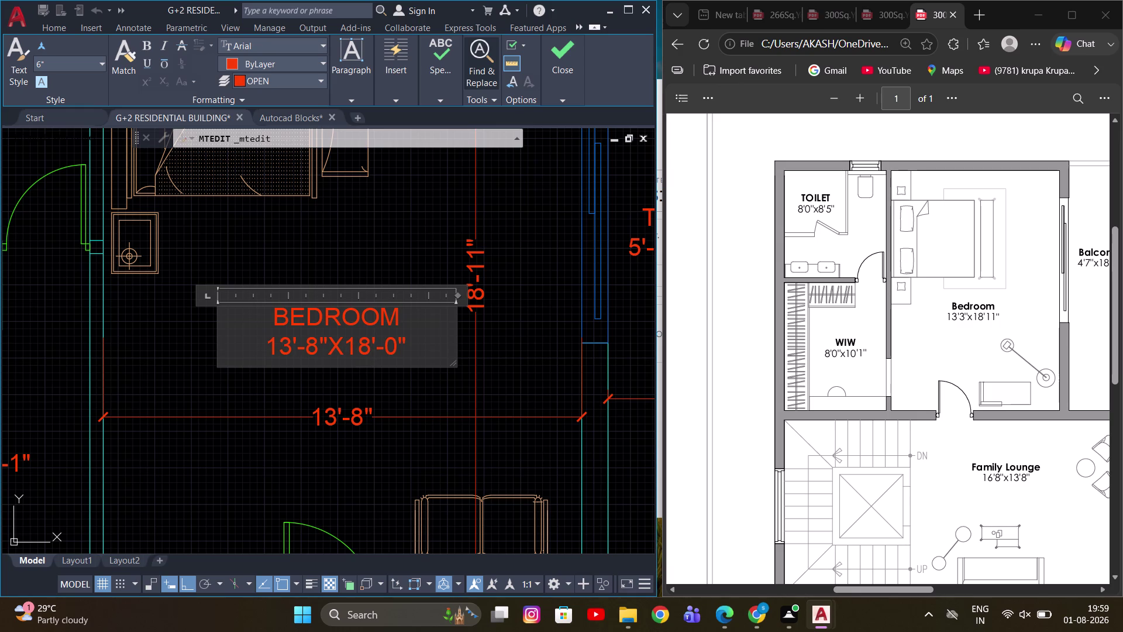
click(394, 344)
key(BackSpace)
key(1)
key(1)
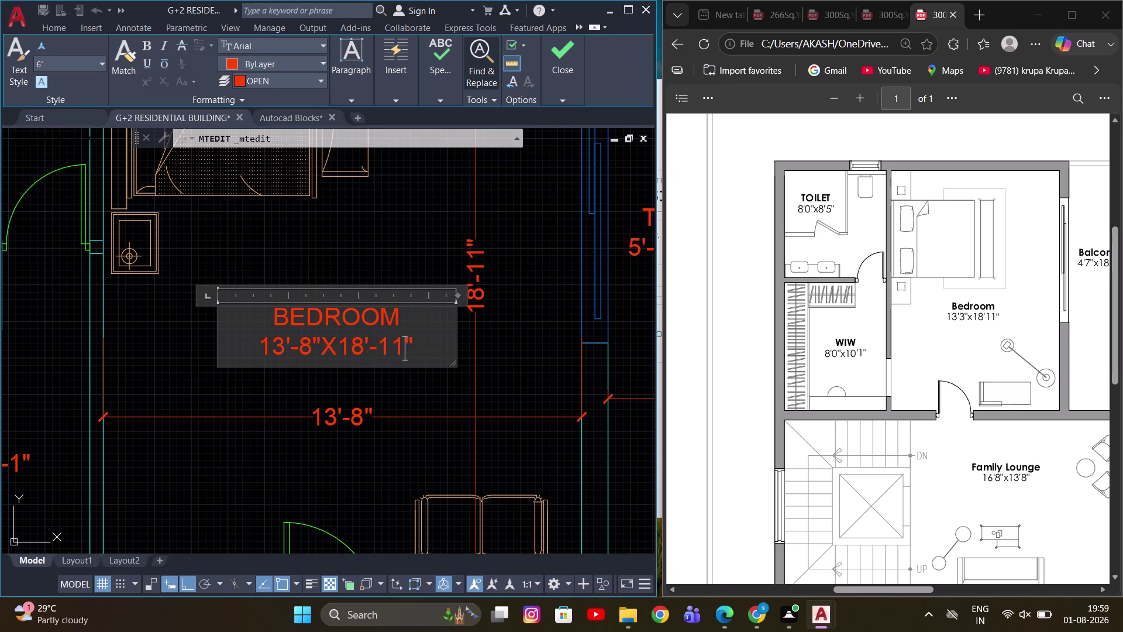
Close the text editor and select the bedroom's two dimension lines.
click(514, 341)
scroll(down, 3)
middle_drag(461, 368, 468, 327)
drag(478, 325, 449, 344)
click(438, 350)
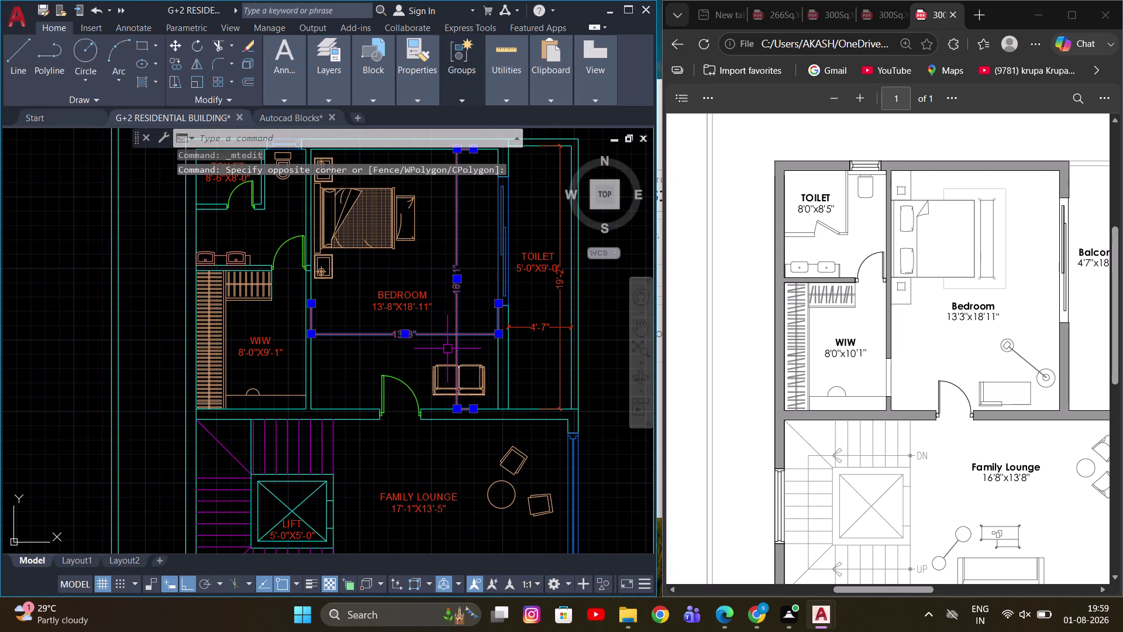
Erase the bedroom's two selected dimension lines with E.
text(E)
key(space)
scroll(down, 3)
middle_drag(489, 323, 364, 303)
scroll(up, 3)
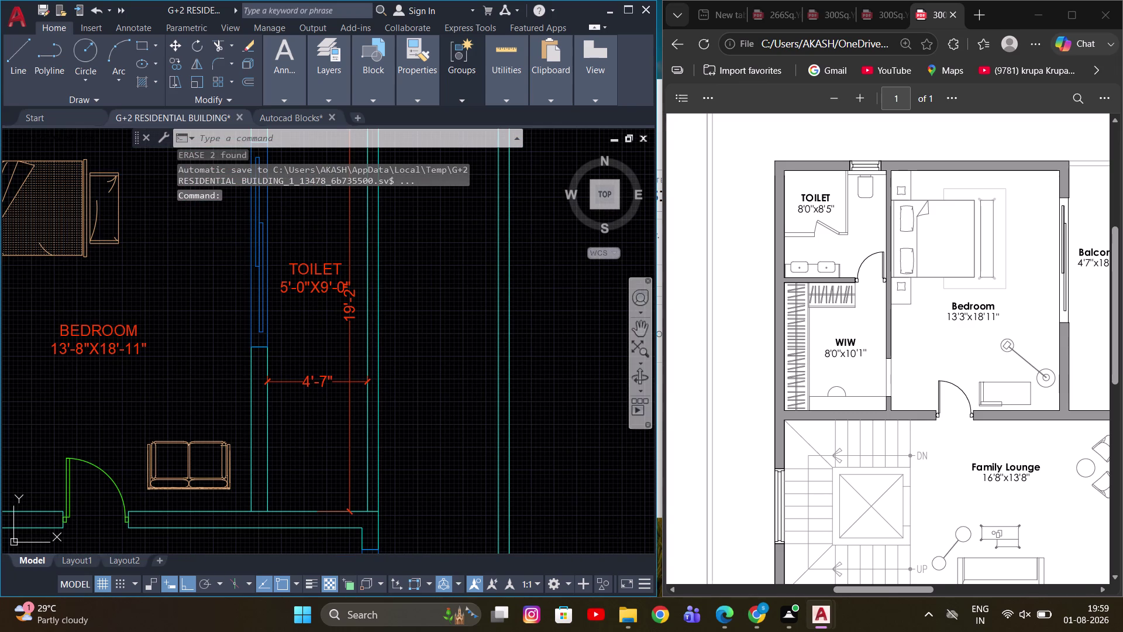
scroll(down, 3)
scroll(up, 3)
Rename the neighbouring TOILET label to BALCONY.
double_click(313, 272)
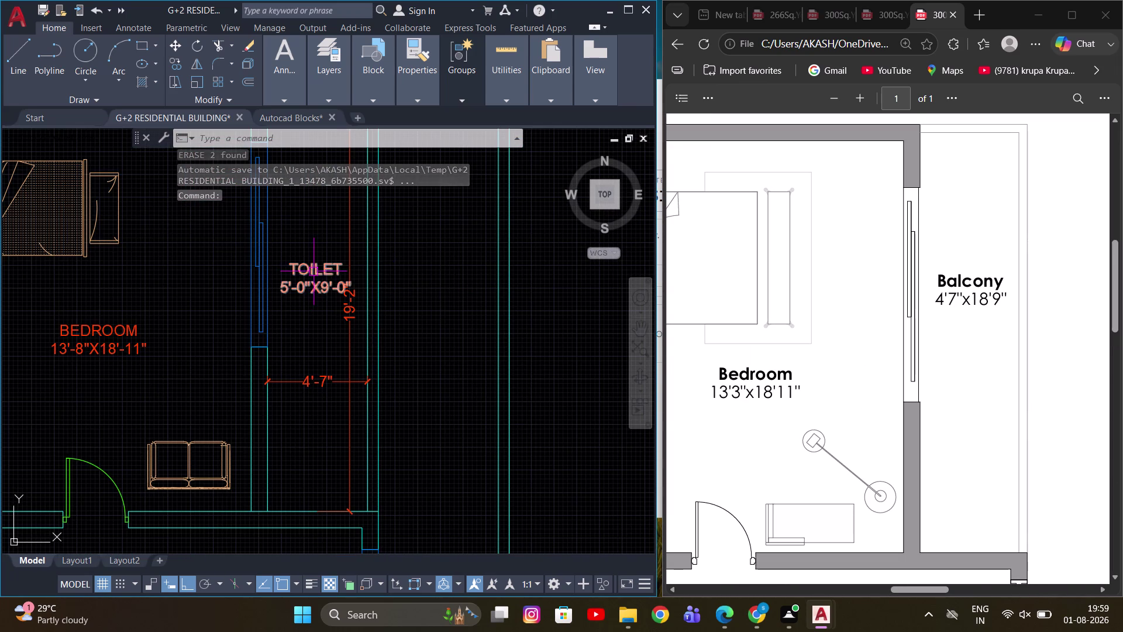
scroll(up, 3)
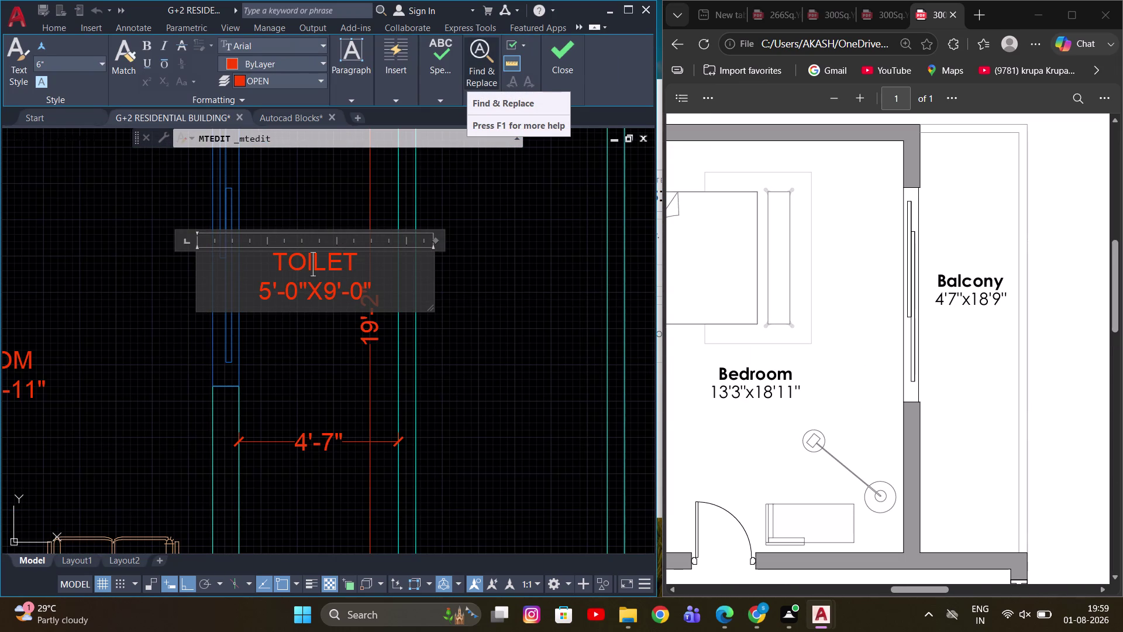
drag(359, 262, 262, 265)
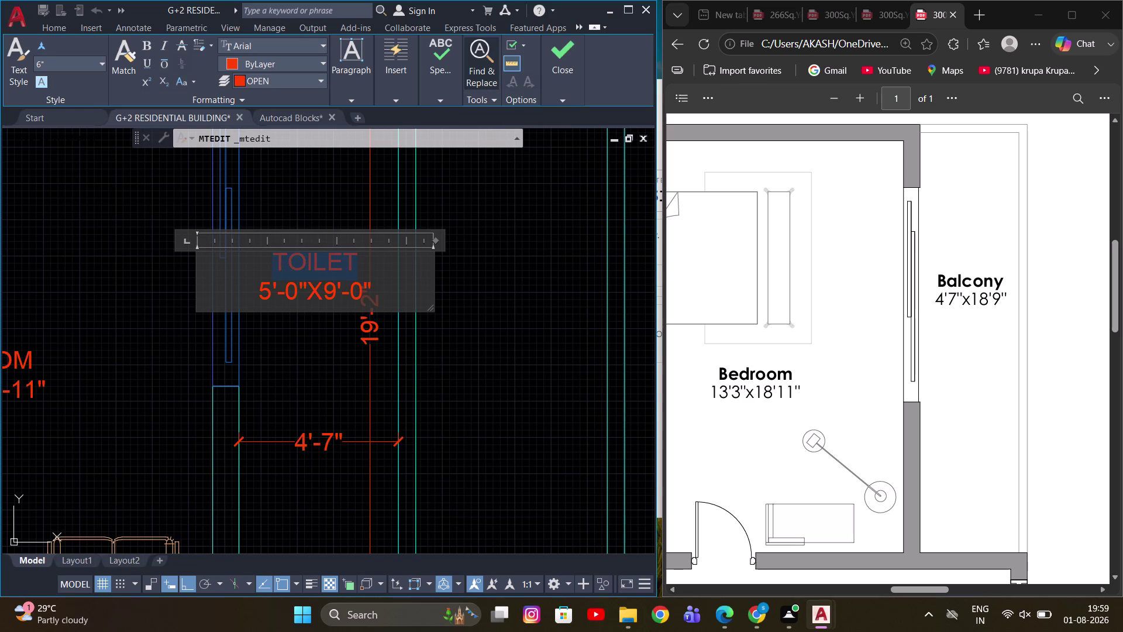
text(BOL)
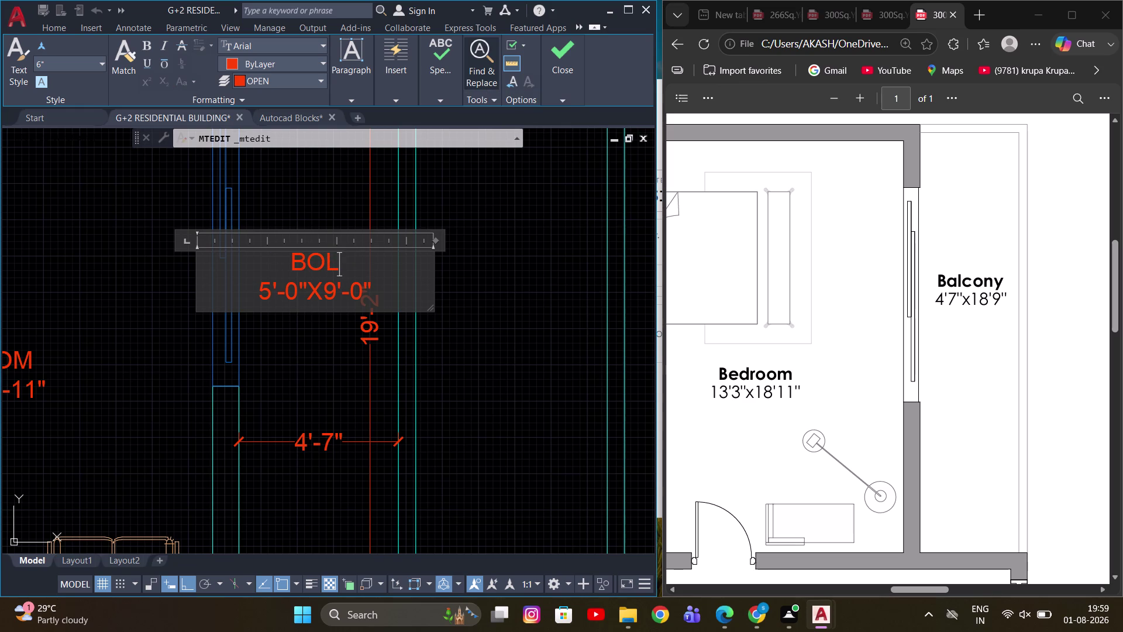
key(BackSpace)
key(BackSpace)
text(ALCO)
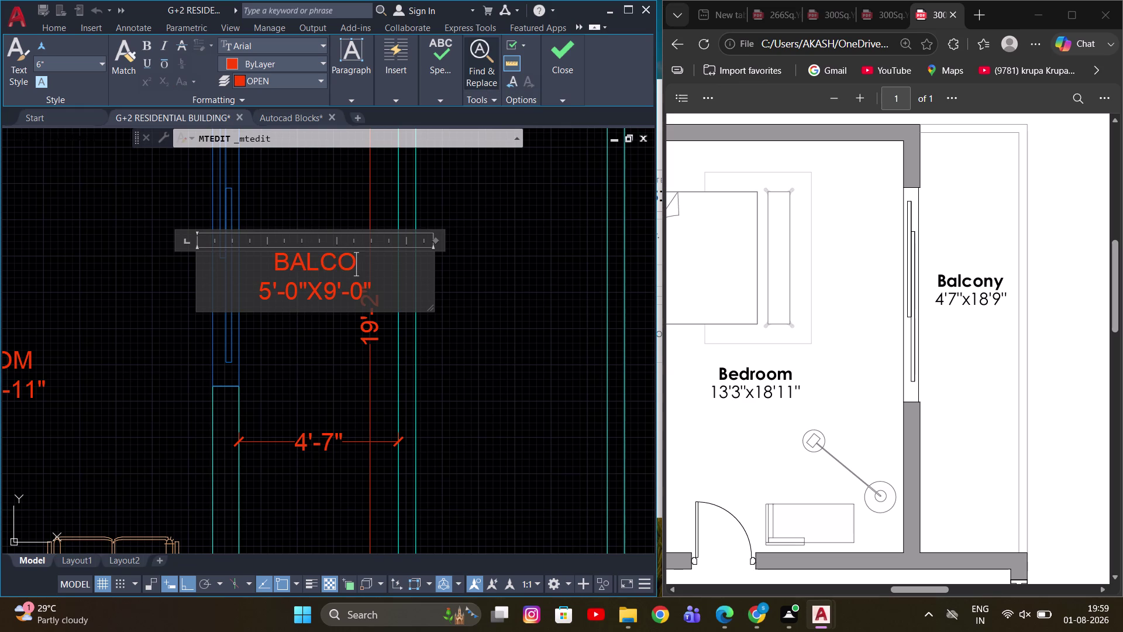
text(NY)
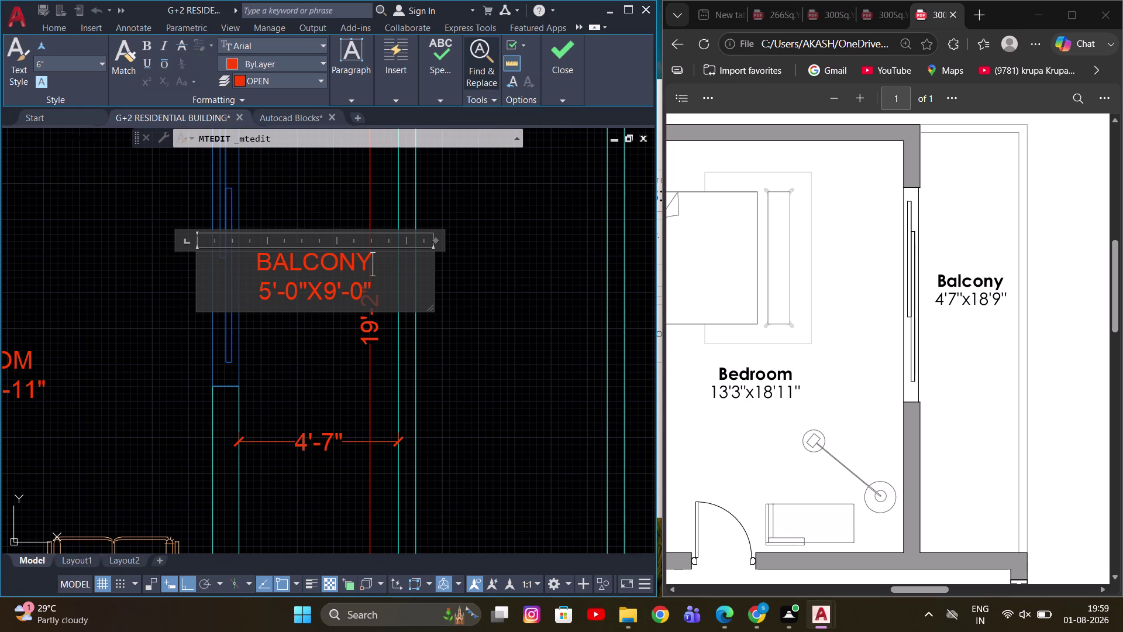
Change the balcony width to 4'-7".
click(270, 286)
key(BackSpace)
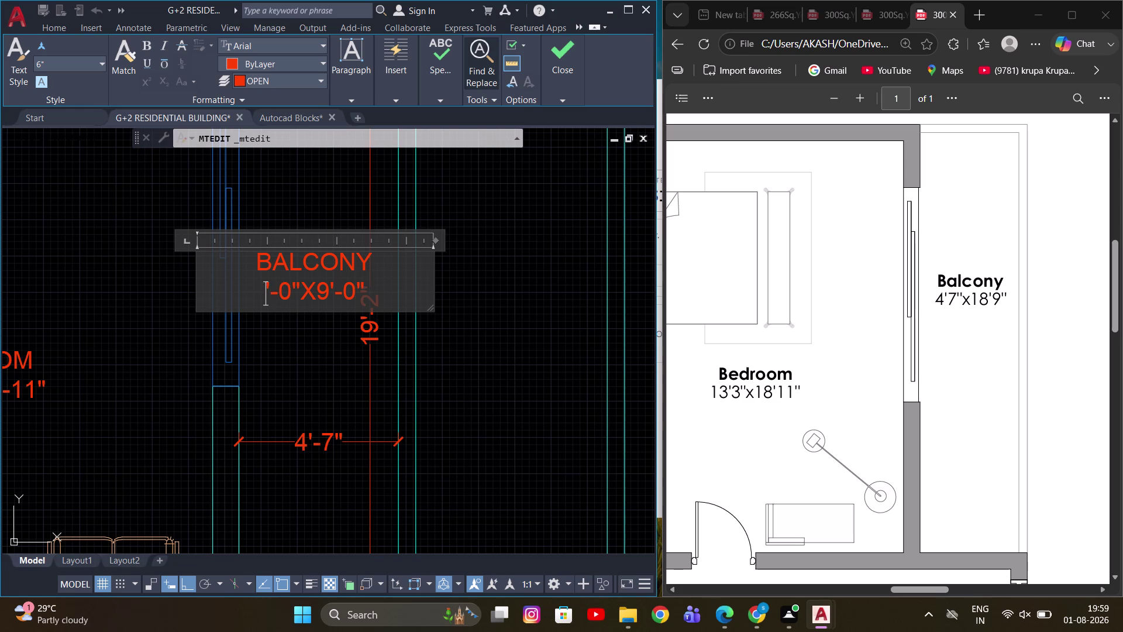
key(4)
key(Right)
key(Right)
key(Right)
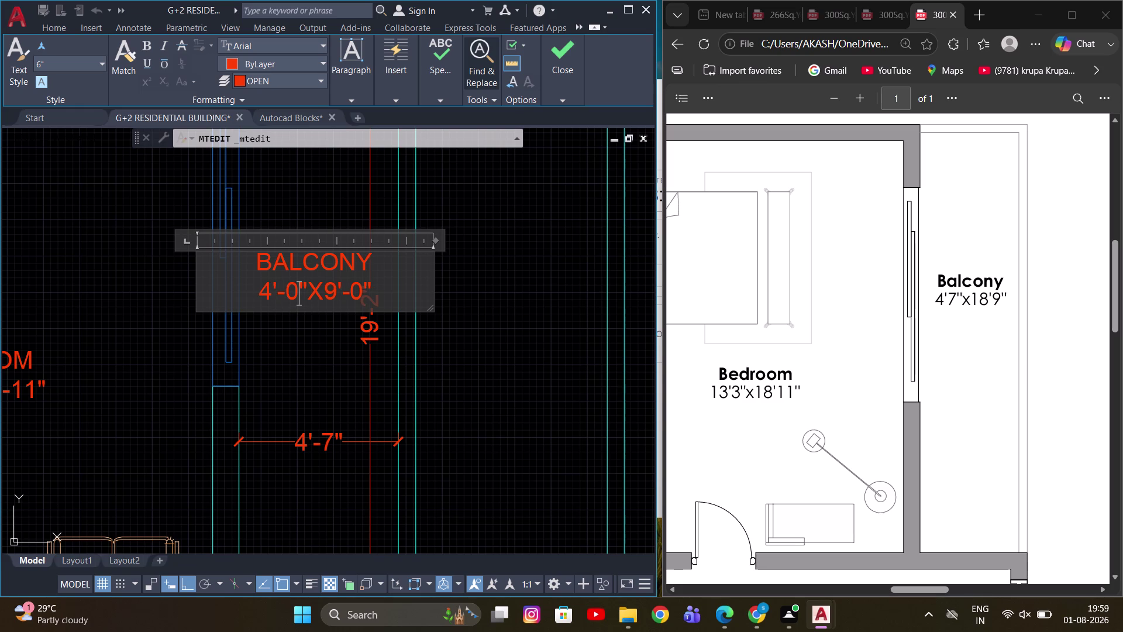
key(BackSpace)
key(7)
Change the balcony length to 19'-2" and close the text editor.
key(Right)
key(Right)
key(Right)
key(BackSpace)
key(1)
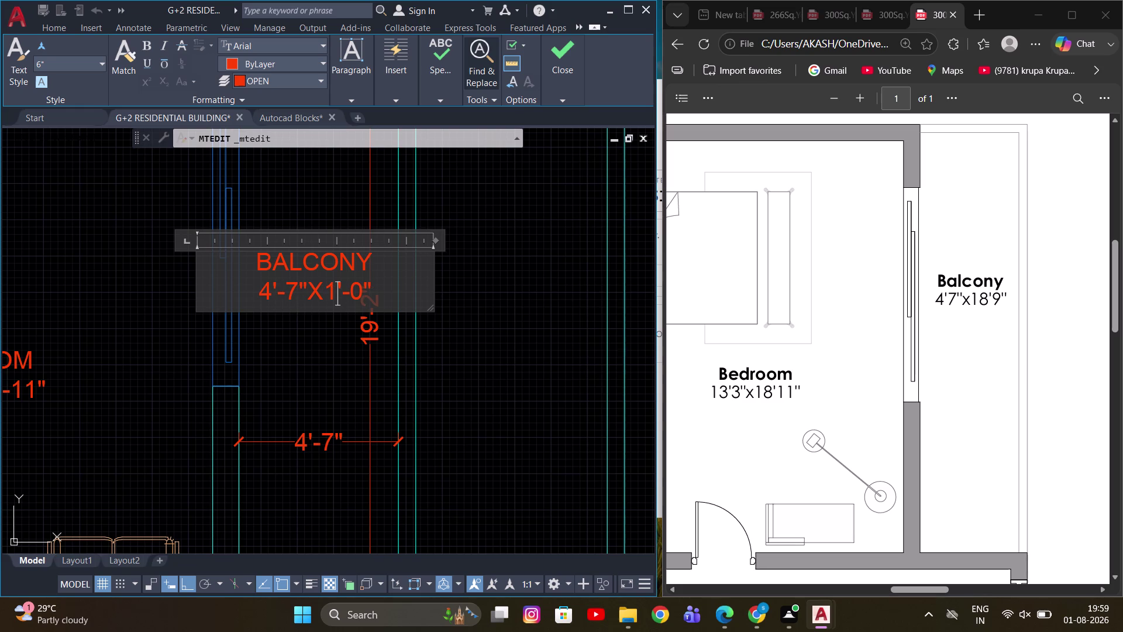
key(9)
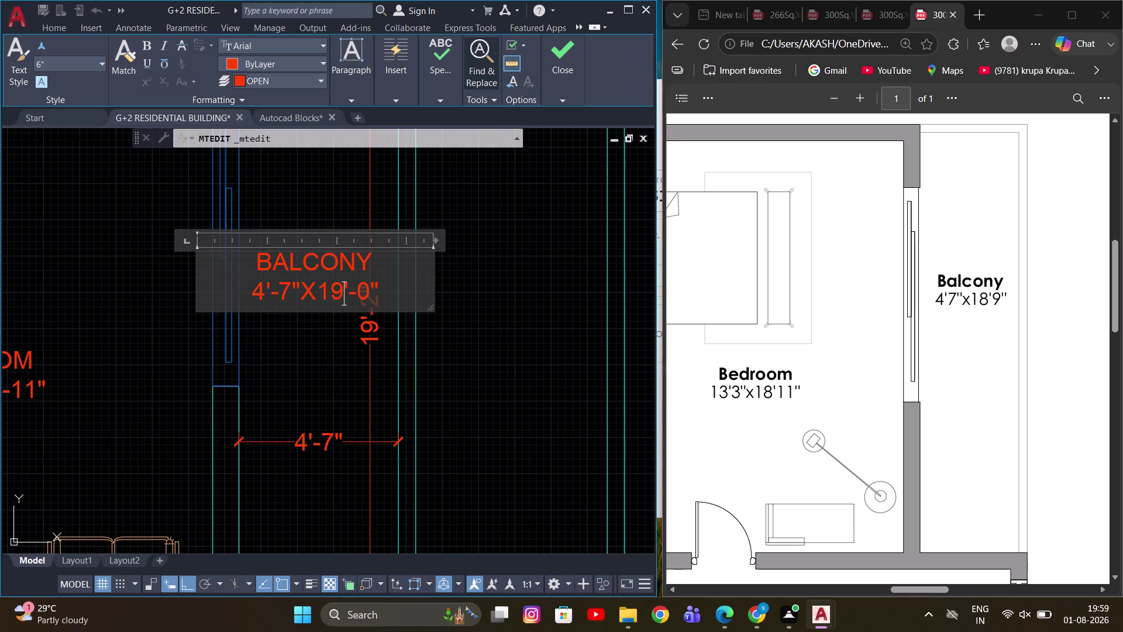
key(Right)
key(Right)
key(Right)
key(BackSpace)
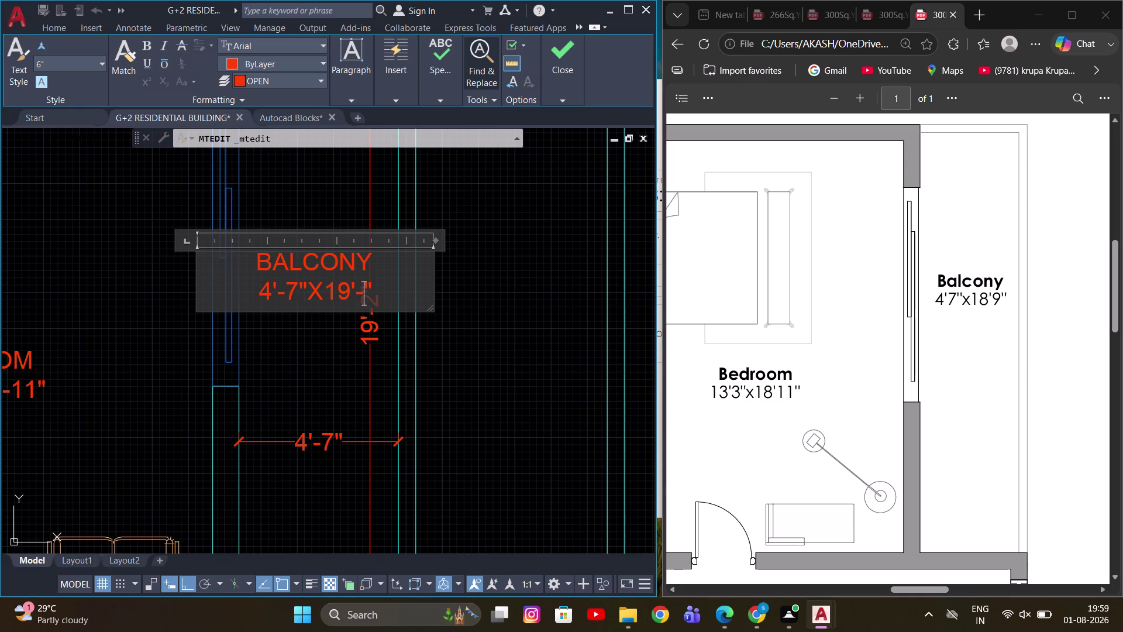
key(2)
click(533, 308)
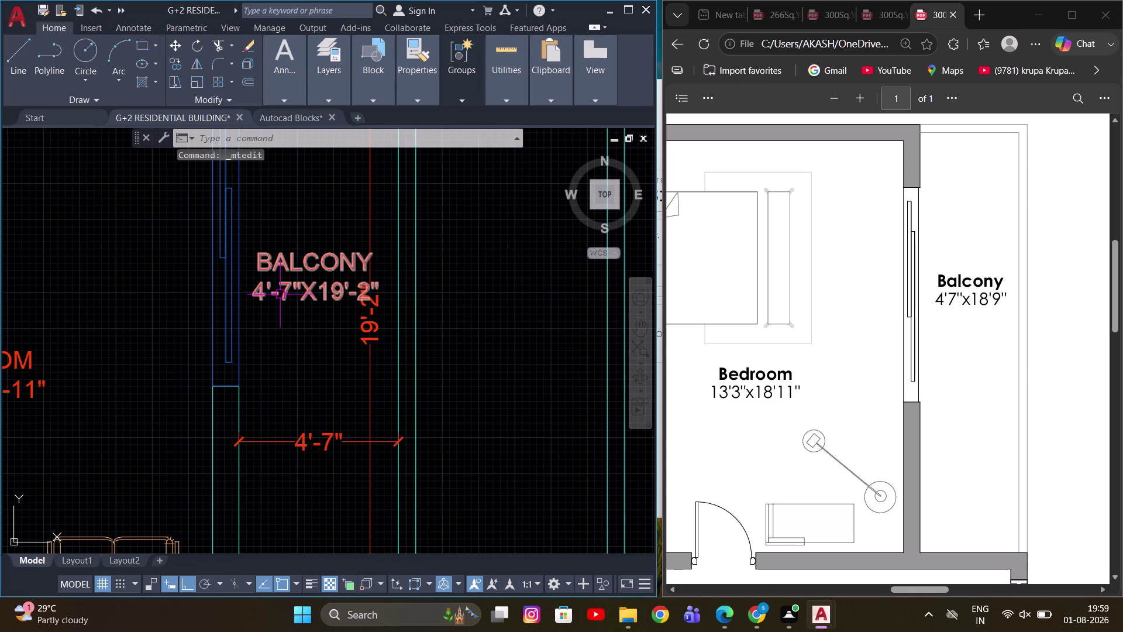
Erase the balcony's dimension lines.
drag(389, 422, 374, 431)
click(350, 453)
scroll(down, 3)
key(e)
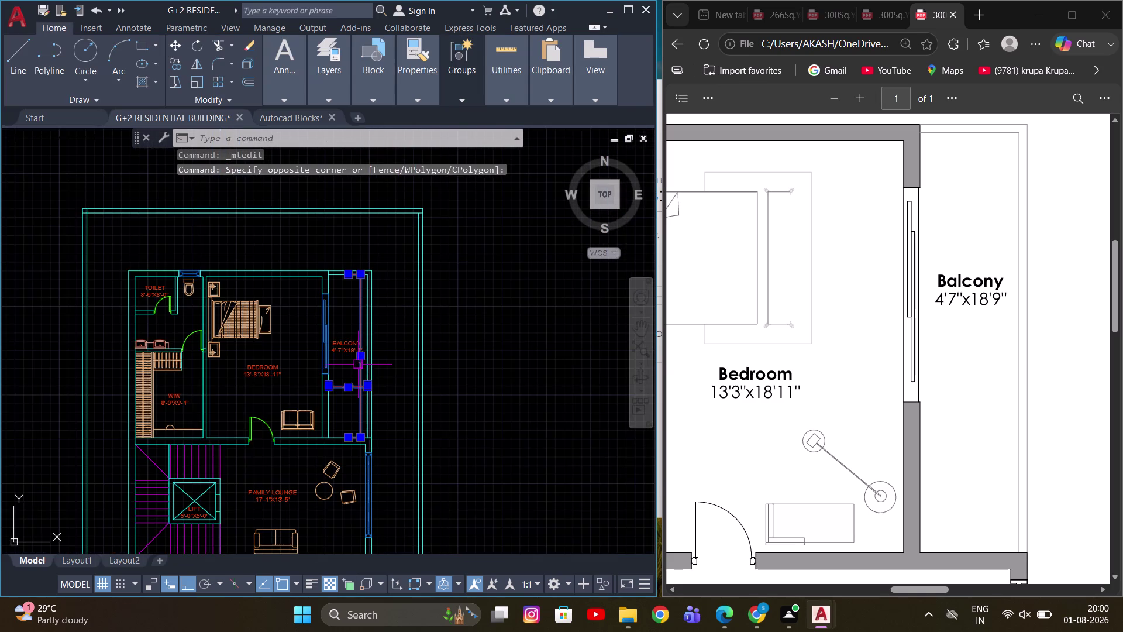
key(space)
Pan to the bedroom area and select the WIW and bedroom labels.
scroll(down, 3)
middle_drag(421, 387, 437, 295)
scroll(down, 3)
scroll(up, 3)
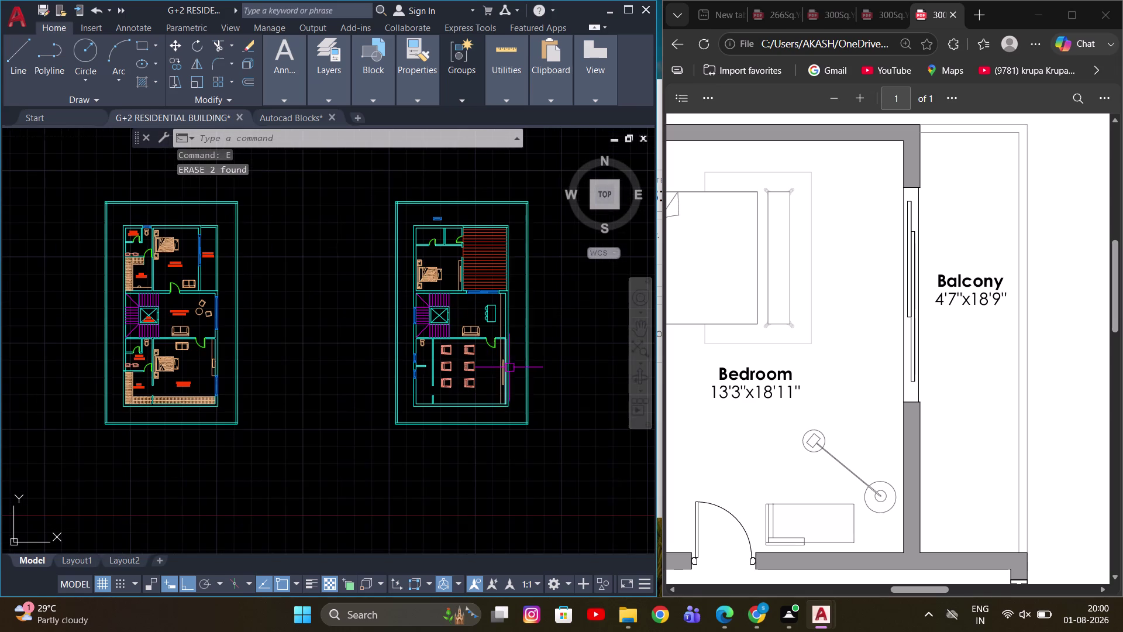
middle_drag(294, 341, 390, 353)
scroll(up, 3)
scroll(up, 3)
scroll(down, 3)
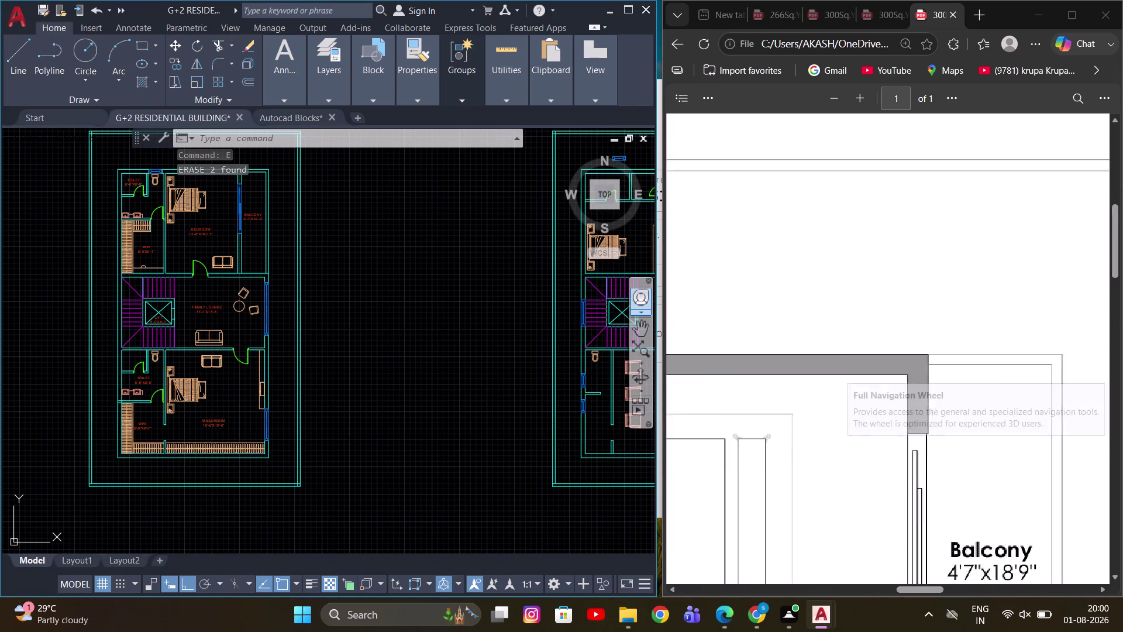
scroll(down, 3)
scroll(down, 3)
scroll(down, 3)
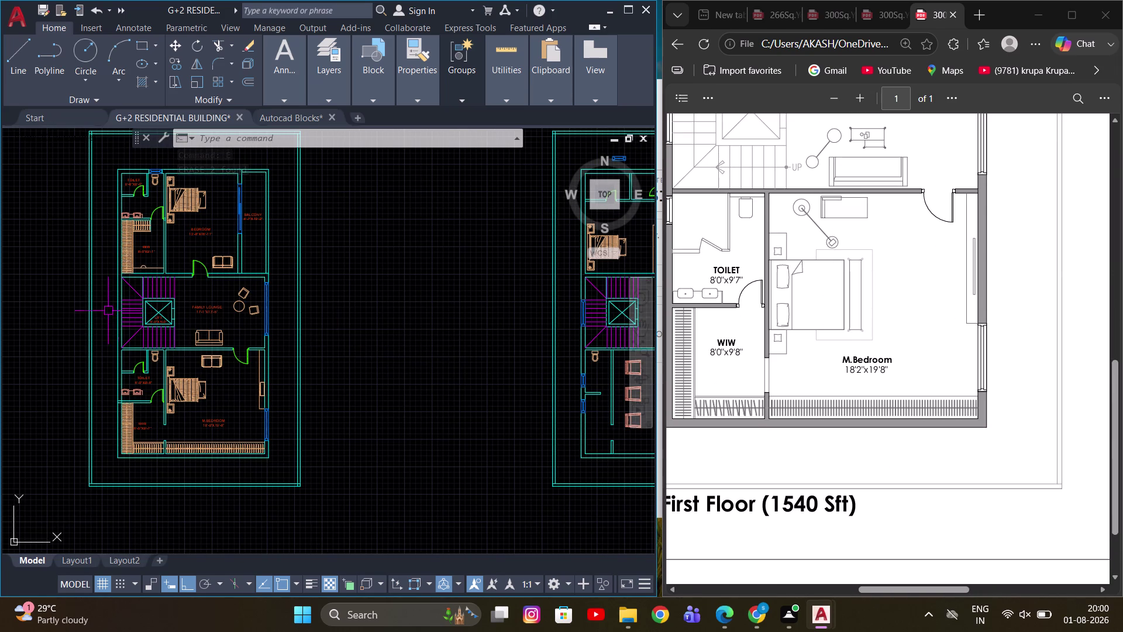
scroll(up, 3)
middle_drag(148, 195, 164, 230)
scroll(down, 3)
middle_drag(327, 246, 210, 277)
middle_drag(102, 248, 187, 234)
scroll(up, 3)
click(111, 236)
middle_drag(176, 421, 174, 224)
drag(177, 308, 160, 318)
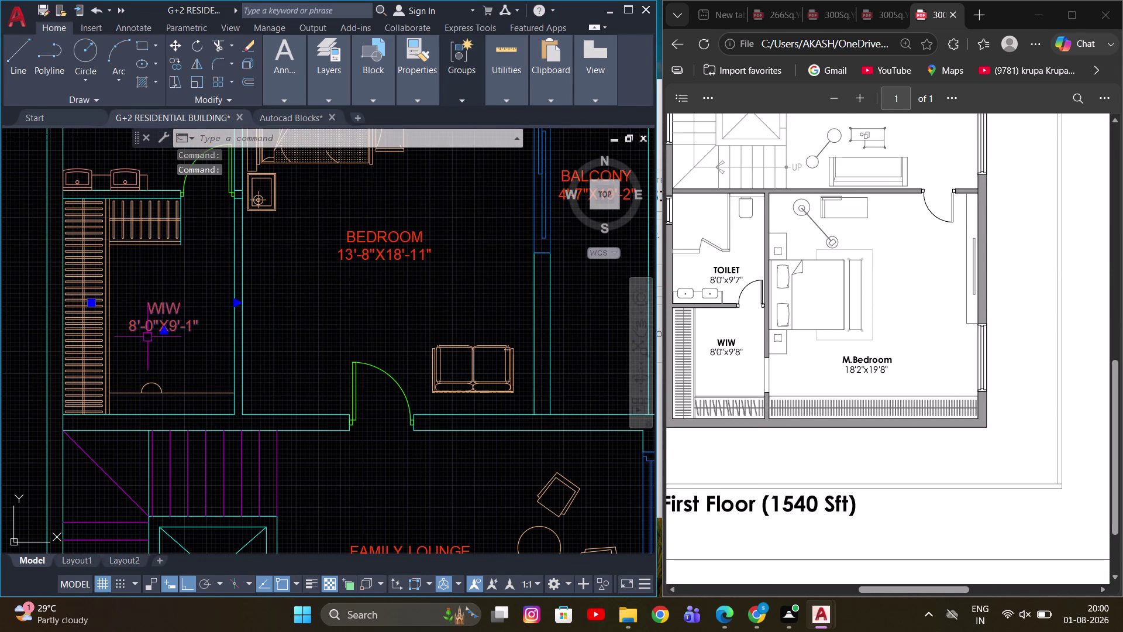
drag(420, 237, 414, 238)
scroll(down, 3)
click(430, 229)
middle_drag(356, 346, 351, 252)
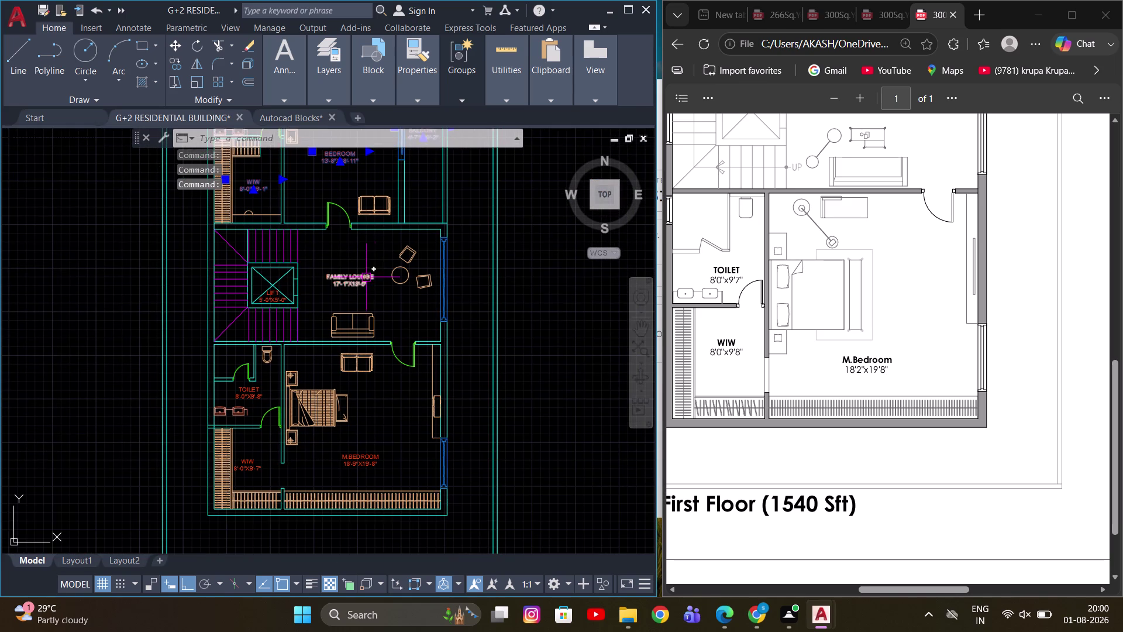
drag(376, 268, 321, 286)
click(317, 294)
scroll(up, 3)
click(285, 293)
scroll(up, 3)
scroll(down, 3)
scroll(up, 3)
middle_drag(267, 374, 285, 236)
drag(309, 318, 268, 319)
click(252, 320)
middle_drag(283, 388, 311, 232)
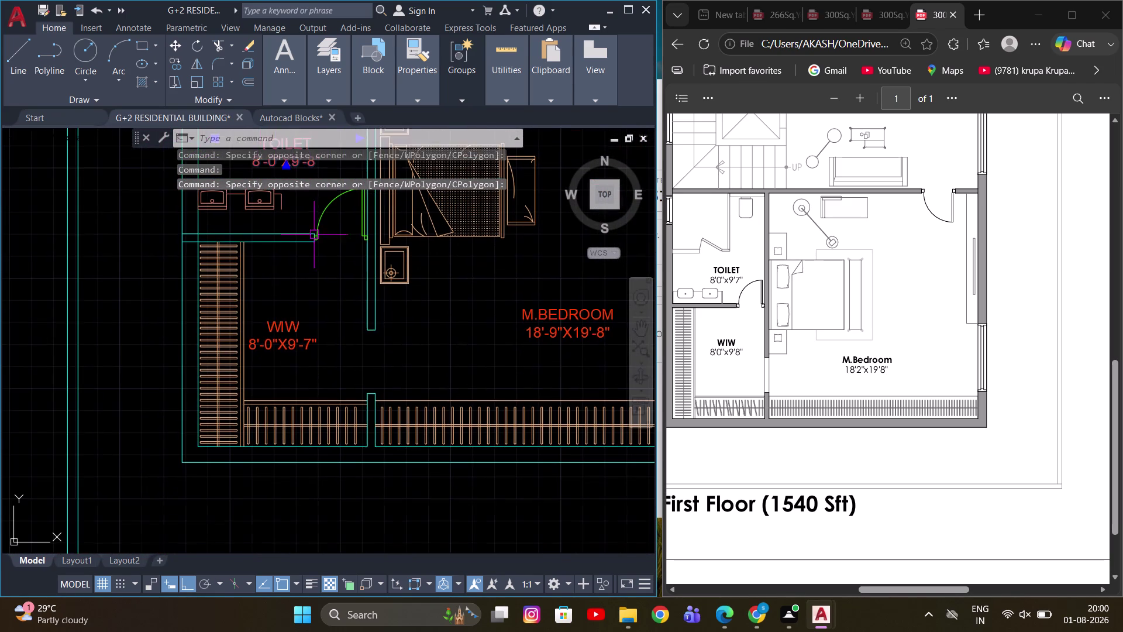
Start copying the nine objects near the WIW and M.BEDROOM labels with CO.
drag(316, 296, 268, 333)
click(258, 348)
middle_drag(592, 326, 417, 348)
drag(448, 299, 375, 350)
click(358, 350)
key(c)
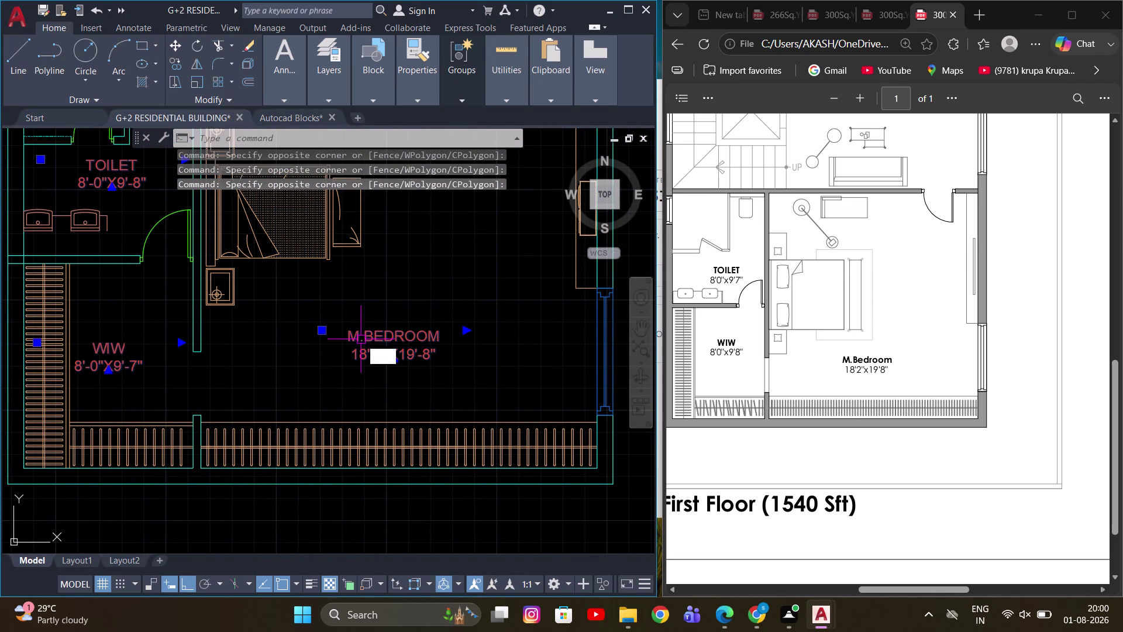
key(o)
key(space)
scroll(down, 3)
scroll(up, 3)
middle_drag(179, 428, 294, 349)
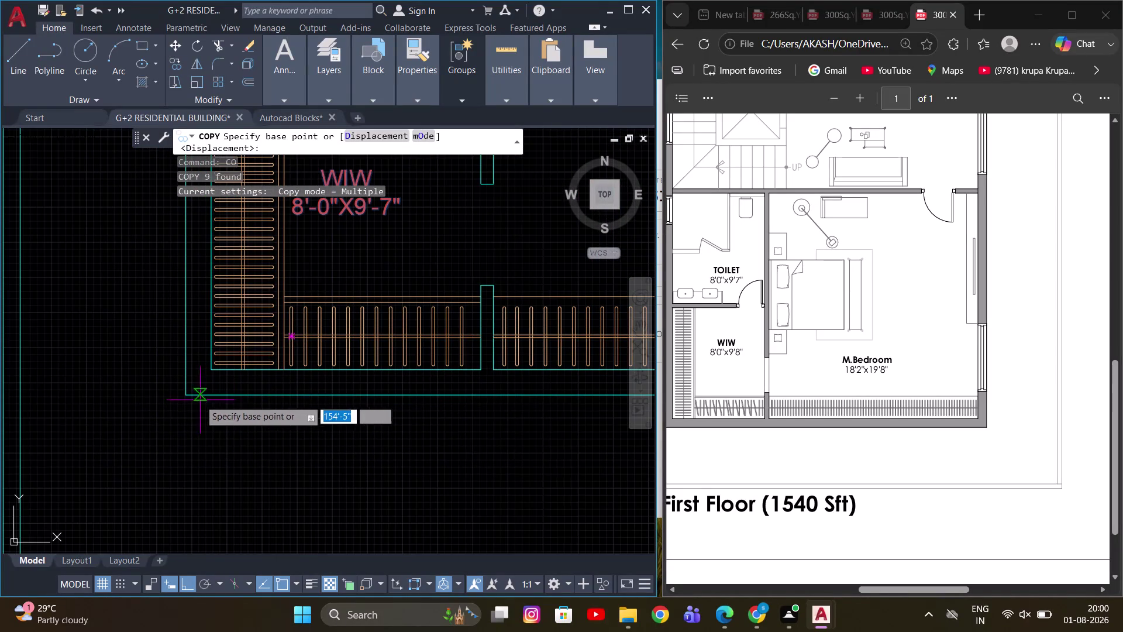
Cancel the unfinished copy and zoom in on the WIW label.
click(186, 397)
scroll(down, 3)
middle_drag(494, 409, 137, 389)
scroll(down, 3)
scroll(up, 3)
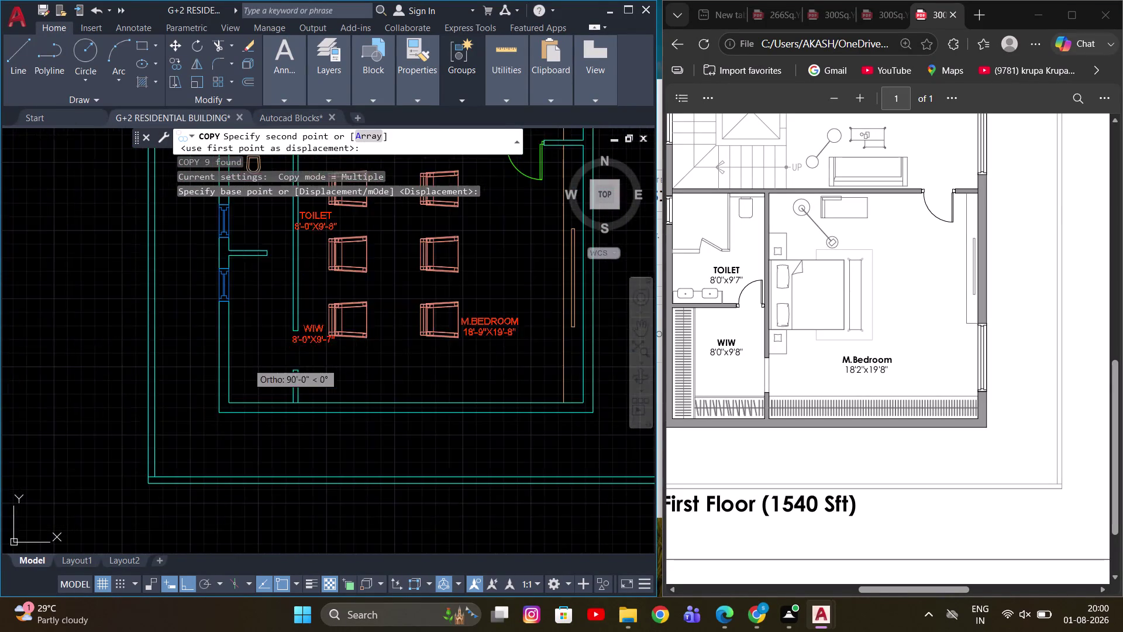
scroll(up, 3)
click(176, 456)
key(Escape)
scroll(down, 3)
middle_drag(317, 288, 347, 357)
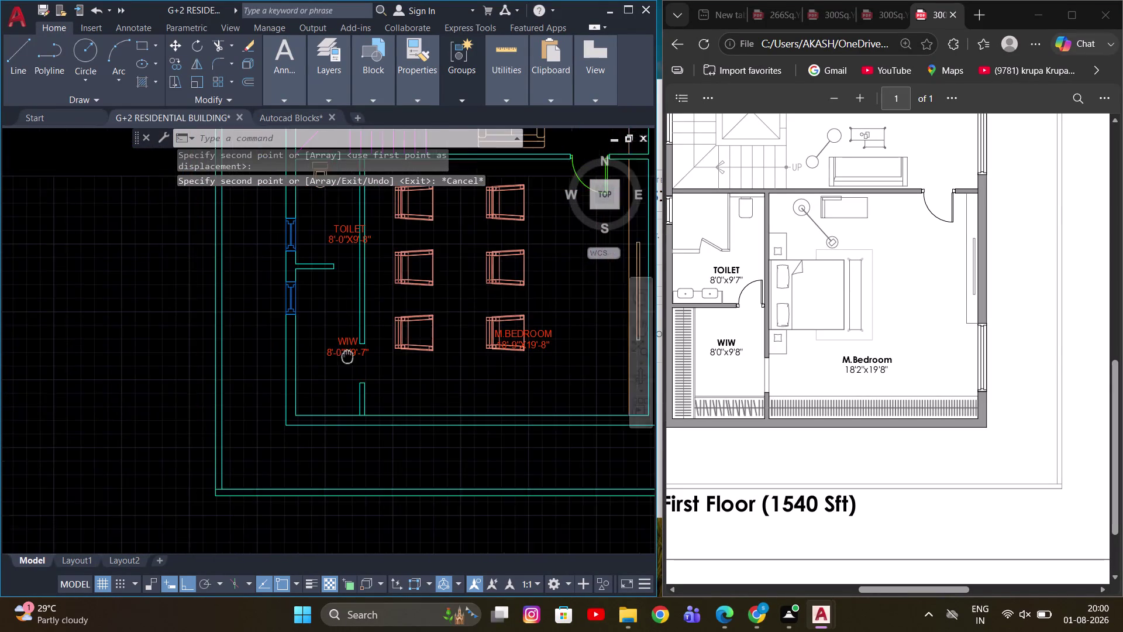
middle_drag(347, 357, 349, 363)
scroll(up, 3)
scroll(up, 3)
scroll(down, 3)
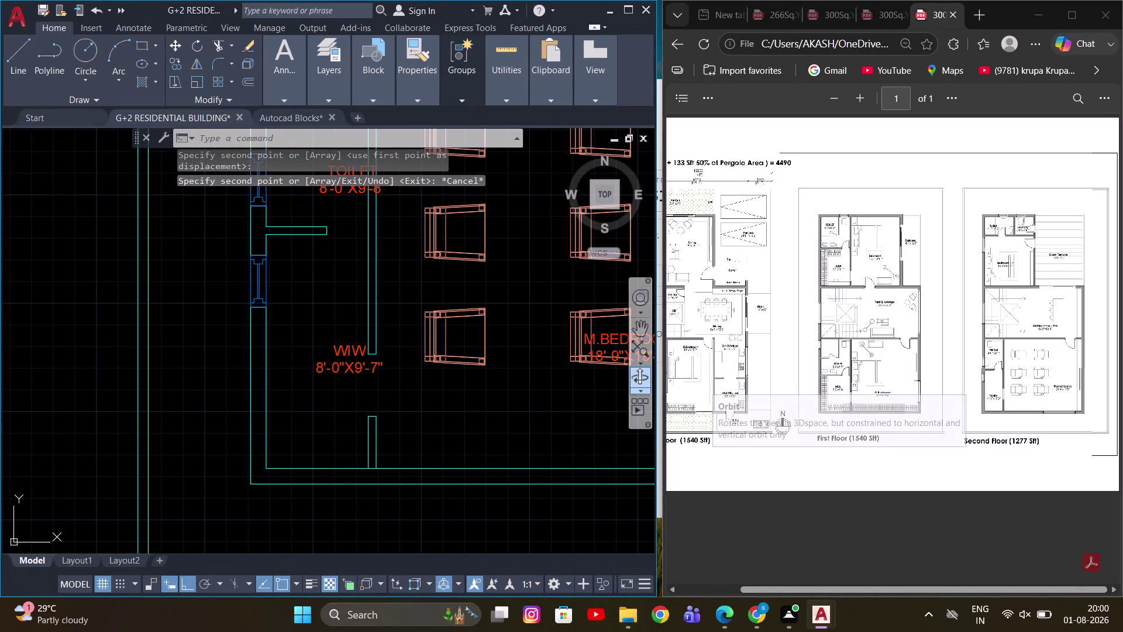
scroll(up, 3)
scroll(up, 3)
scroll(up, 3)
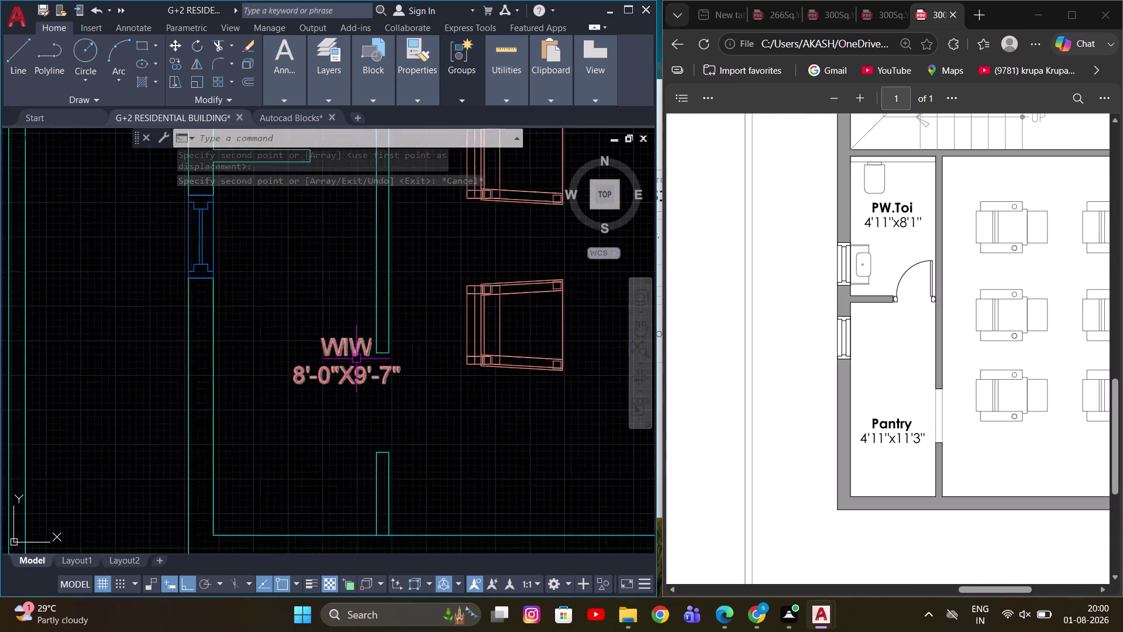
scroll(up, 3)
Move the WIW label slightly left and open its text for editing.
click(340, 349)
middle_drag(448, 391, 362, 367)
key(m)
key(space)
drag(352, 393, 330, 395)
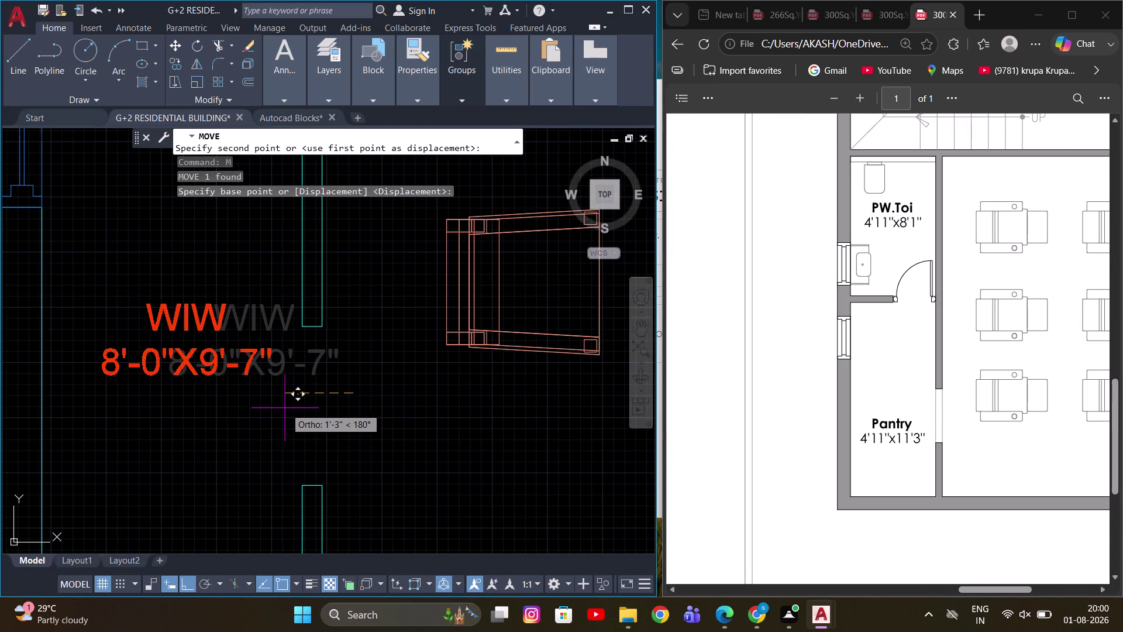
click(281, 408)
key(Escape)
double_click(168, 308)
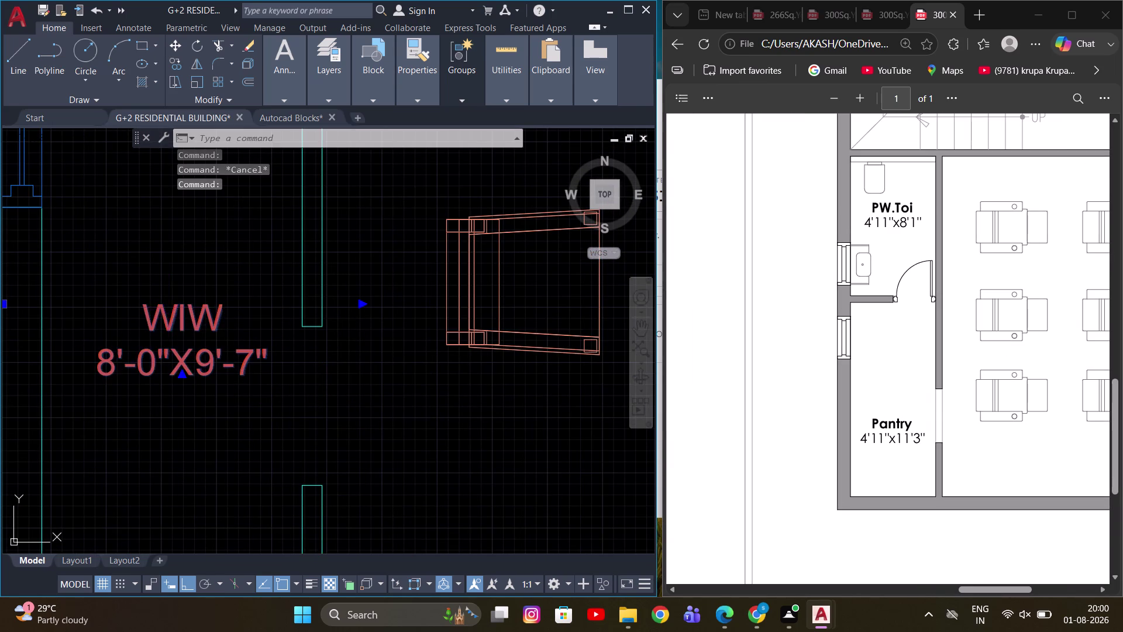
drag(220, 314, 189, 314)
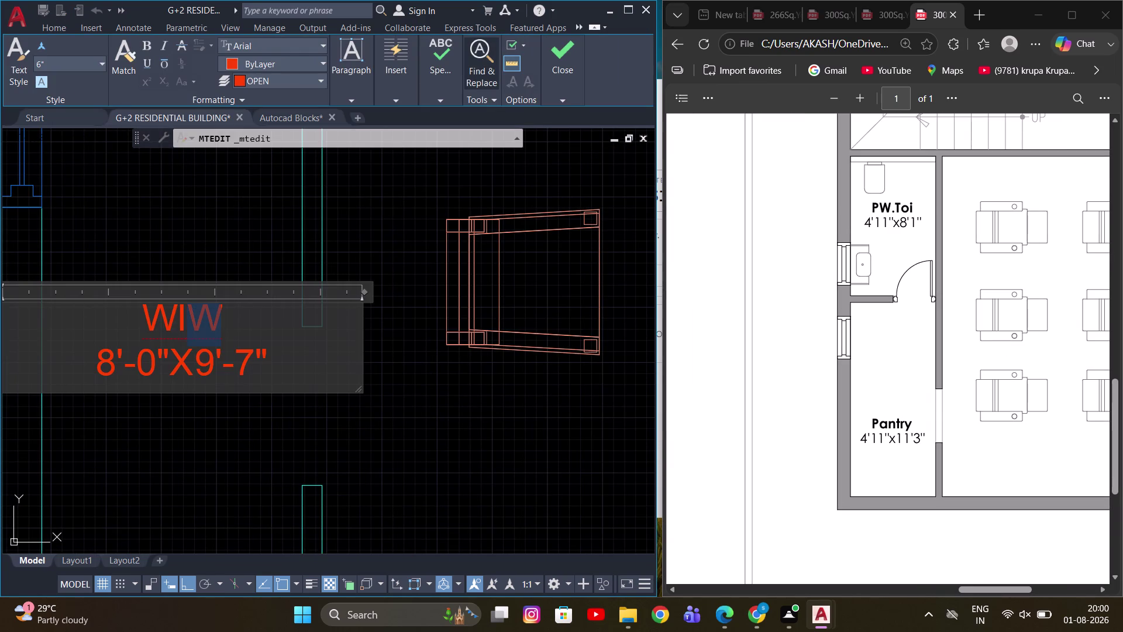
Rename WIW to PANTRY and change its width to 4'-11".
drag(189, 314, 135, 318)
text(PAN)
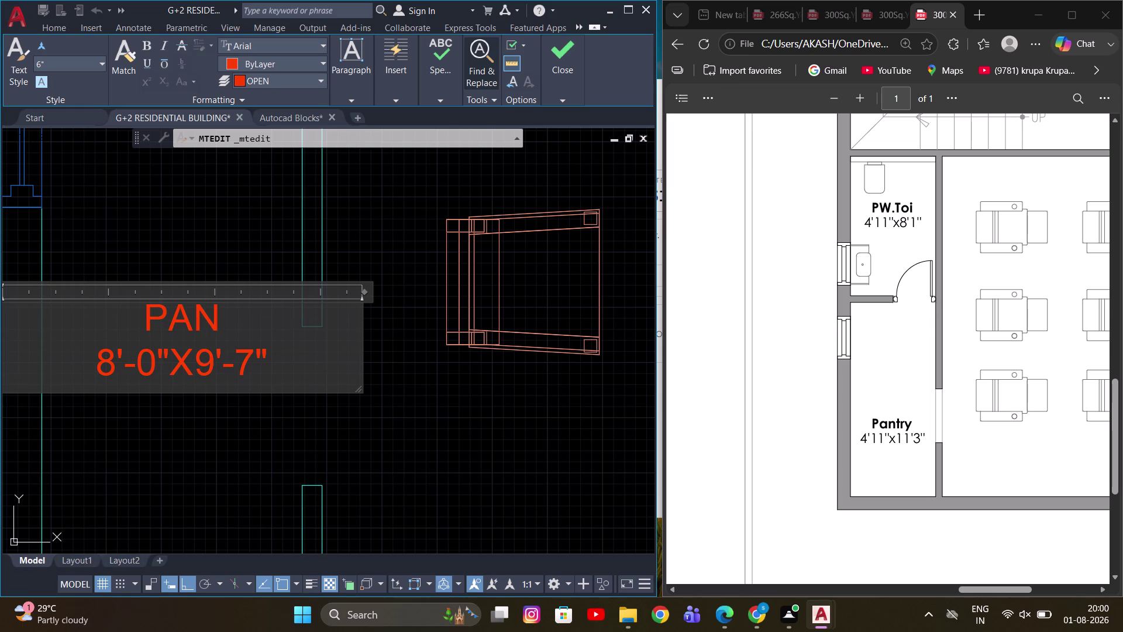
text(T)
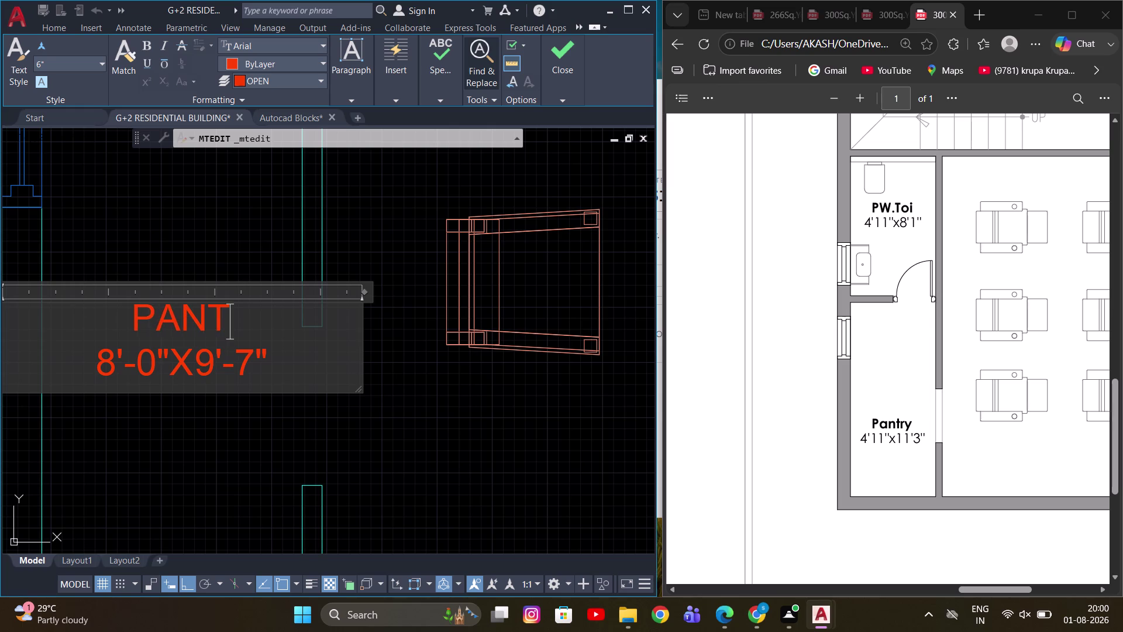
text(RY)
click(114, 374)
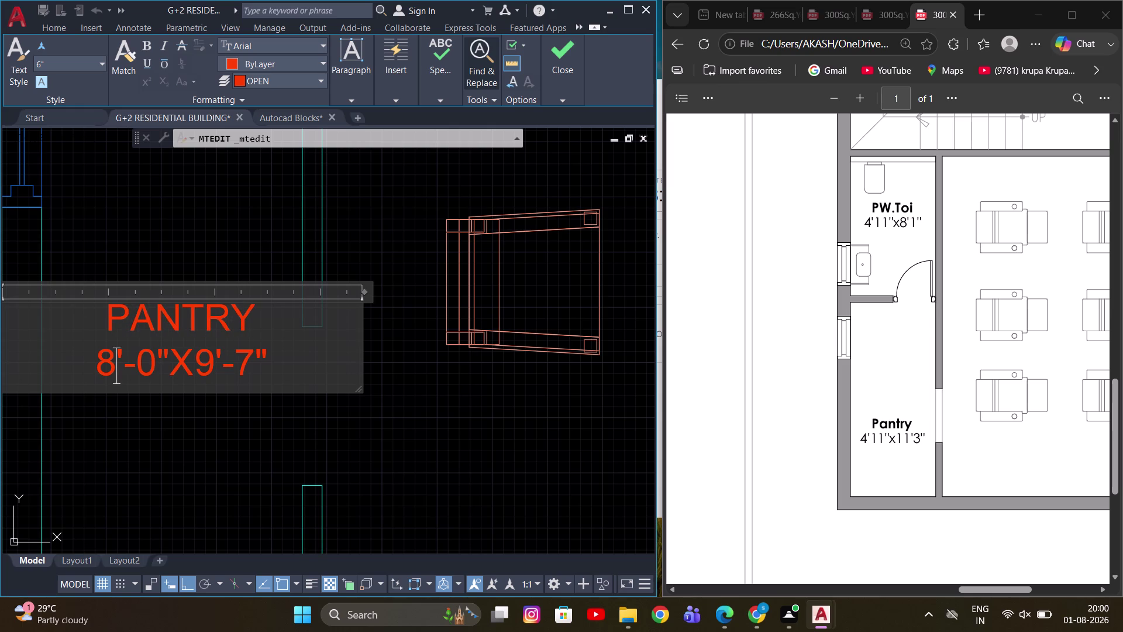
key(BackSpace)
key(4)
click(153, 370)
key(BackSpace)
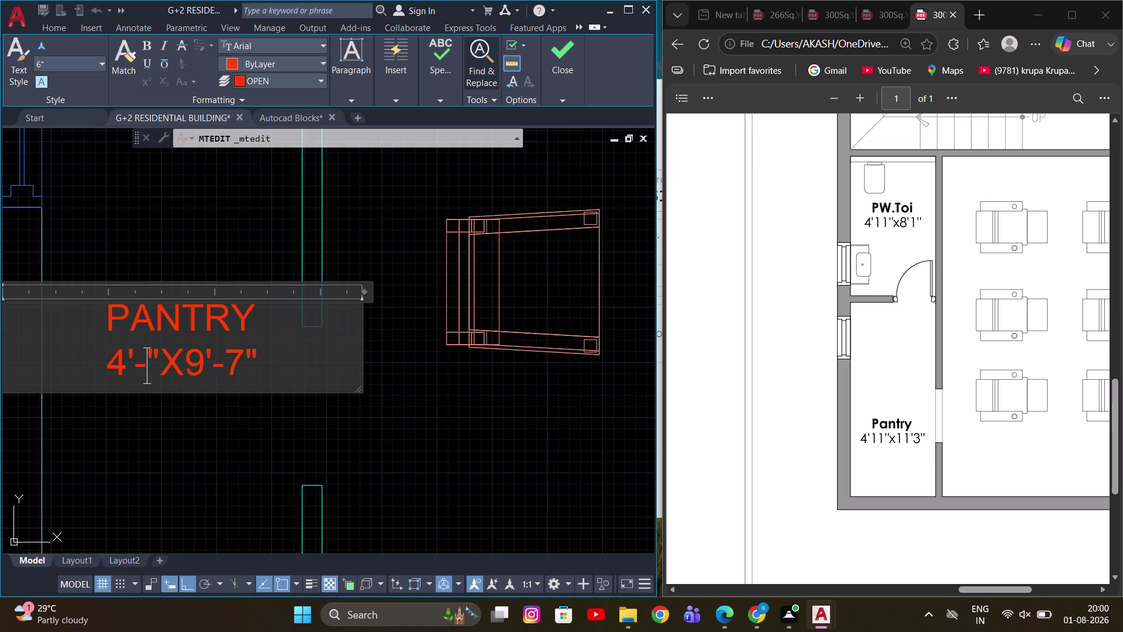
key(1)
key(1)
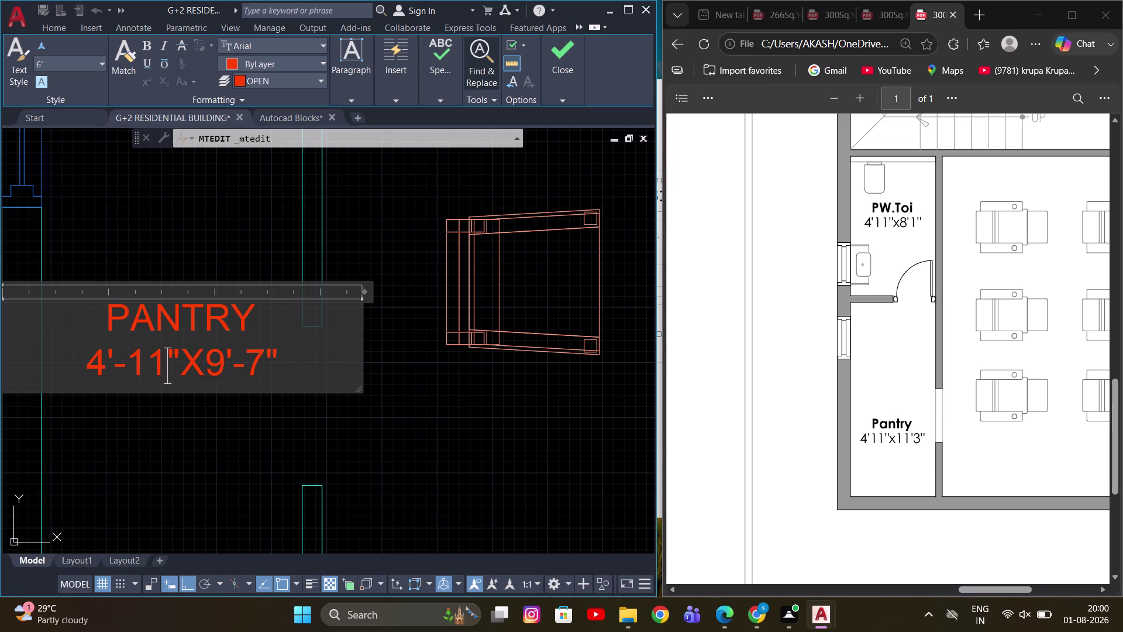
Change the PANTRY length to 11'-3" and finish the edit.
click(218, 376)
key(BackSpace)
text(11)
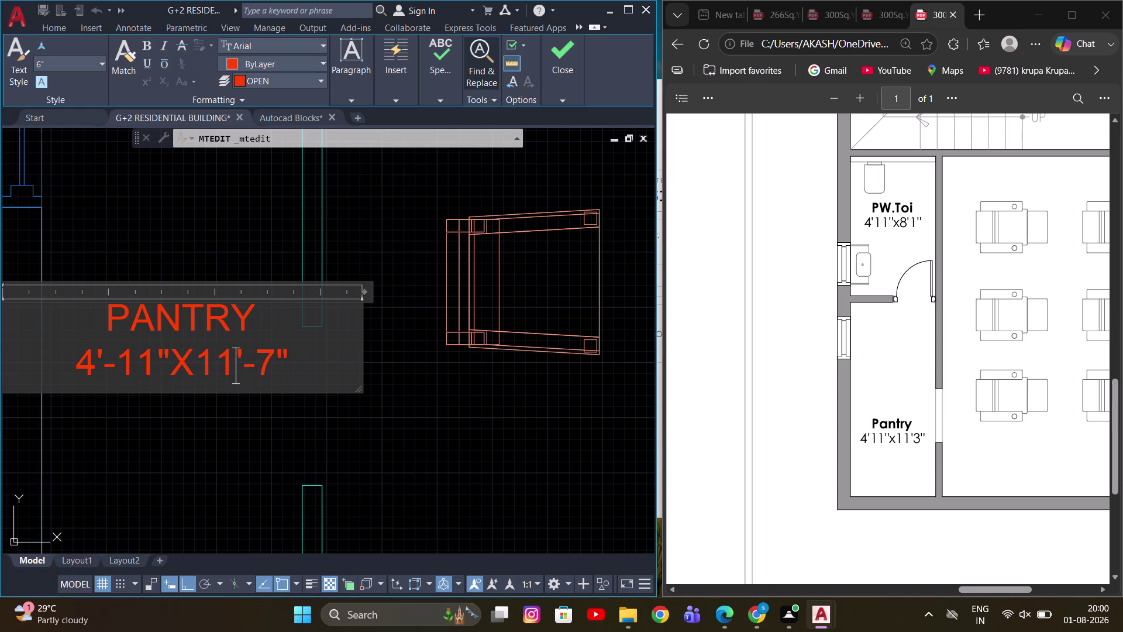
click(275, 368)
key(BackSpace)
key(3)
click(262, 222)
Cancel an accidental move and delete the leading 8 from the TOILET width.
scroll(down, 3)
scroll(up, 3)
click(256, 315)
middle_drag(263, 346, 348, 266)
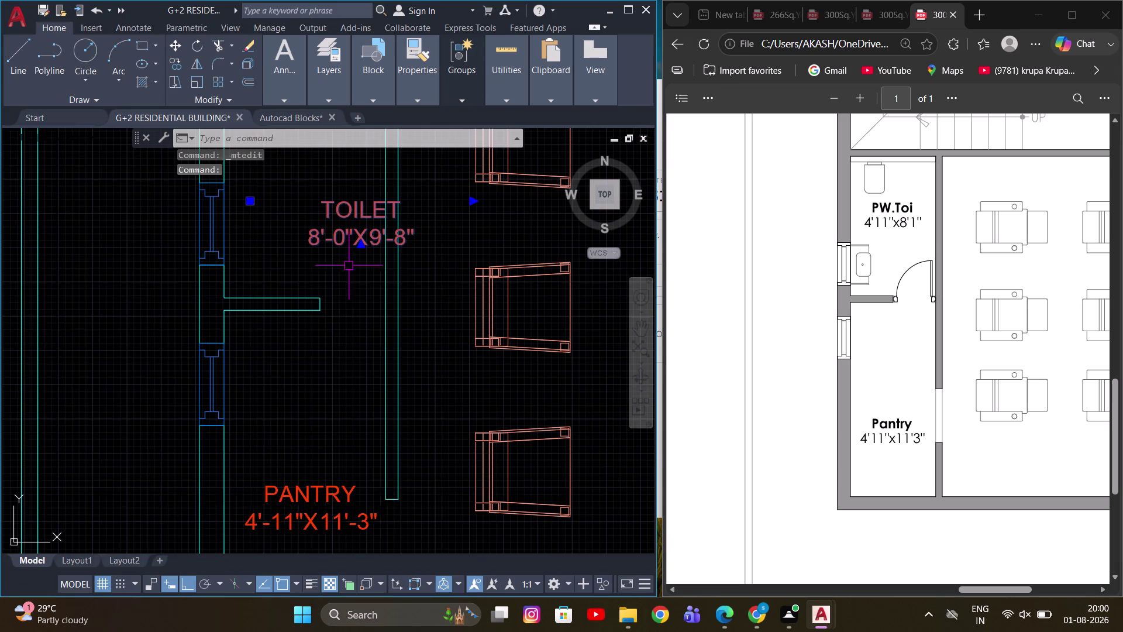
key(m)
key(space)
click(335, 337)
click(283, 344)
key(Escape)
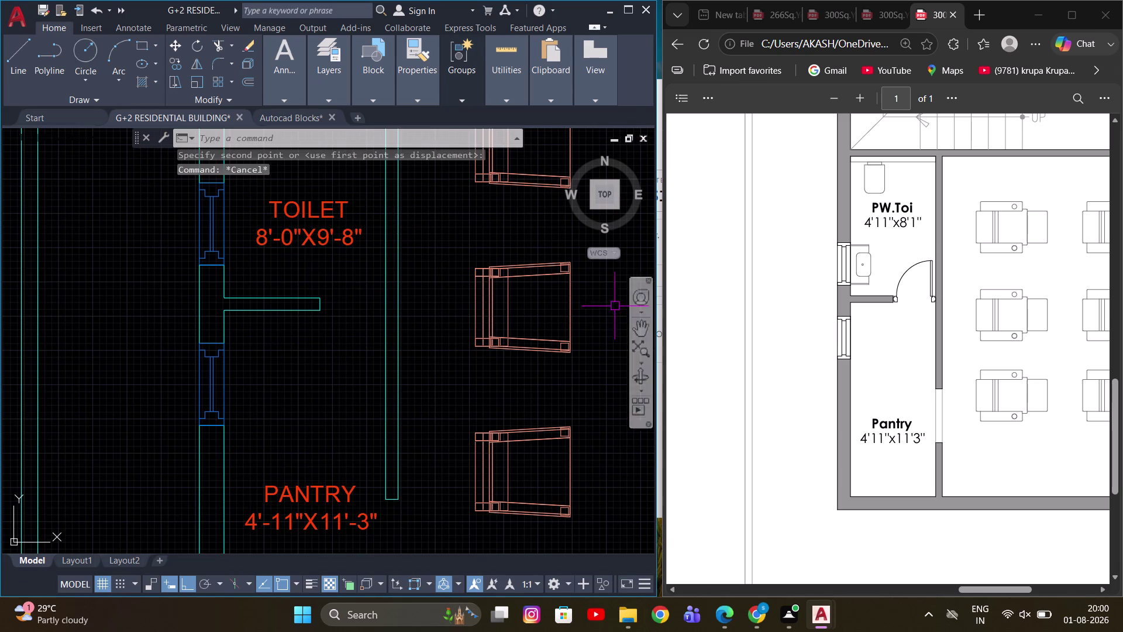
scroll(up, 3)
scroll(up, 3)
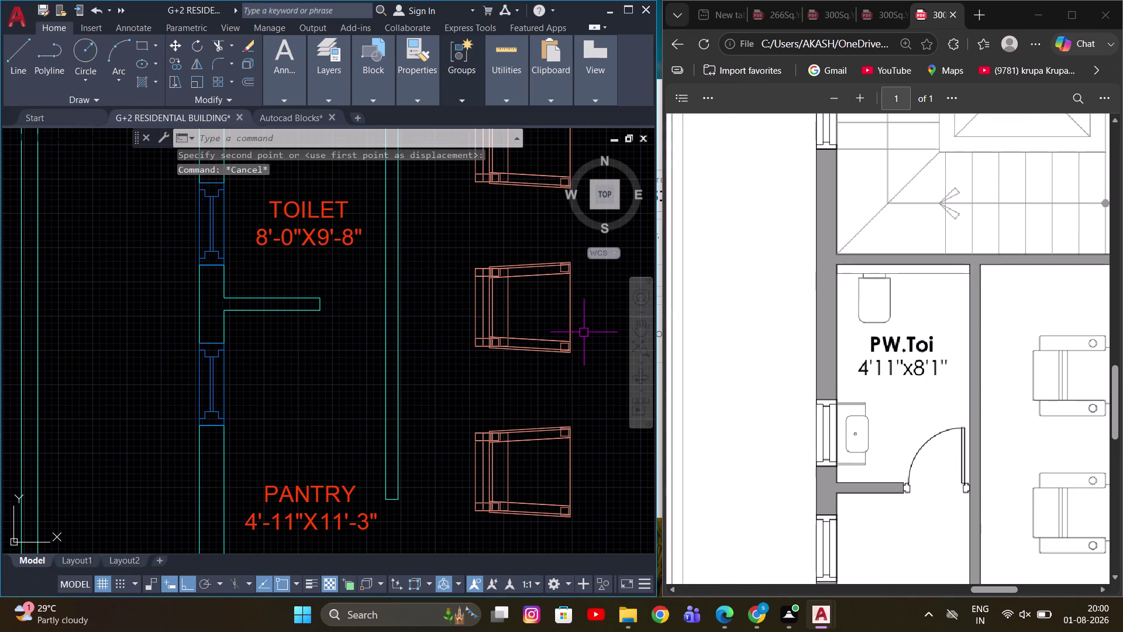
middle_drag(308, 238, 300, 309)
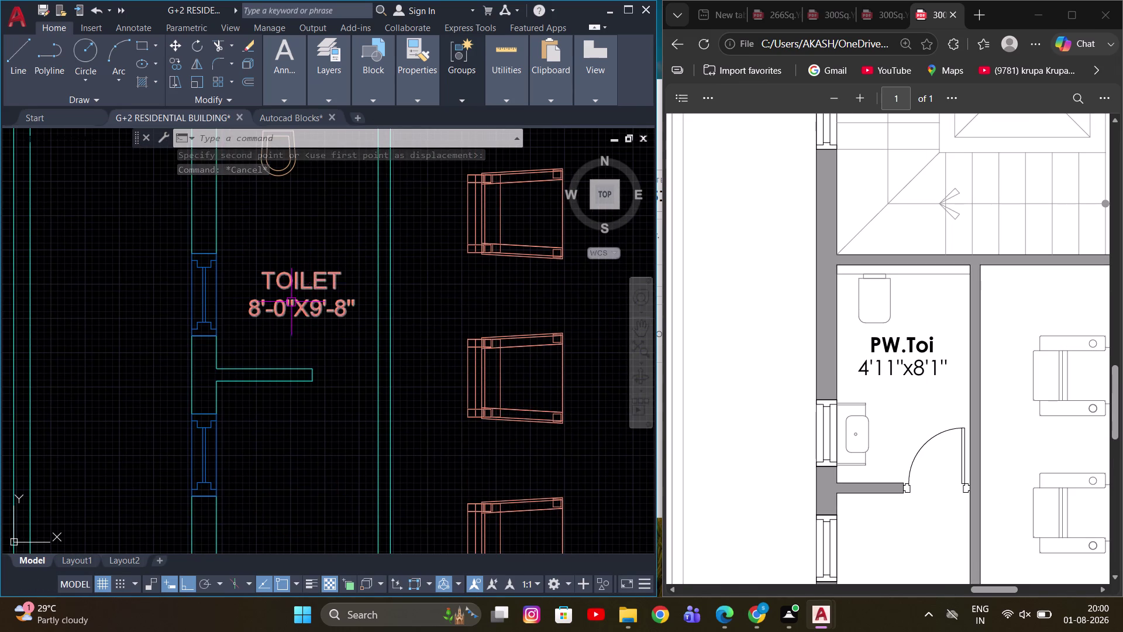
scroll(up, 3)
double_click(221, 309)
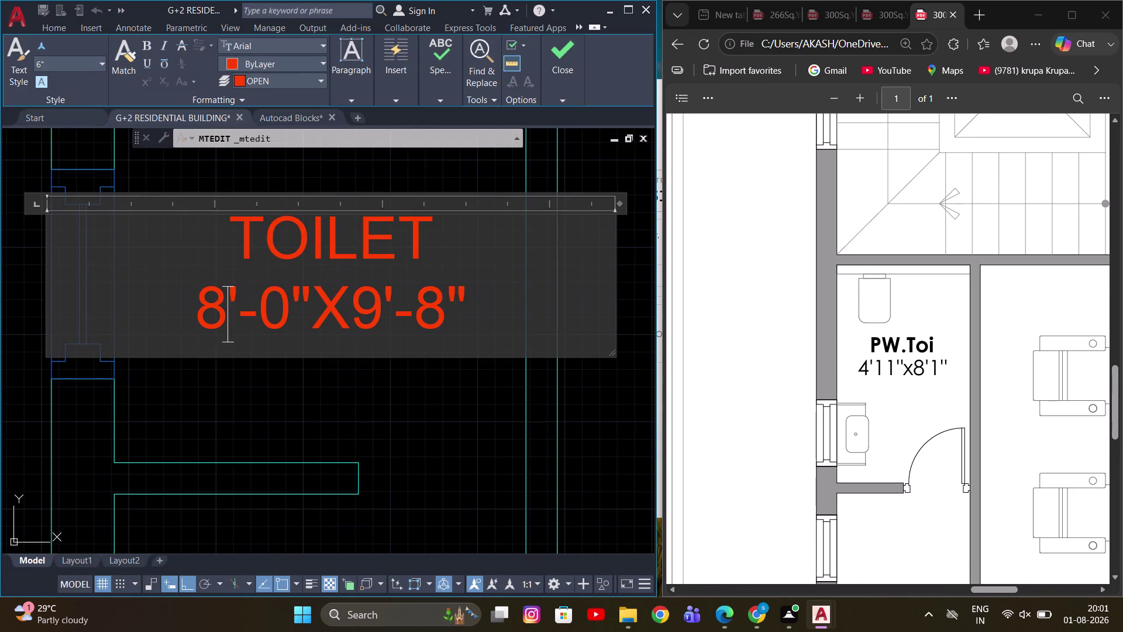
key(BackSpace)
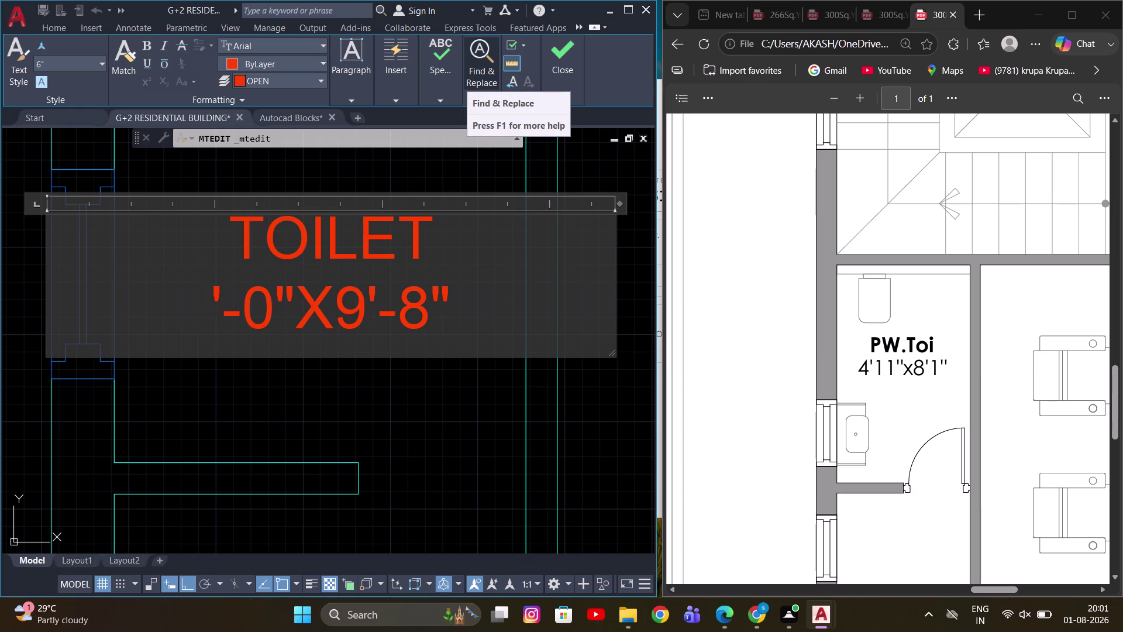
scroll(down, 3)
click(306, 371)
Zoom out over the first floor and bring the PANTRY room back into view.
middle_drag(305, 428, 310, 273)
middle_drag(288, 405, 298, 388)
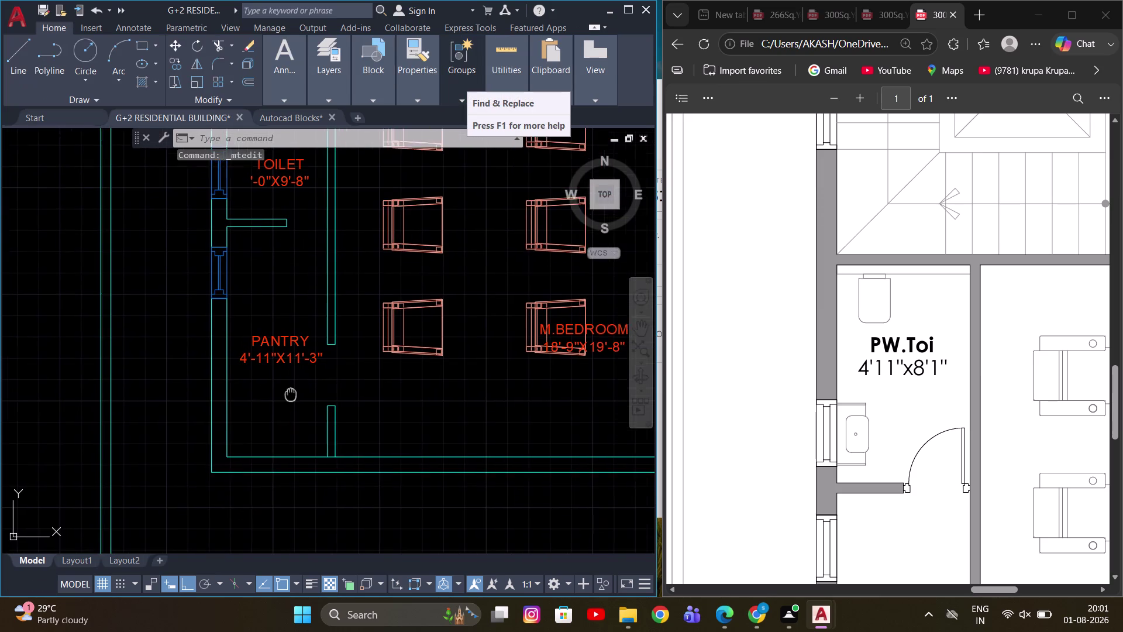
middle_drag(298, 388, 312, 409)
scroll(down, 3)
scroll(down, 3)
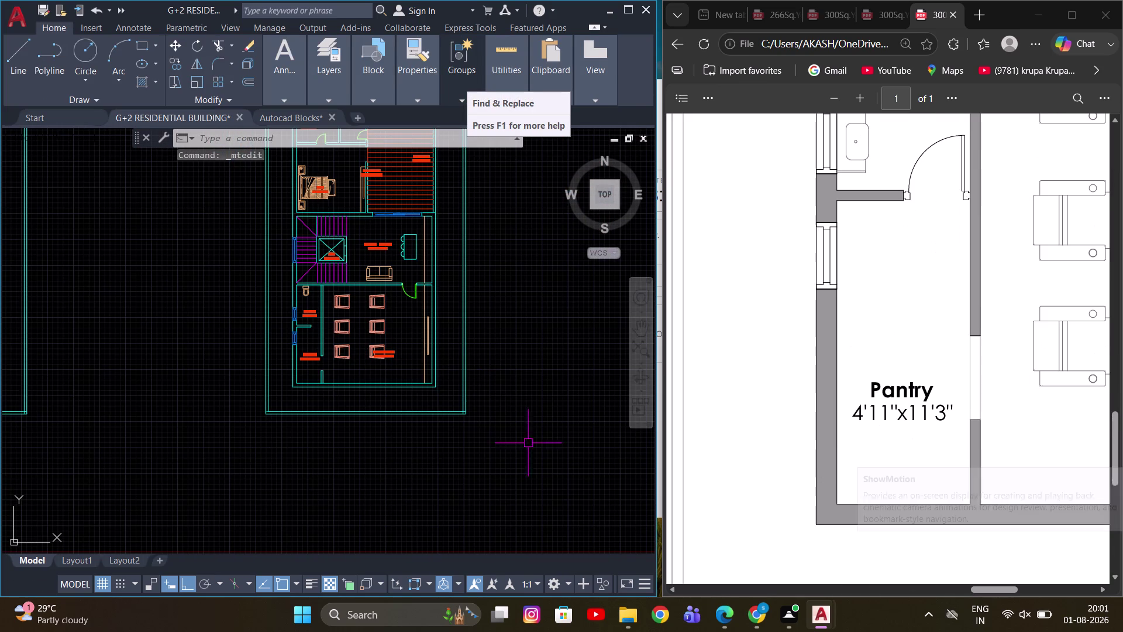
key(Escape)
scroll(up, 3)
middle_drag(307, 382, 303, 410)
Use DIMLINEAR to dimension the pantry at 4'-11" wide and 11'-3" long.
key(d)
text(LI)
key(space)
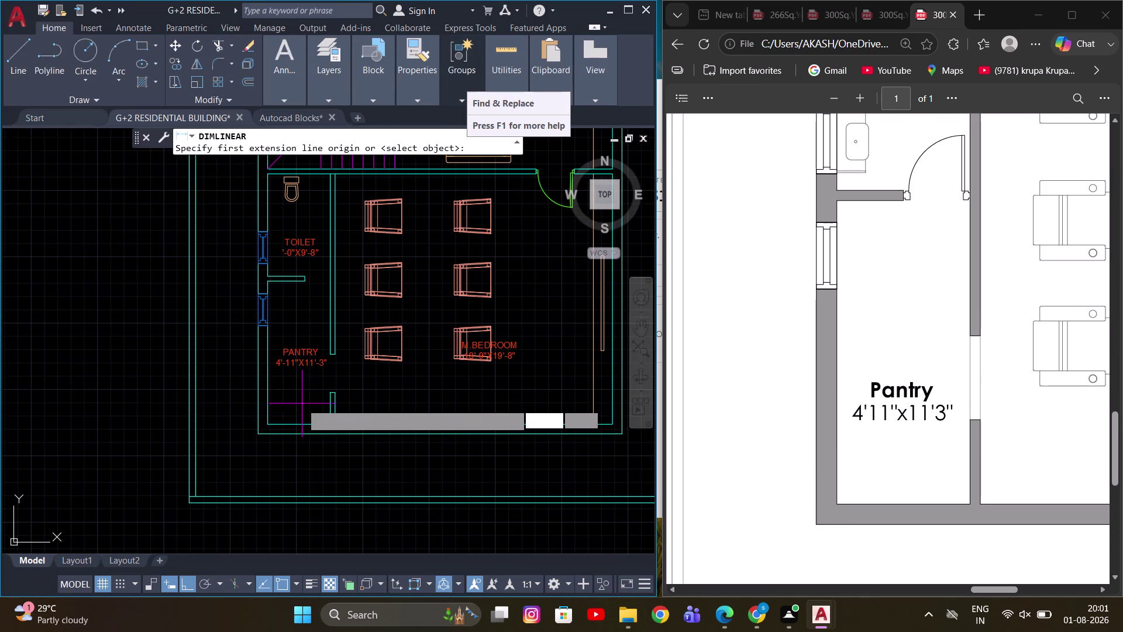
scroll(up, 3)
click(216, 411)
click(373, 410)
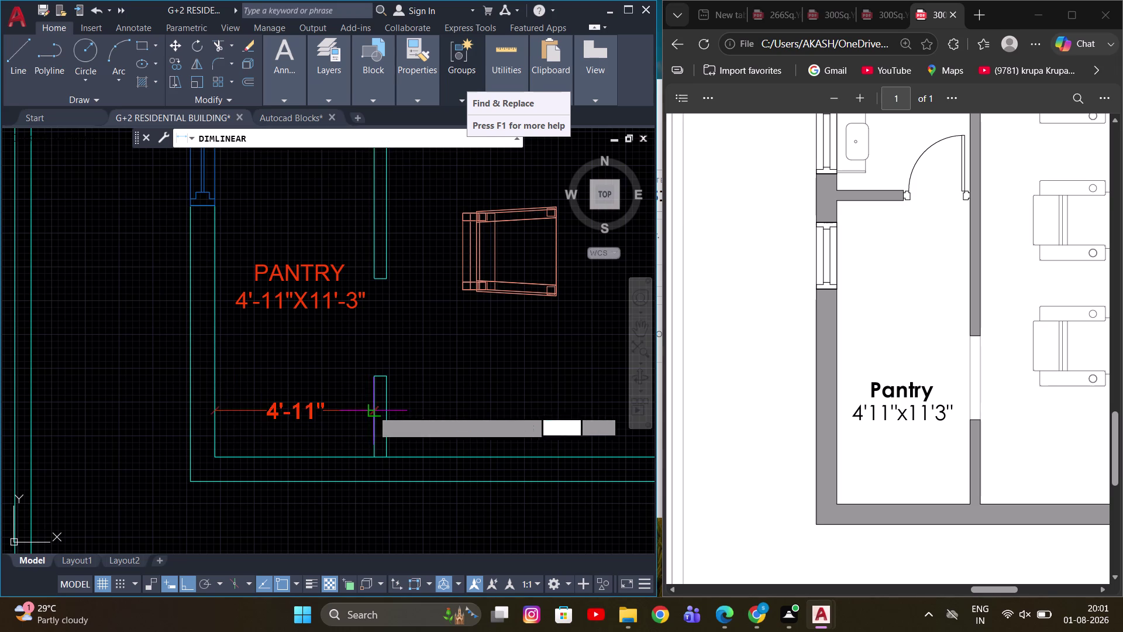
click(327, 410)
middle_drag(329, 331, 331, 373)
scroll(down, 3)
key(space)
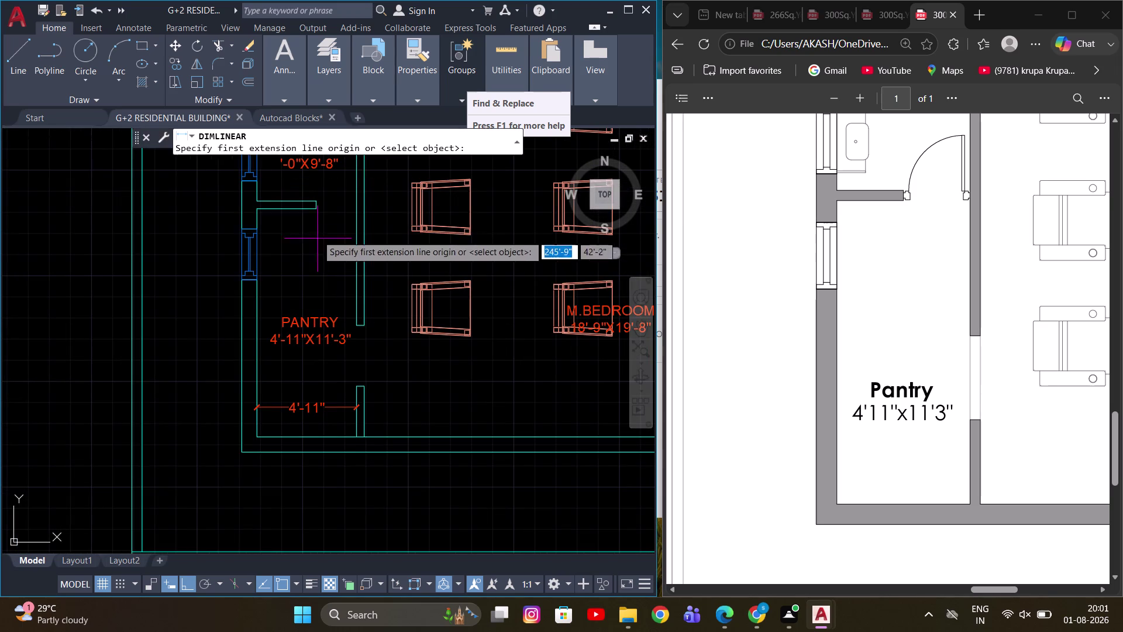
click(296, 213)
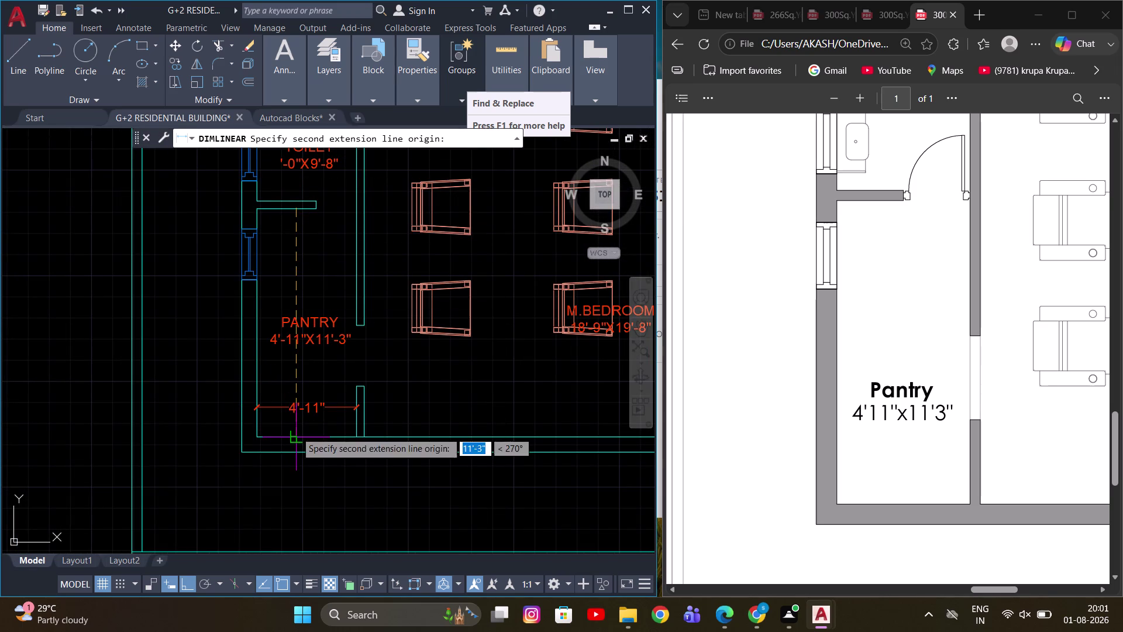
click(296, 432)
scroll(up, 3)
click(266, 398)
scroll(down, 3)
Add an 8'-1" vertical dimension beside the toilet.
middle_drag(333, 343, 325, 364)
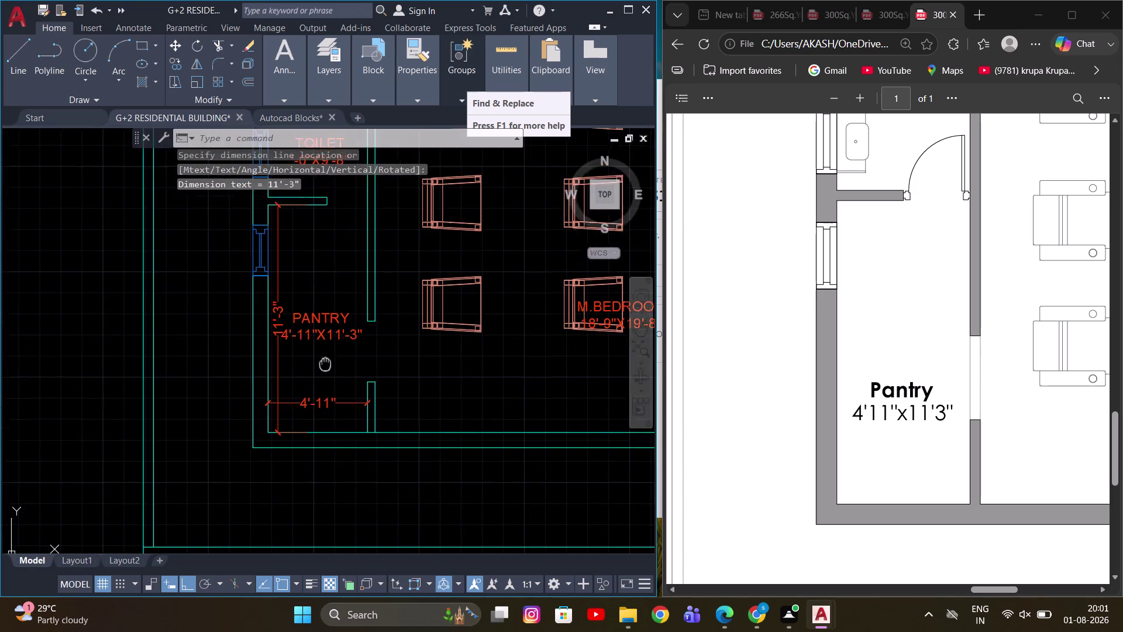
middle_drag(325, 364, 274, 451)
scroll(down, 3)
middle_drag(263, 329, 274, 379)
scroll(up, 3)
key(space)
click(243, 267)
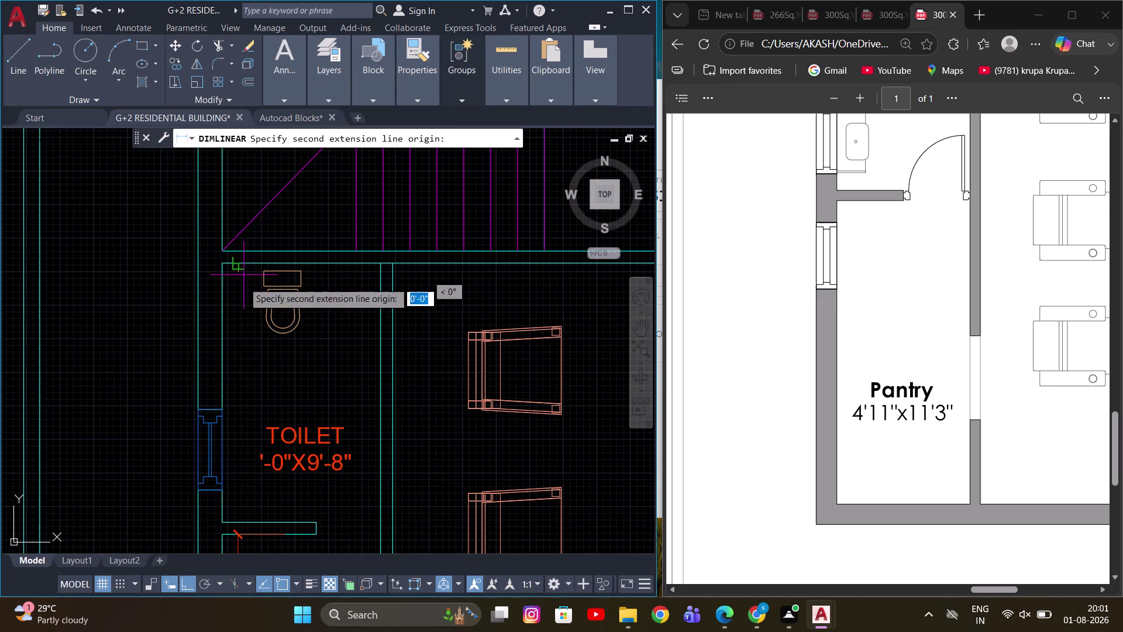
click(241, 520)
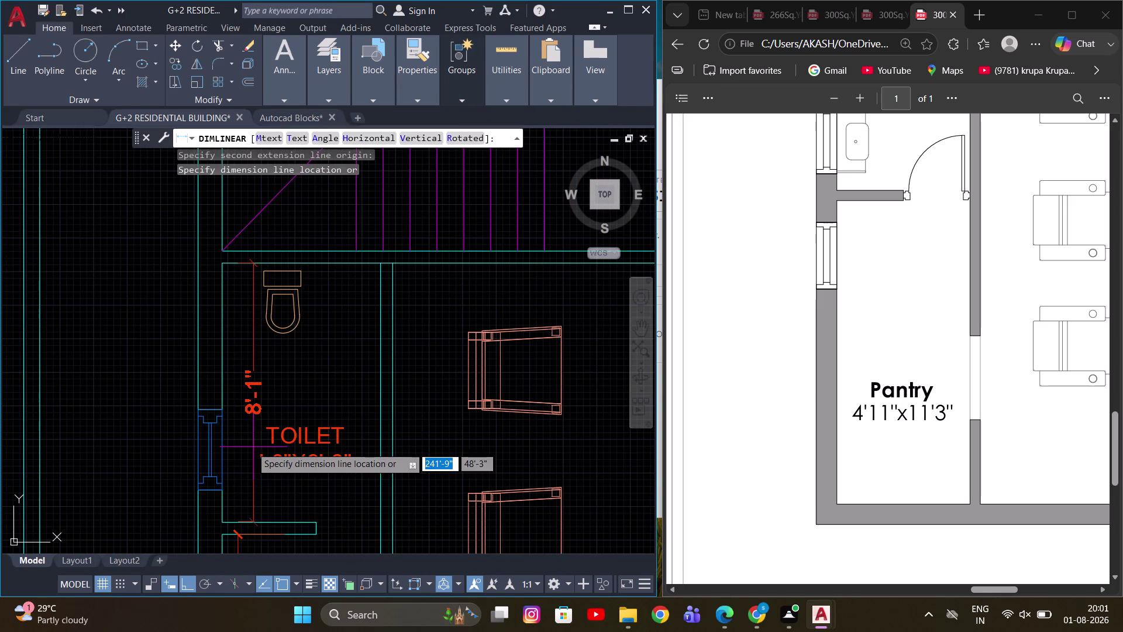
click(242, 447)
Cancel a stray dimension command and dimension the toilet's width.
middle_drag(274, 439, 254, 369)
key(space)
scroll(up, 3)
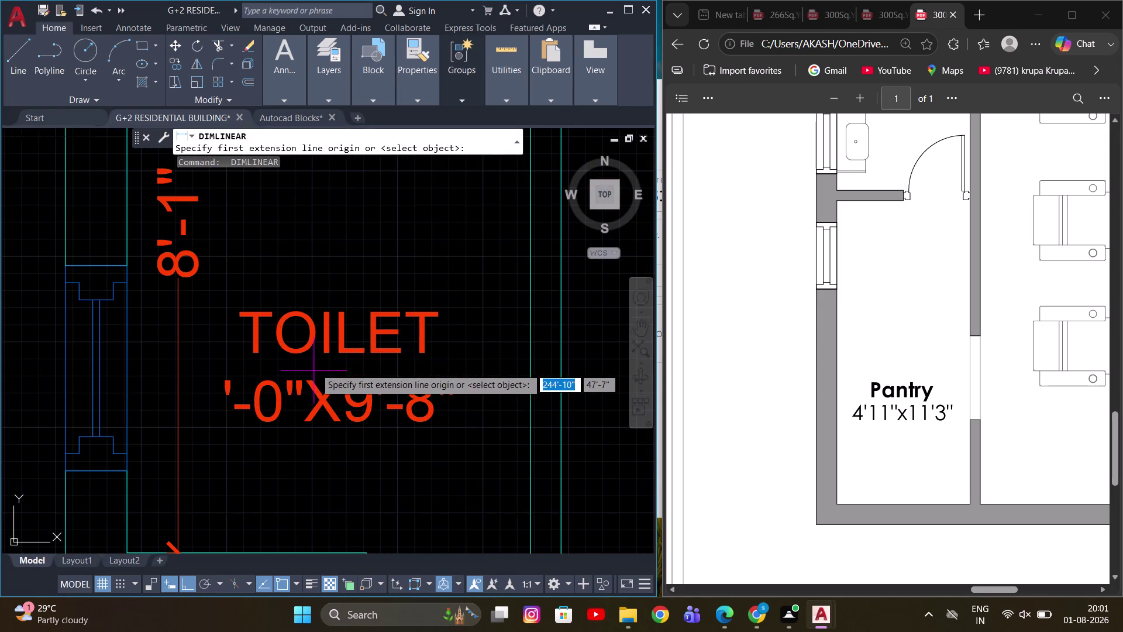
key(Escape)
click(279, 346)
scroll(down, 3)
key(Escape)
scroll(down, 3)
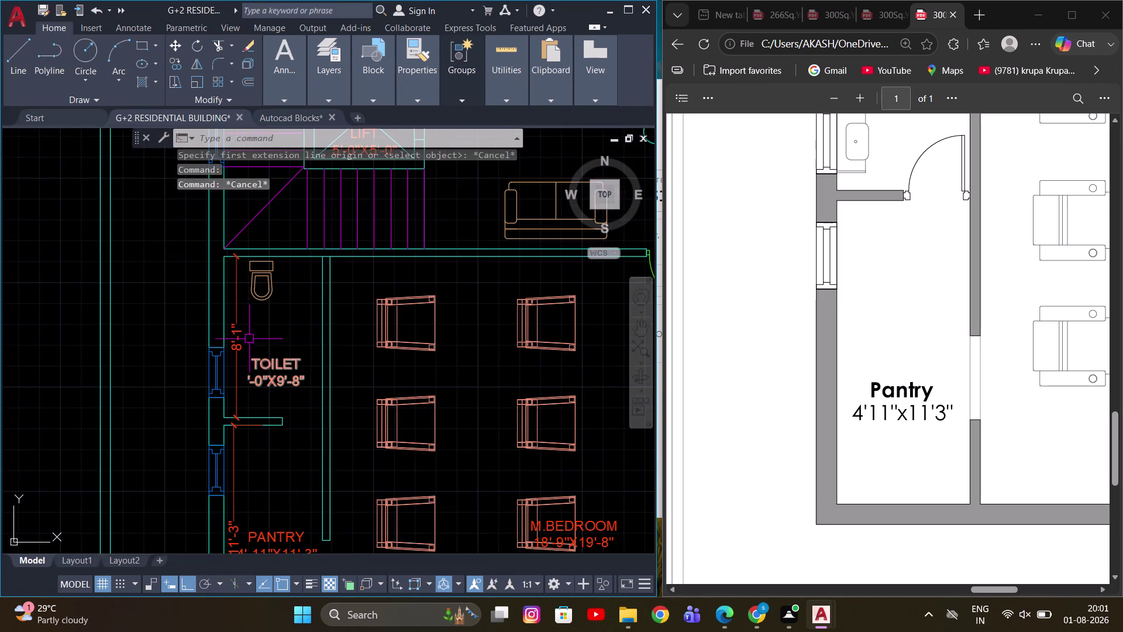
middle_drag(253, 310, 249, 328)
key(space)
click(221, 319)
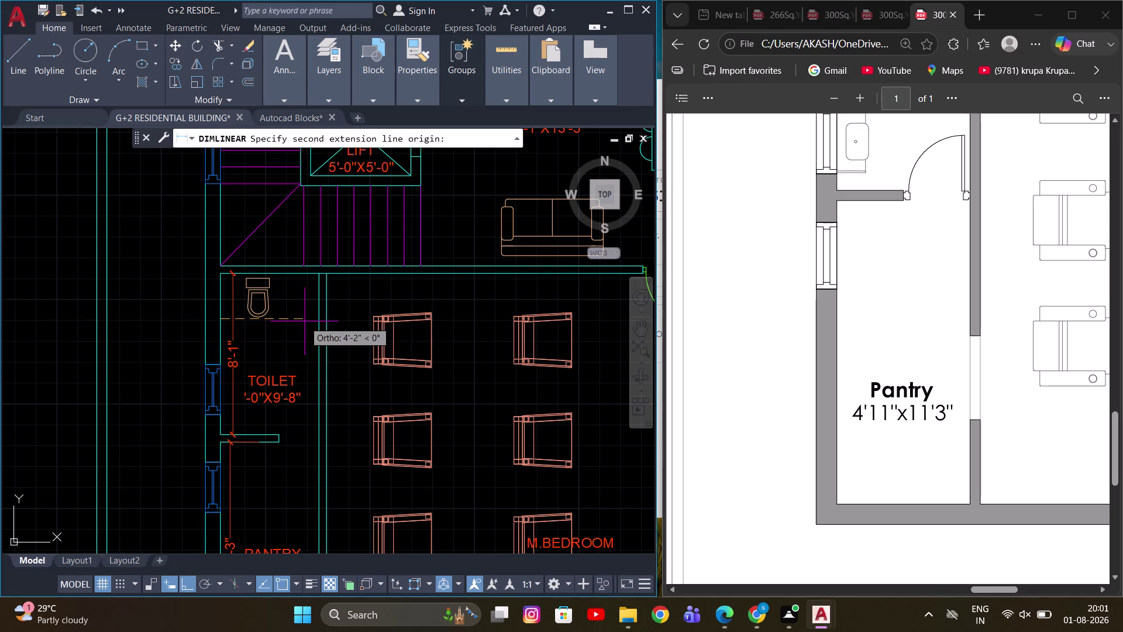
click(317, 320)
click(304, 334)
Dimension the master bedroom's 21'-10" width below its bottom wall.
scroll(down, 3)
middle_drag(286, 433, 260, 493)
scroll(up, 3)
scroll(down, 3)
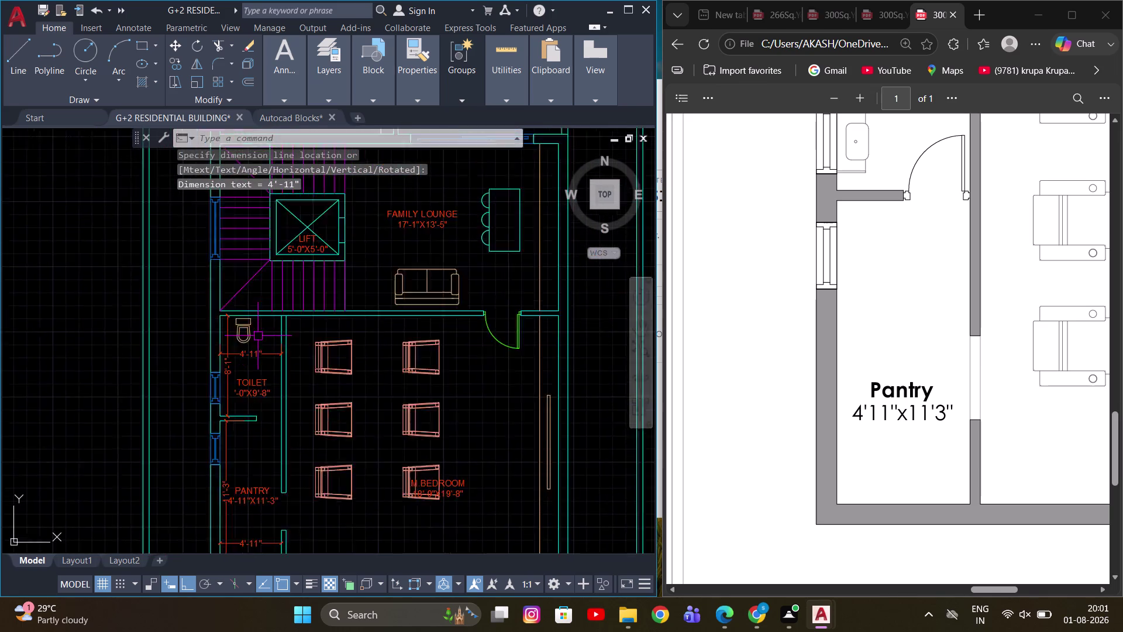
middle_drag(349, 420, 336, 341)
scroll(up, 3)
key(space)
click(220, 355)
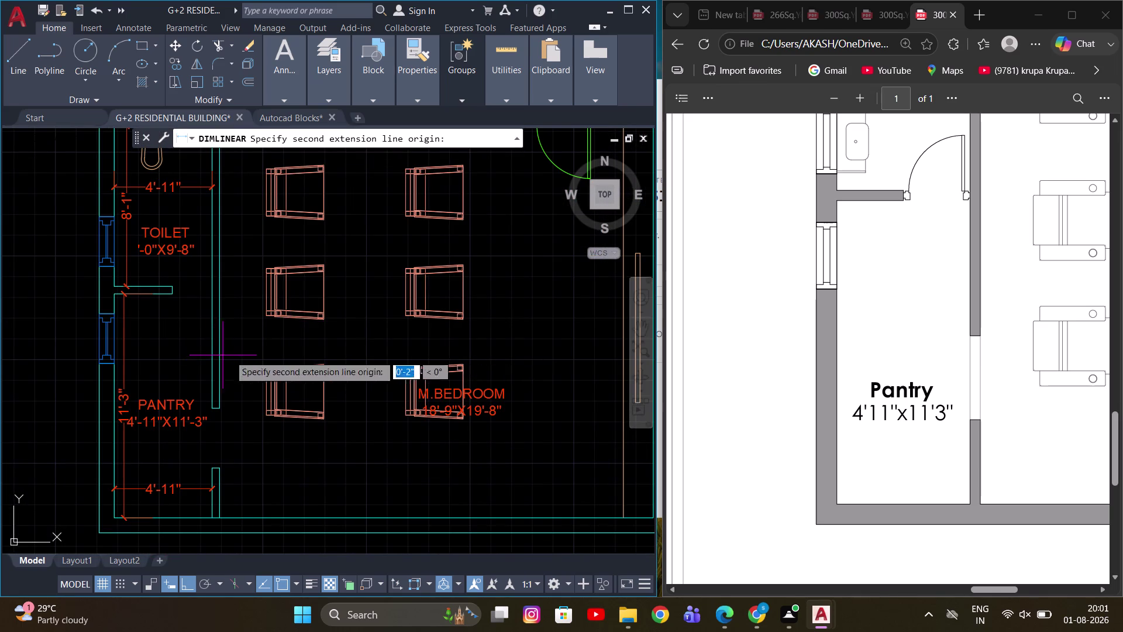
middle_drag(484, 355, 347, 359)
scroll(up, 3)
scroll(down, 3)
scroll(up, 3)
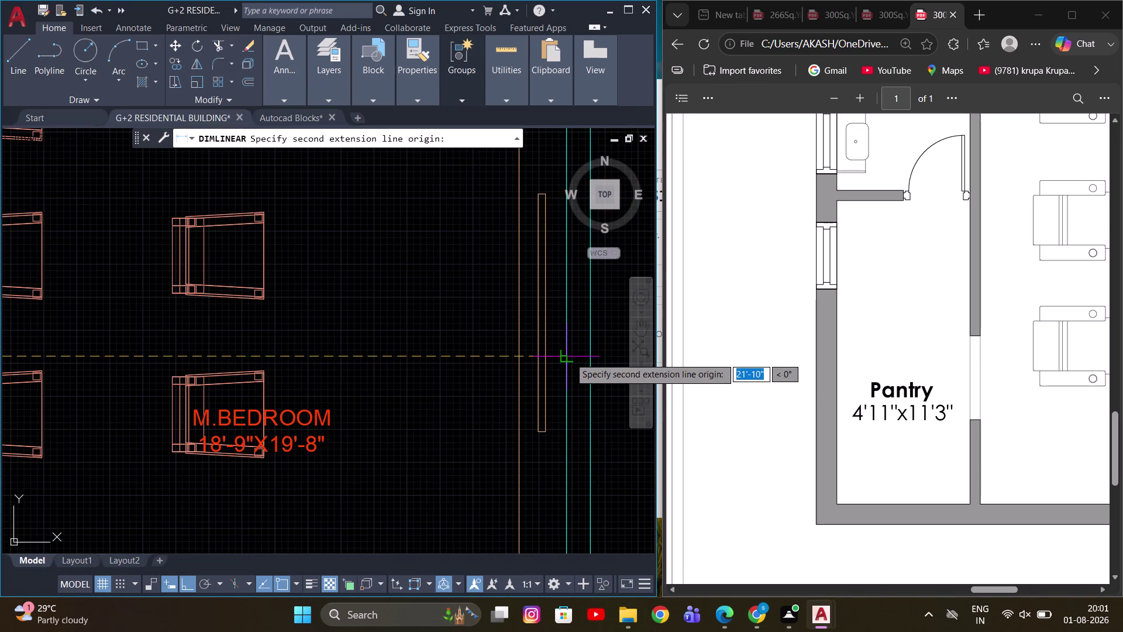
click(569, 357)
scroll(down, 3)
middle_drag(391, 461, 400, 386)
click(394, 423)
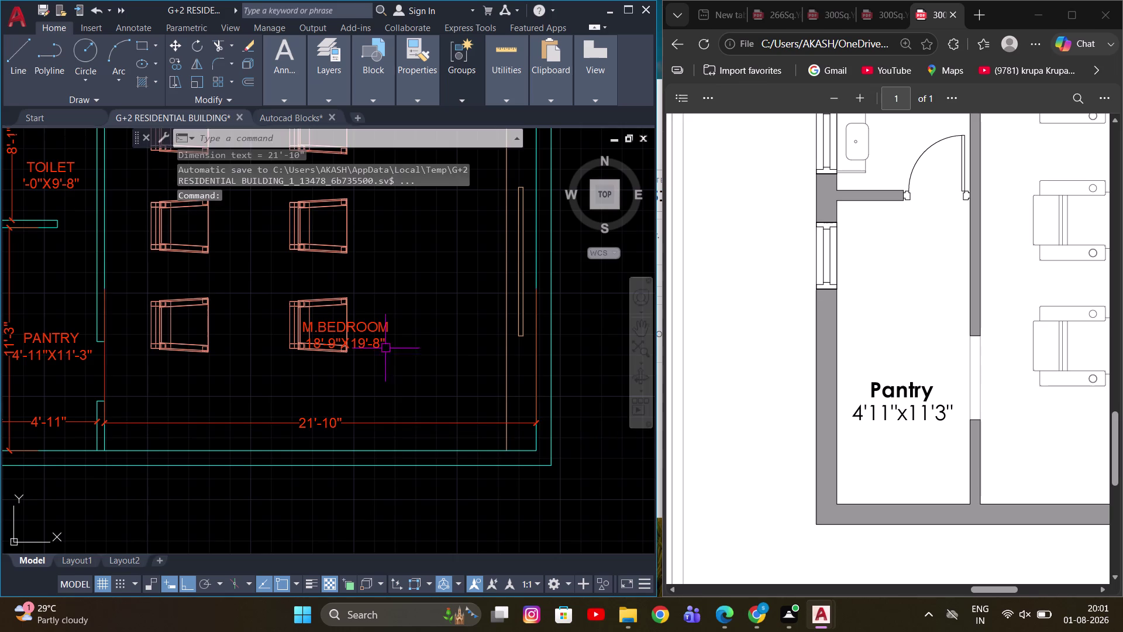
Add the bedroom's 19'-8" vertical depth dimension.
middle_drag(382, 331, 352, 430)
scroll(down, 3)
key(space)
click(346, 259)
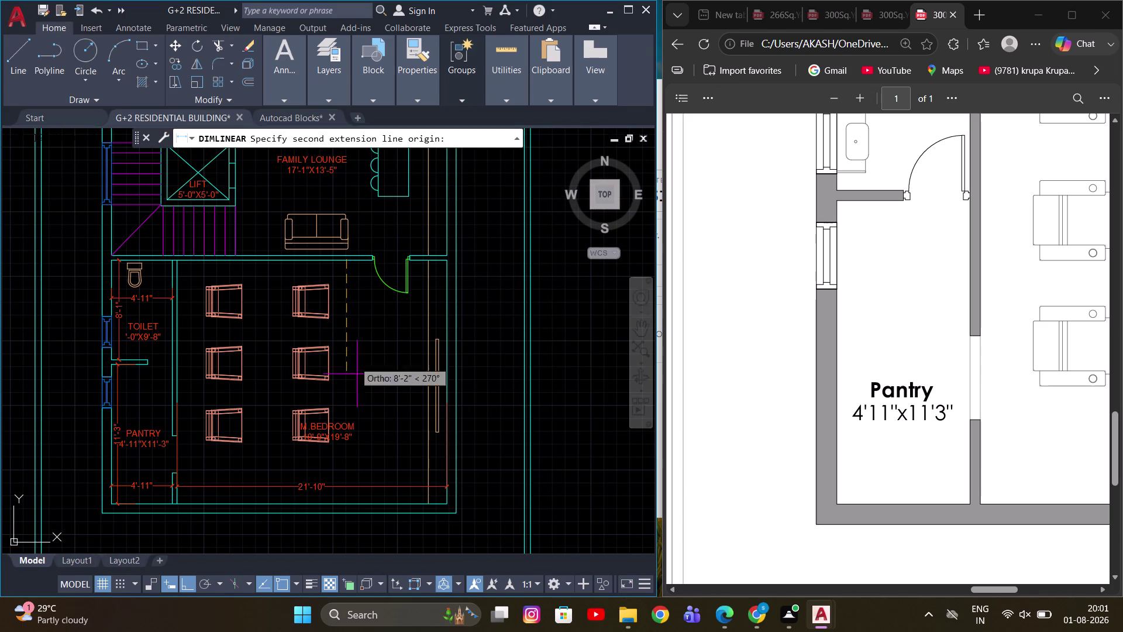
click(347, 503)
click(373, 469)
Dimension the family lounge's 17'-1" width from the lift wall to its right wall.
middle_drag(391, 325, 385, 378)
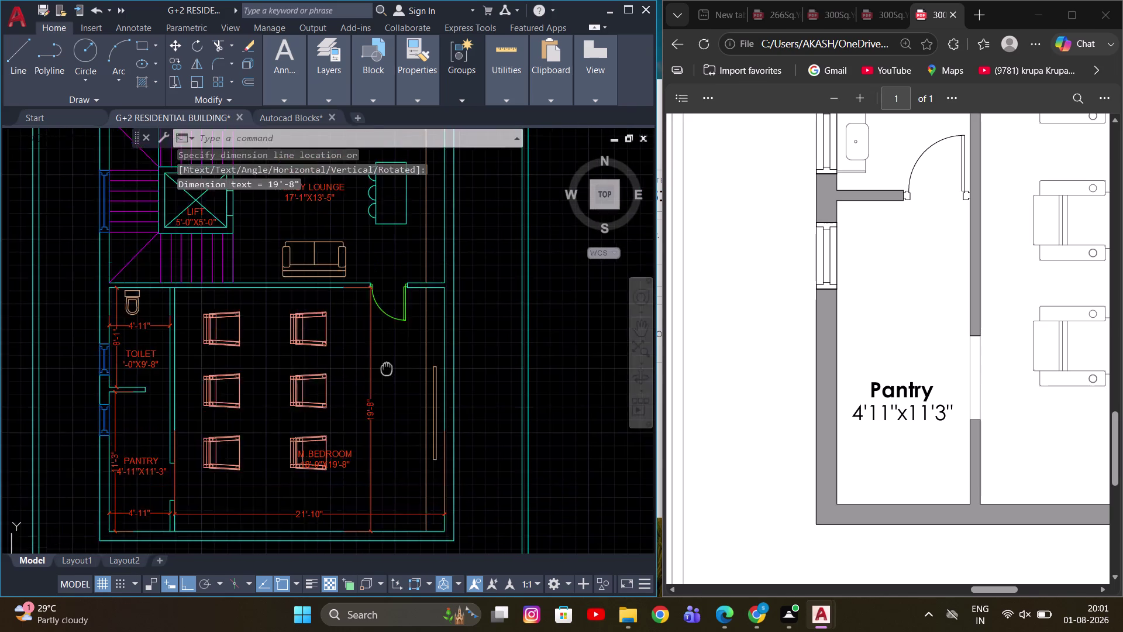
middle_drag(384, 379, 373, 467)
scroll(up, 3)
middle_drag(320, 350, 384, 462)
scroll(up, 3)
scroll(down, 3)
key(space)
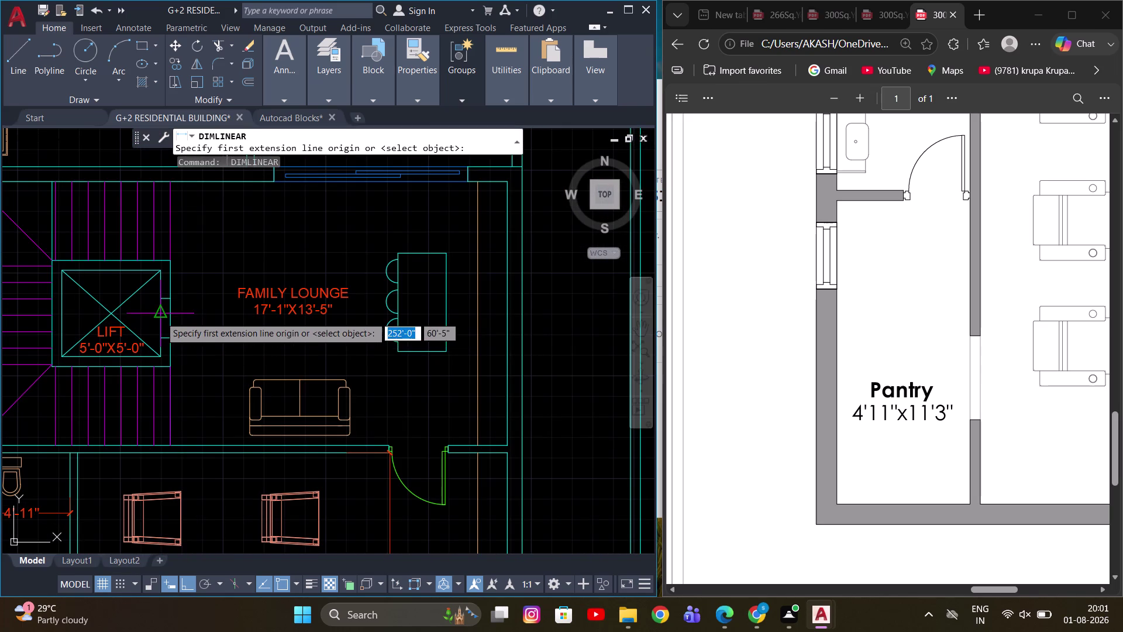
click(171, 325)
click(509, 330)
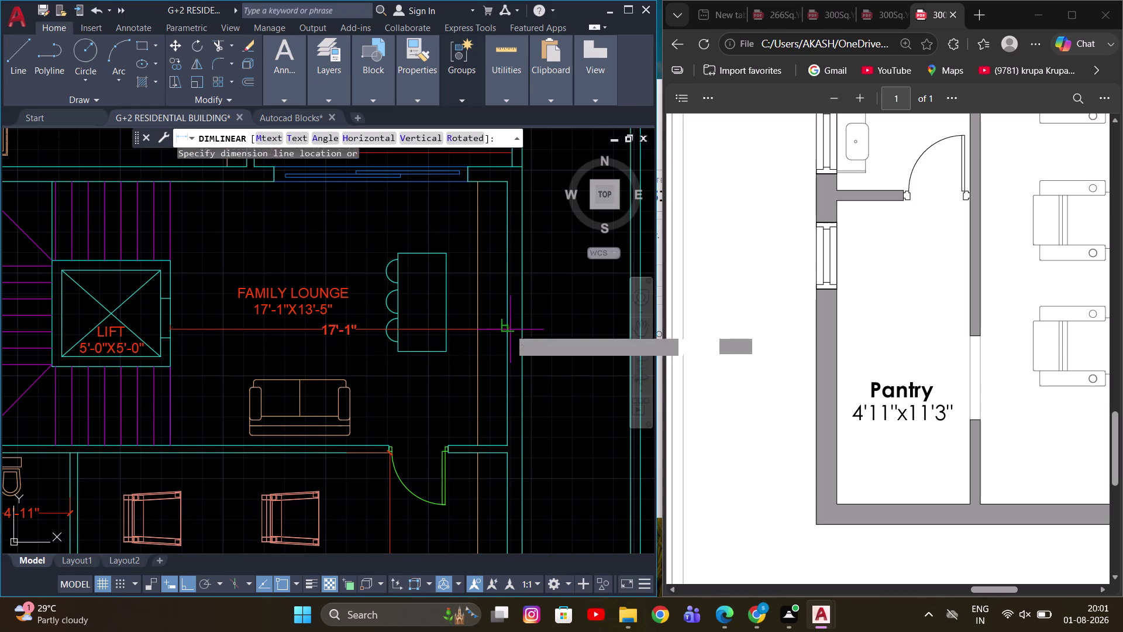
click(437, 365)
Add the lounge's 13'-5" vertical dimension between its top and bottom walls.
middle_drag(330, 370, 459, 359)
key(space)
middle_drag(343, 255, 345, 322)
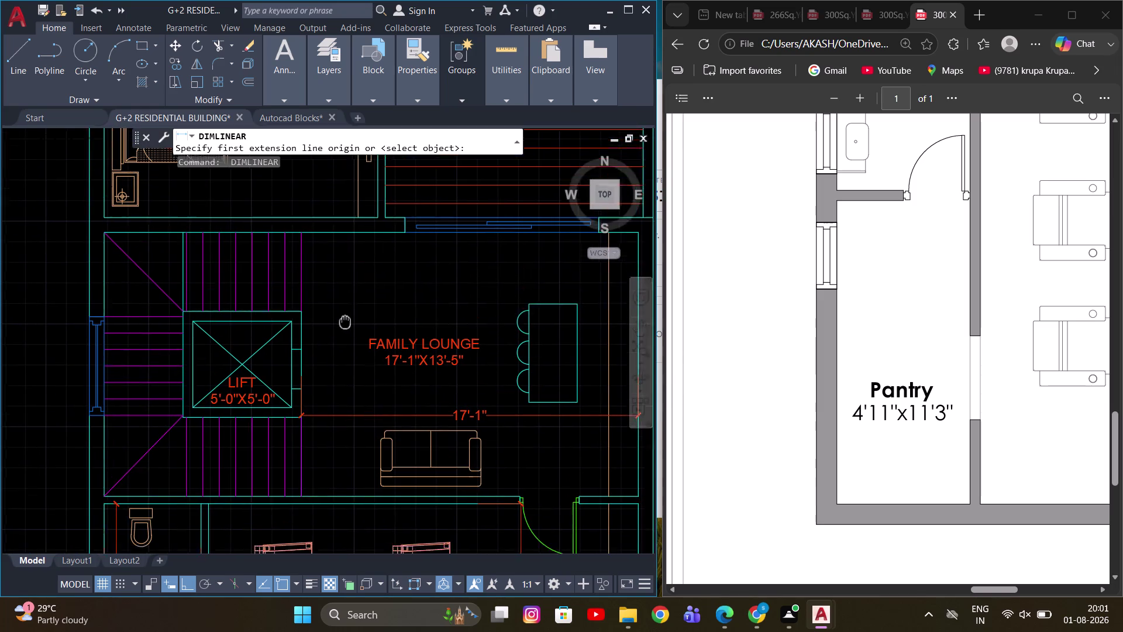
middle_drag(345, 322, 346, 327)
click(344, 247)
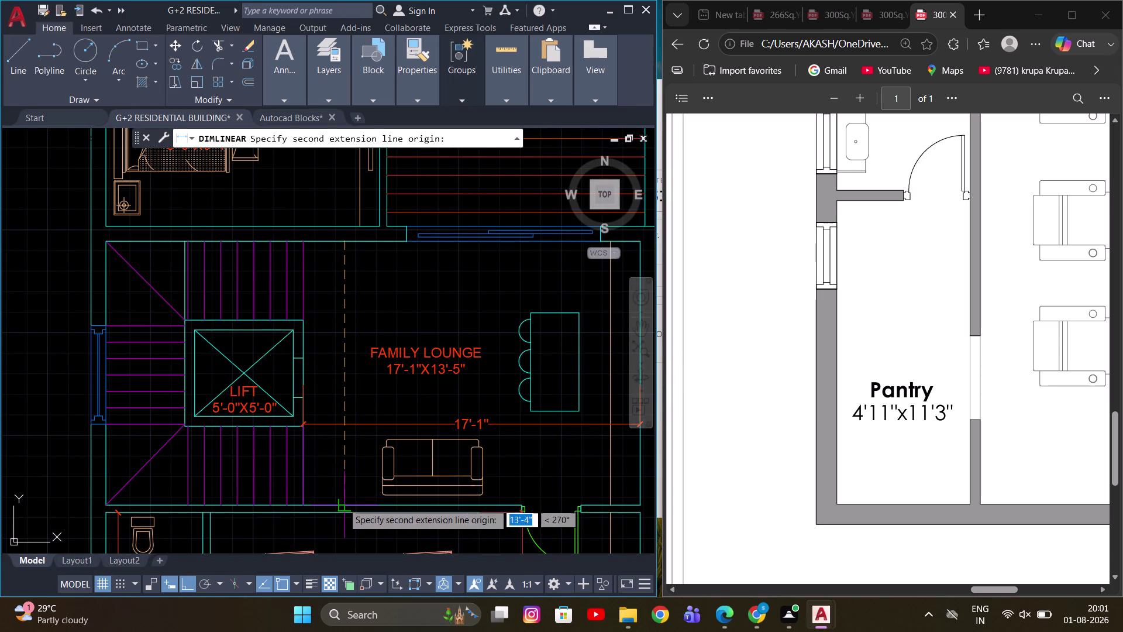
click(343, 503)
click(348, 465)
middle_drag(366, 320, 453, 507)
scroll(down, 3)
scroll(up, 3)
middle_drag(306, 300, 307, 301)
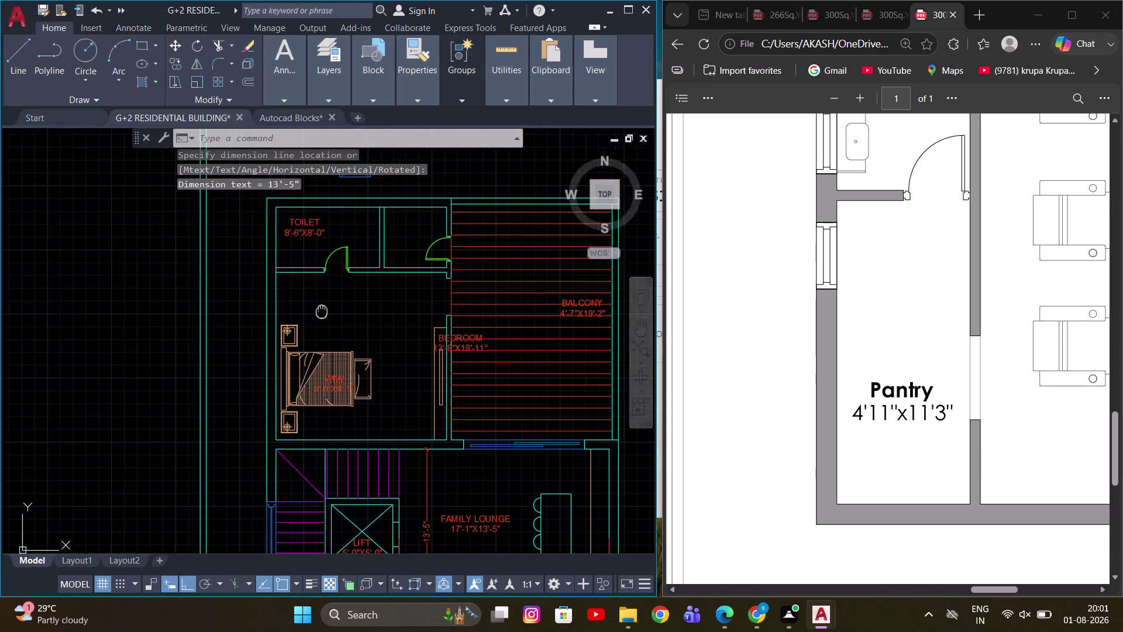
Dimension the WIW width from its left wall to the bedroom partition (13'-11").
middle_drag(308, 301, 405, 321)
scroll(up, 3)
middle_drag(441, 299, 337, 314)
scroll(down, 3)
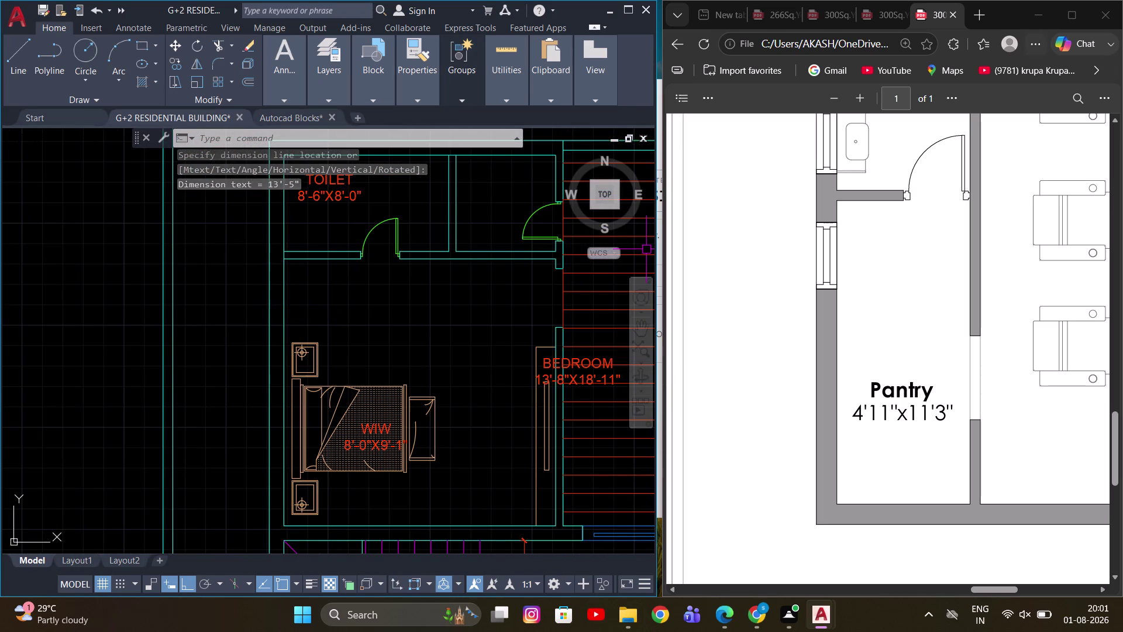
middle_drag(335, 273, 319, 262)
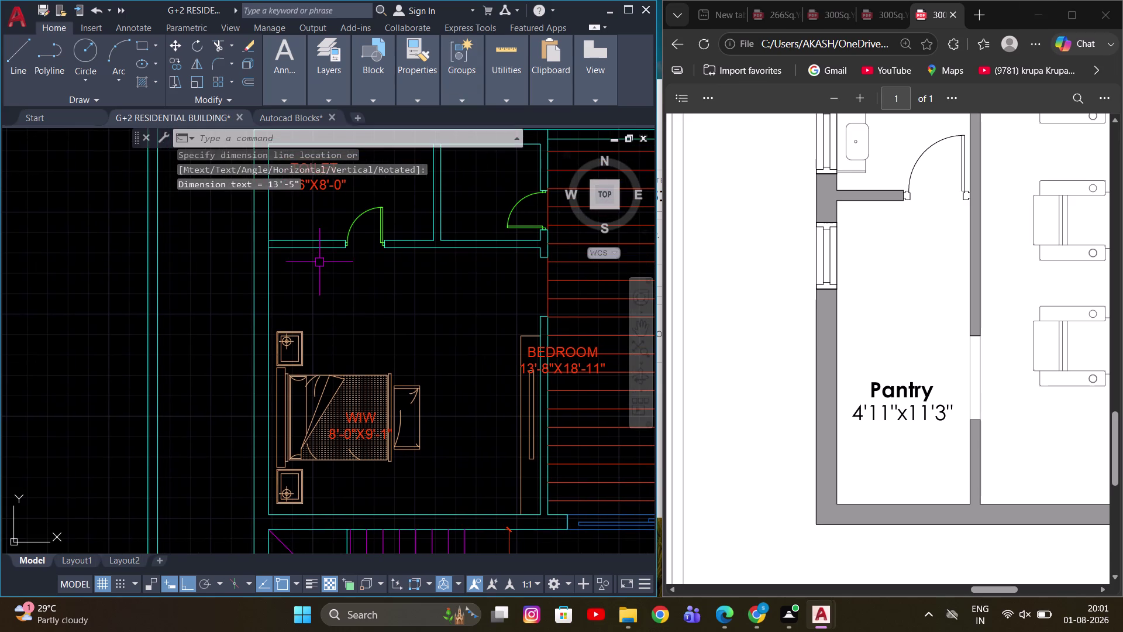
key(space)
scroll(up, 3)
click(249, 344)
scroll(down, 3)
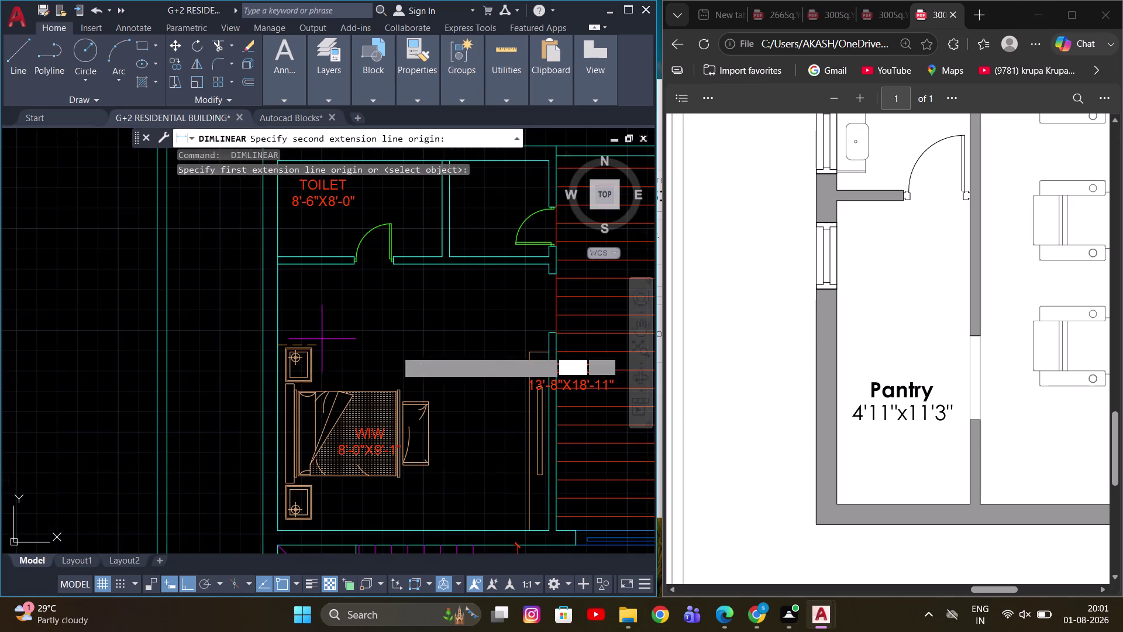
middle_drag(461, 358, 364, 358)
scroll(up, 3)
click(439, 352)
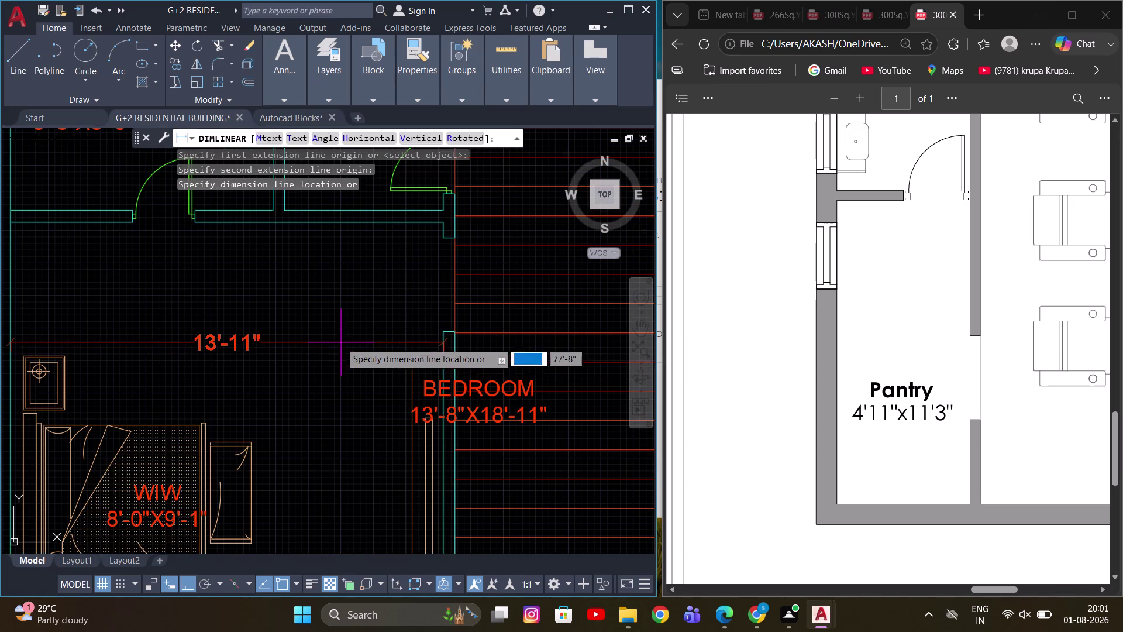
click(335, 342)
Add a vertical linear dimension for the bedroom height.
middle_drag(334, 342, 479, 276)
scroll(down, 3)
key(space)
click(444, 200)
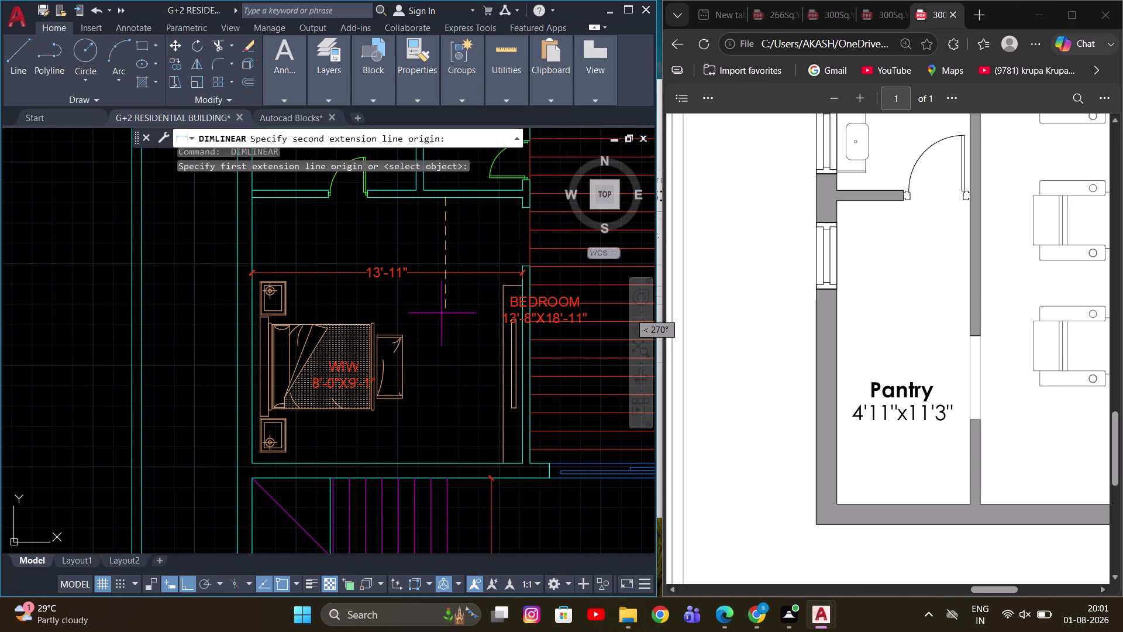
click(448, 465)
click(464, 382)
Dimension the toilet width wall to wall at 8'-5".
middle_drag(396, 345, 413, 459)
scroll(down, 3)
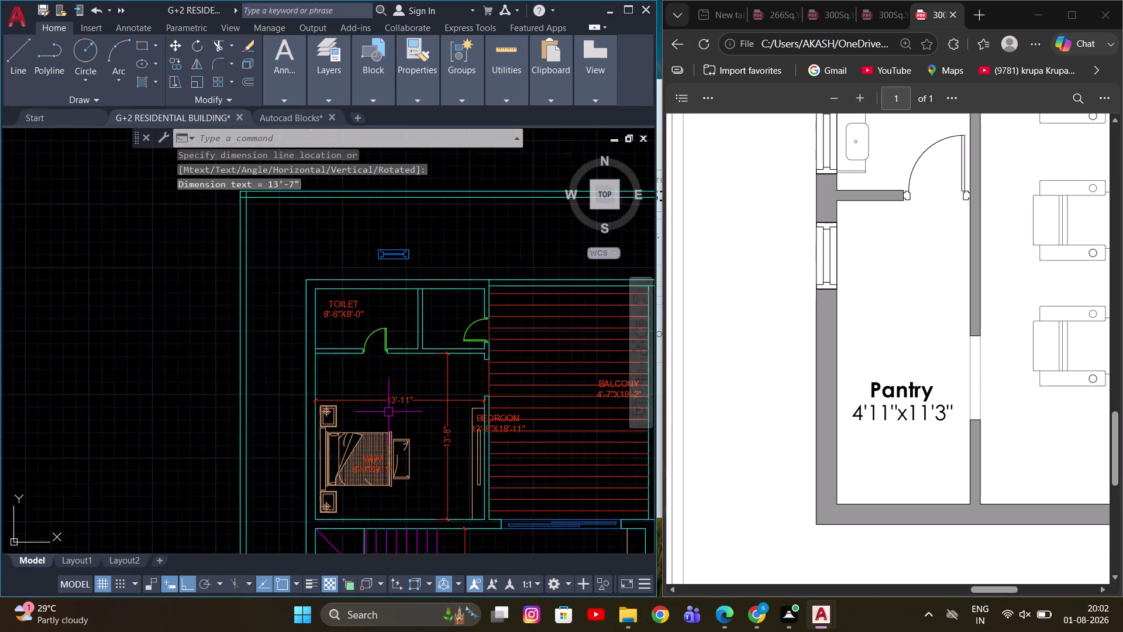
scroll(up, 3)
middle_drag(365, 355, 302, 316)
key(space)
scroll(up, 3)
click(236, 376)
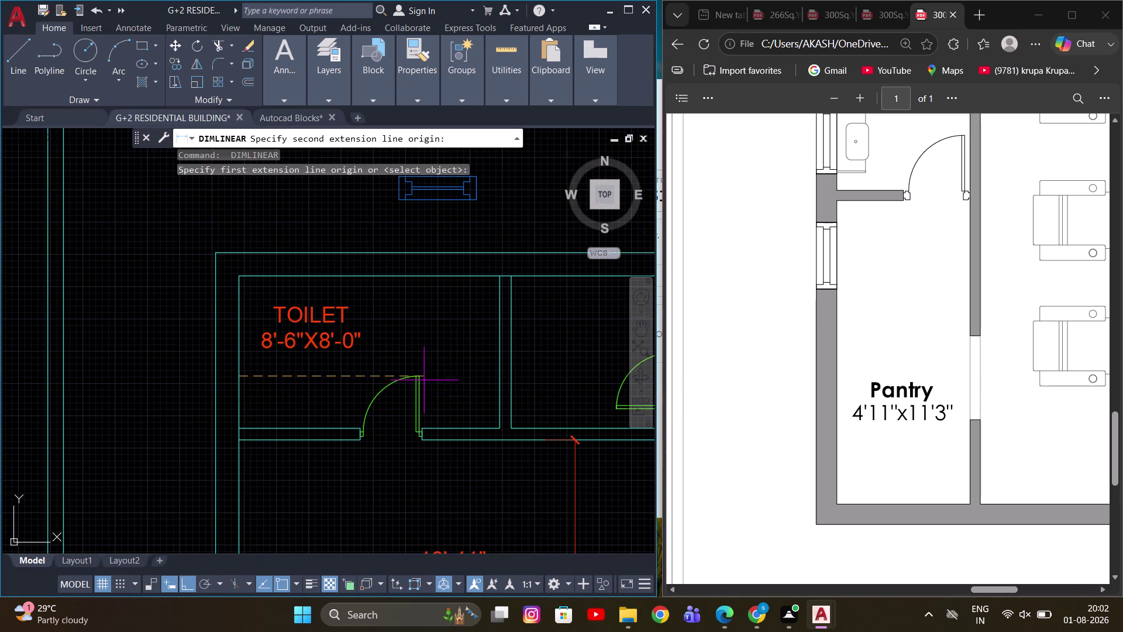
click(494, 381)
click(475, 358)
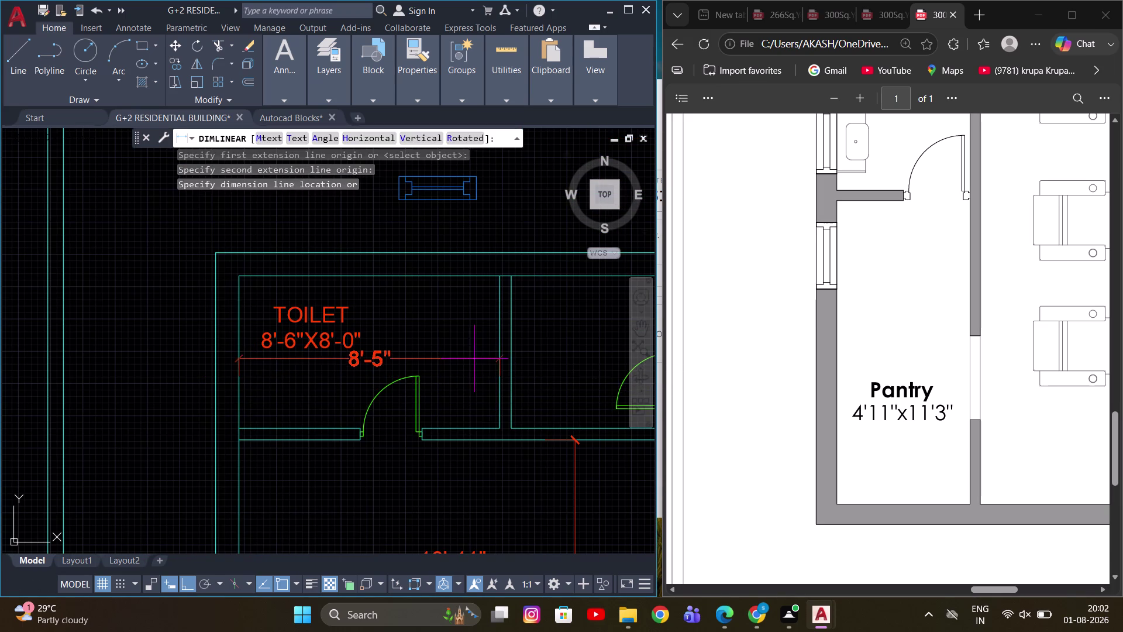
Add the 4'-11" vertical dimension for the toilet height.
middle_drag(463, 353, 440, 346)
key(space)
click(439, 269)
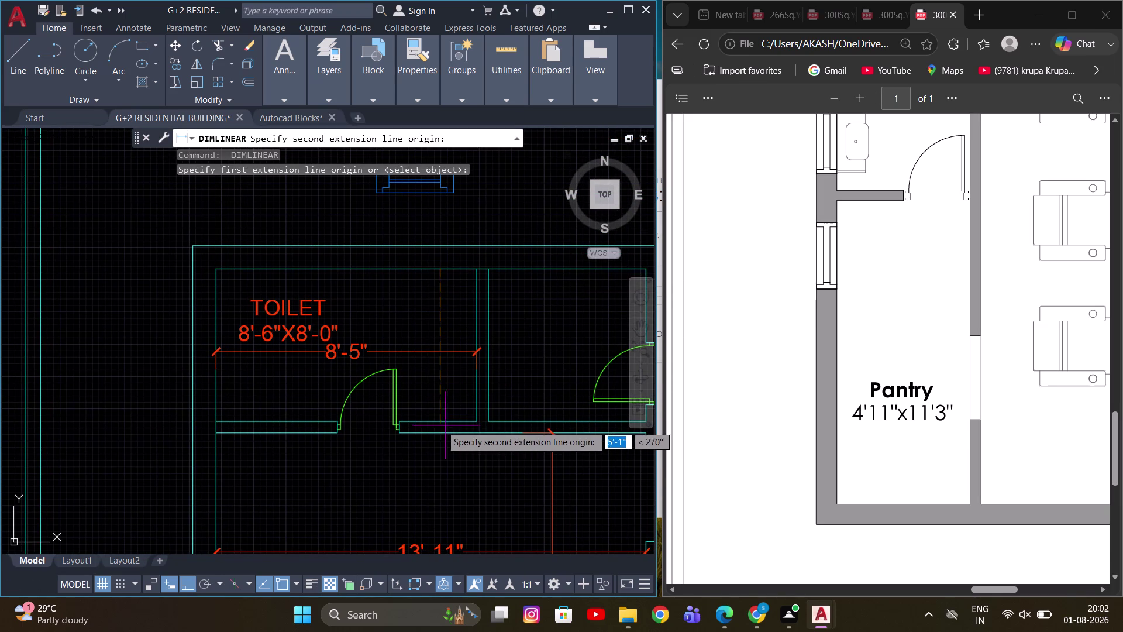
click(441, 425)
click(441, 398)
Dimension the adjacent small room: 4'-11" vertical and 5'-1" across.
middle_drag(462, 356, 377, 345)
key(space)
click(443, 261)
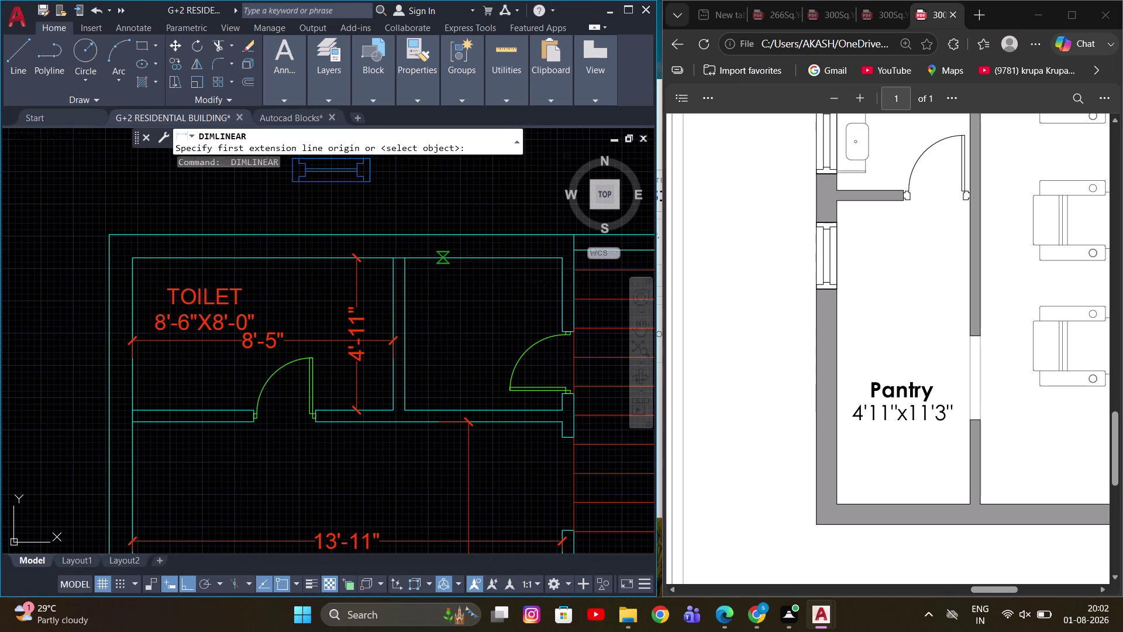
click(442, 410)
click(459, 348)
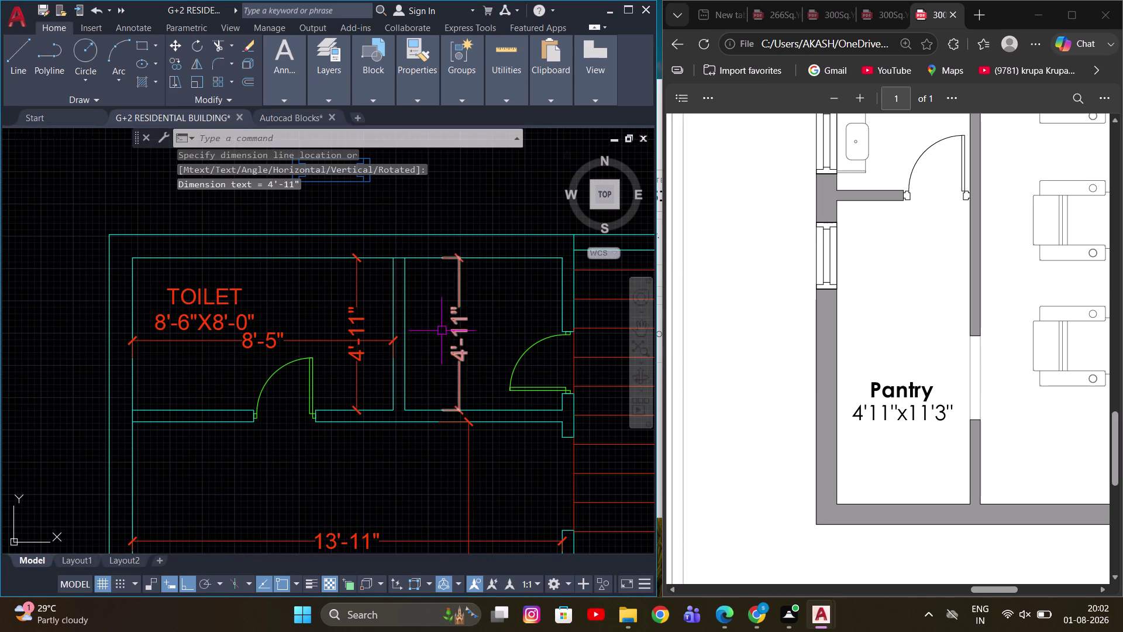
key(space)
click(406, 306)
click(559, 302)
click(540, 293)
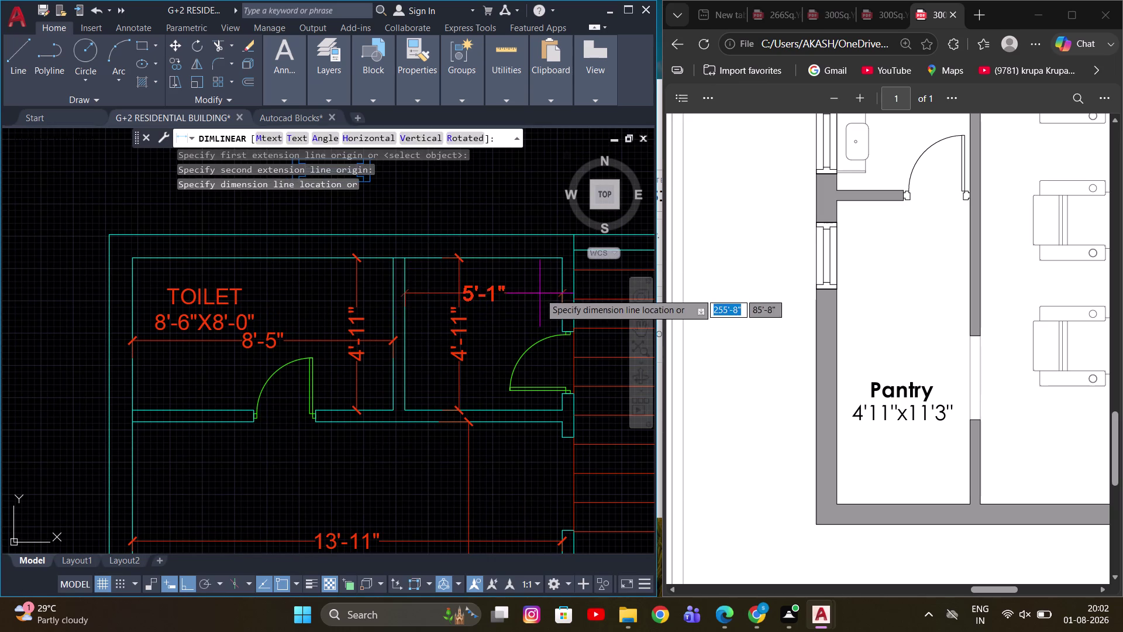
Dimension the balcony width from its left edge to the right wall (13'-7").
scroll(down, 3)
middle_drag(542, 403, 466, 393)
scroll(up, 3)
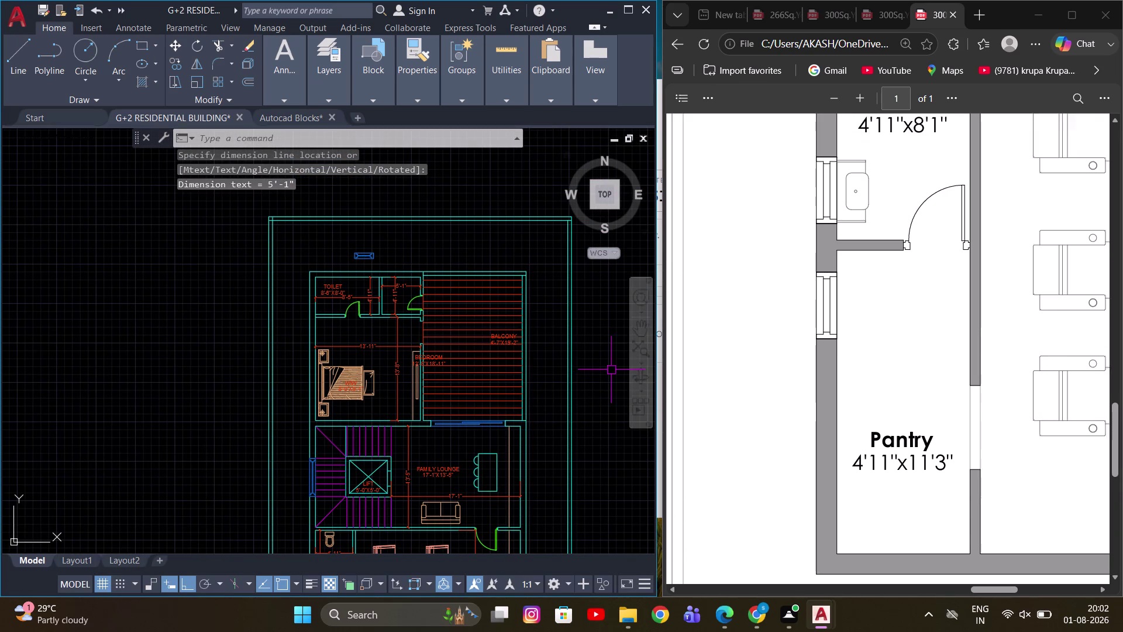
scroll(down, 3)
scroll(up, 3)
scroll(down, 3)
scroll(up, 3)
scroll(up, 3)
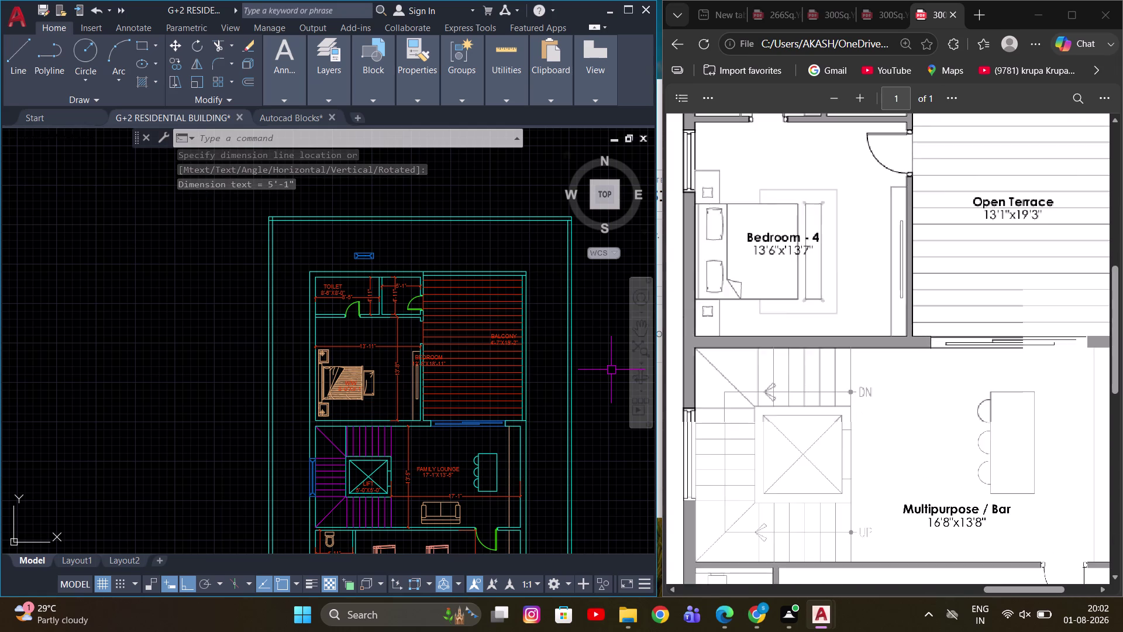
scroll(up, 3)
scroll(up, 3)
middle_drag(473, 307, 439, 317)
key(Escape)
scroll(up, 3)
middle_drag(379, 335, 322, 339)
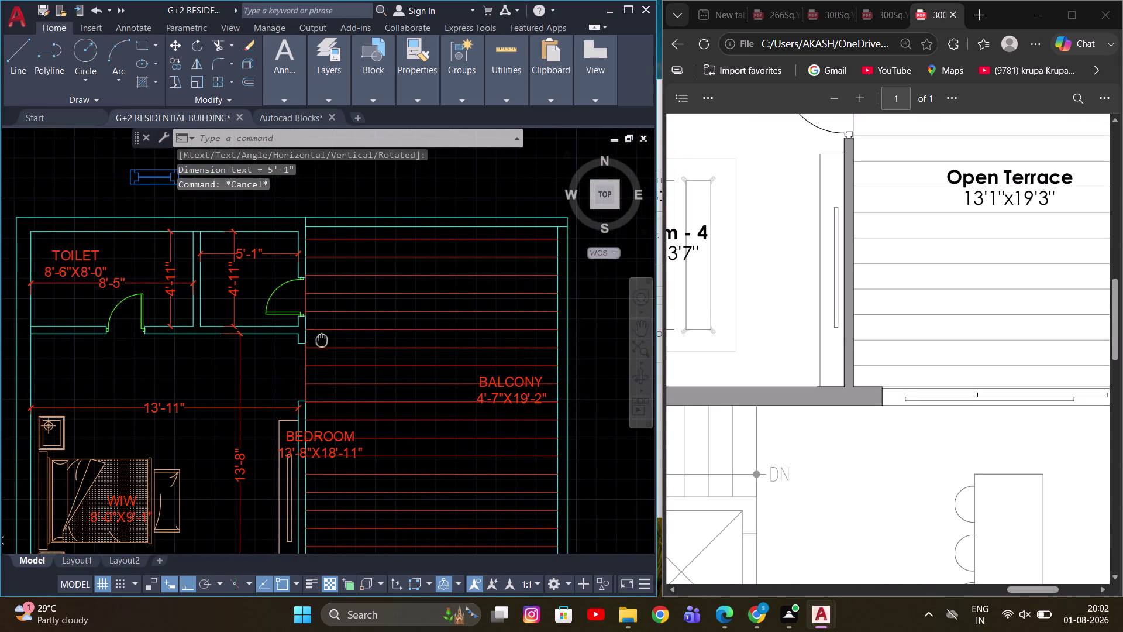
key(space)
scroll(up, 3)
scroll(up, 3)
click(329, 362)
scroll(down, 3)
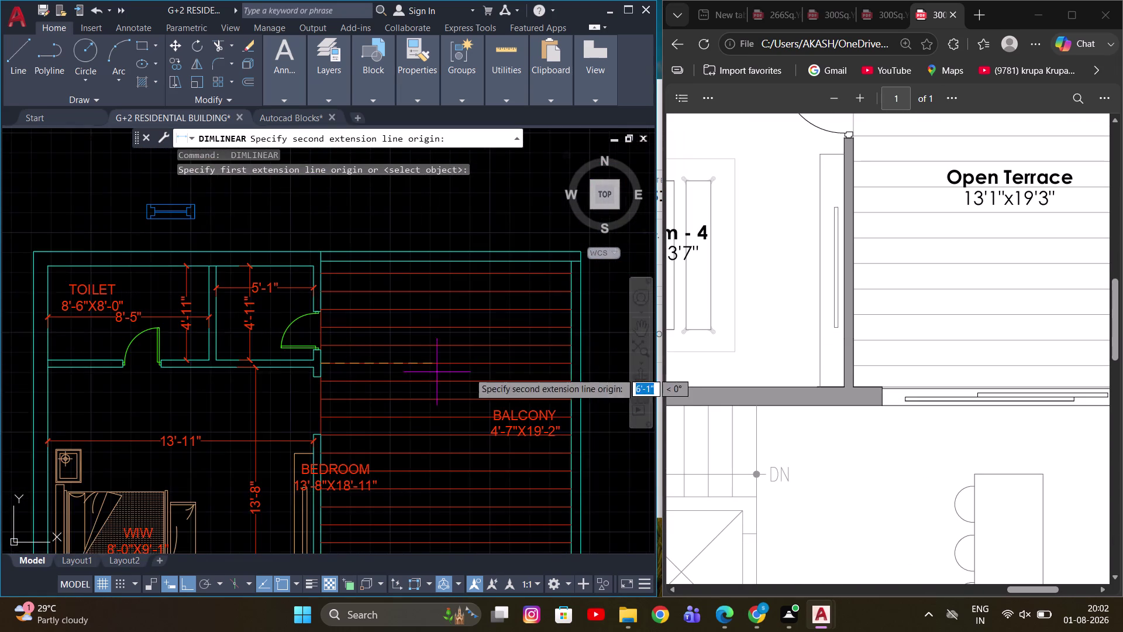
middle_drag(469, 372, 383, 373)
scroll(up, 3)
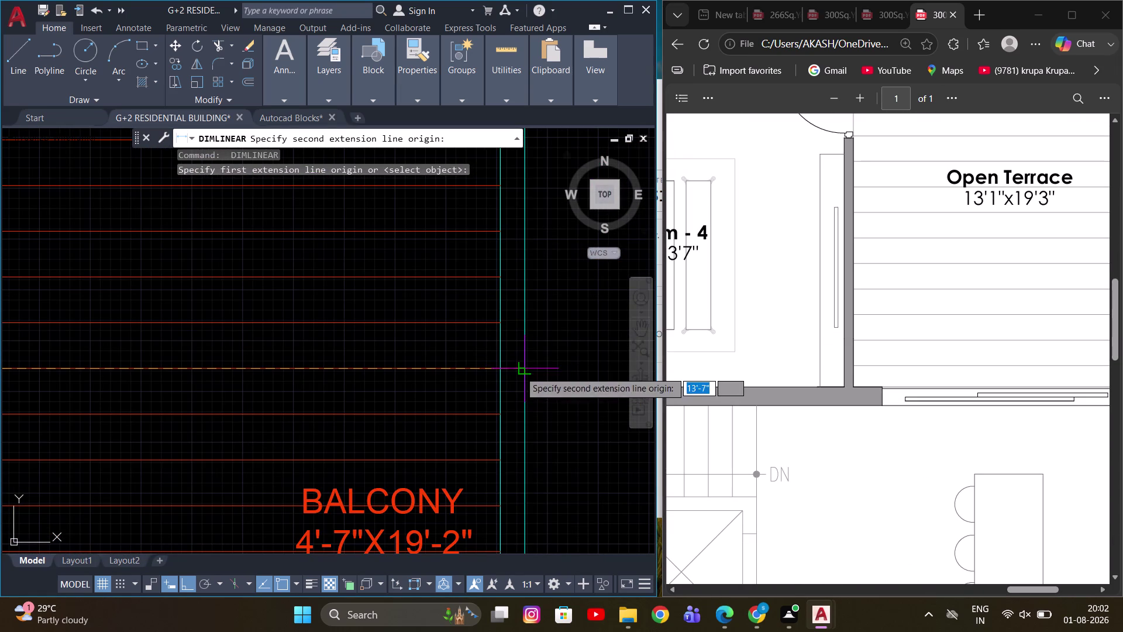
click(521, 370)
click(404, 393)
Stretch the balcony width dimension's right end so it reads 13'-1".
middle_drag(405, 392, 425, 355)
scroll(down, 3)
middle_drag(326, 341, 359, 323)
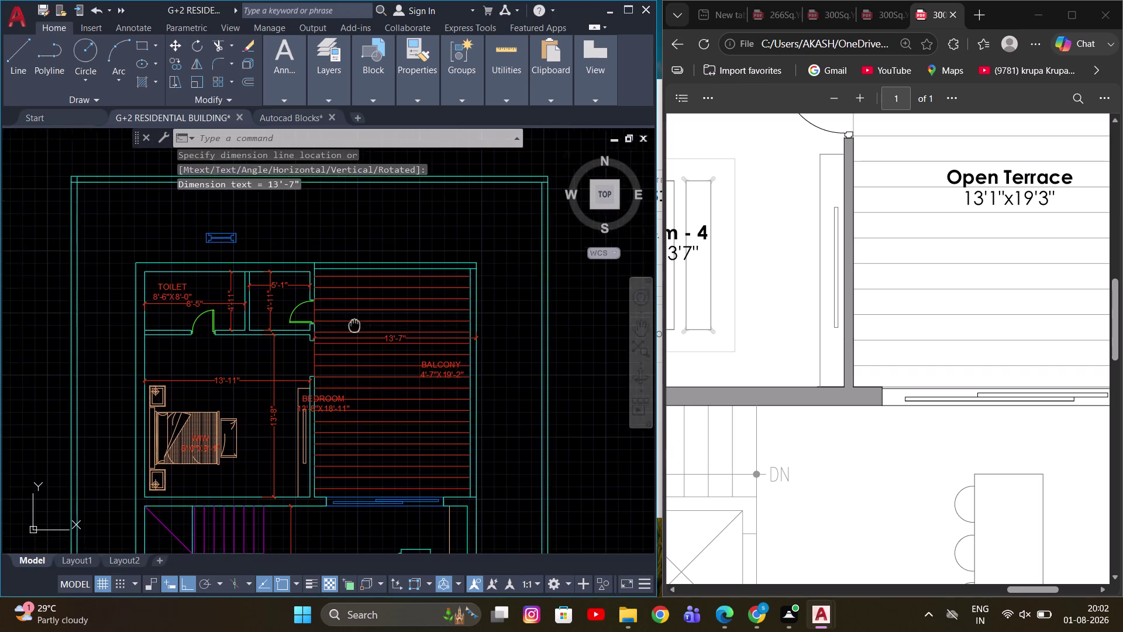
middle_drag(359, 323, 363, 319)
scroll(up, 3)
click(526, 352)
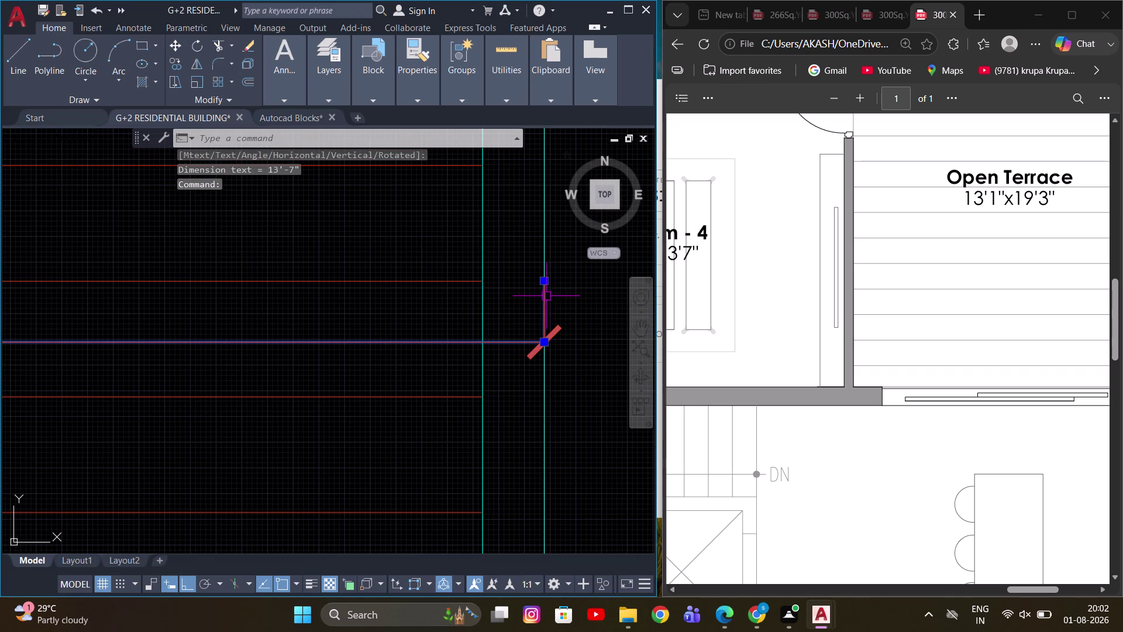
click(546, 284)
click(486, 281)
Dimension the balcony's full length vertically at 19'-2".
scroll(down, 3)
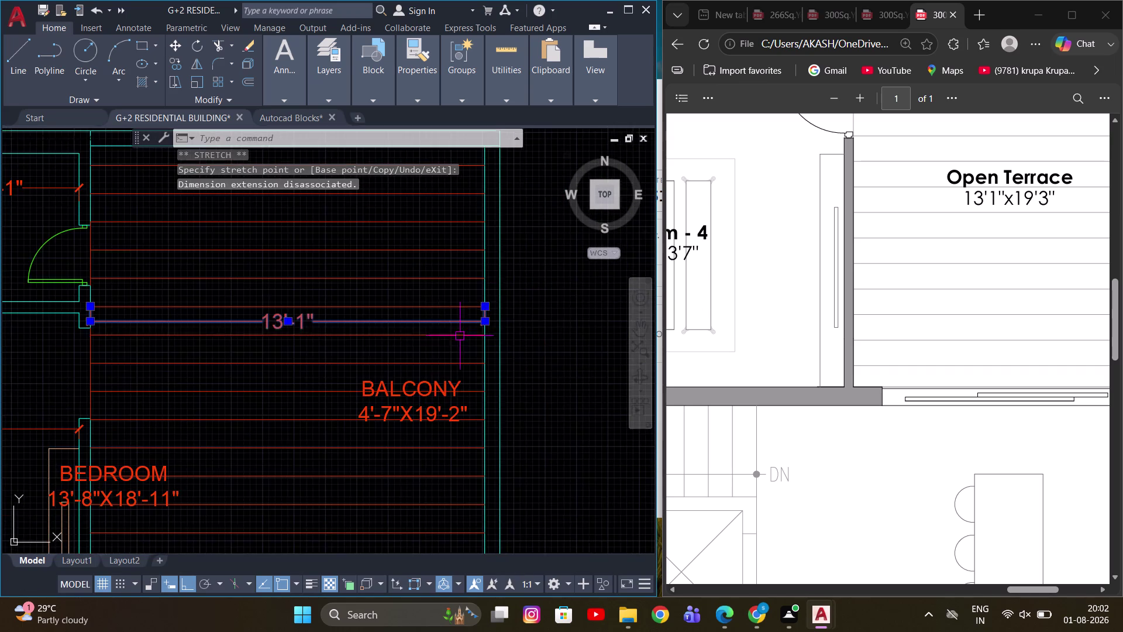
middle_drag(363, 327, 441, 333)
scroll(down, 3)
scroll(up, 3)
key(space)
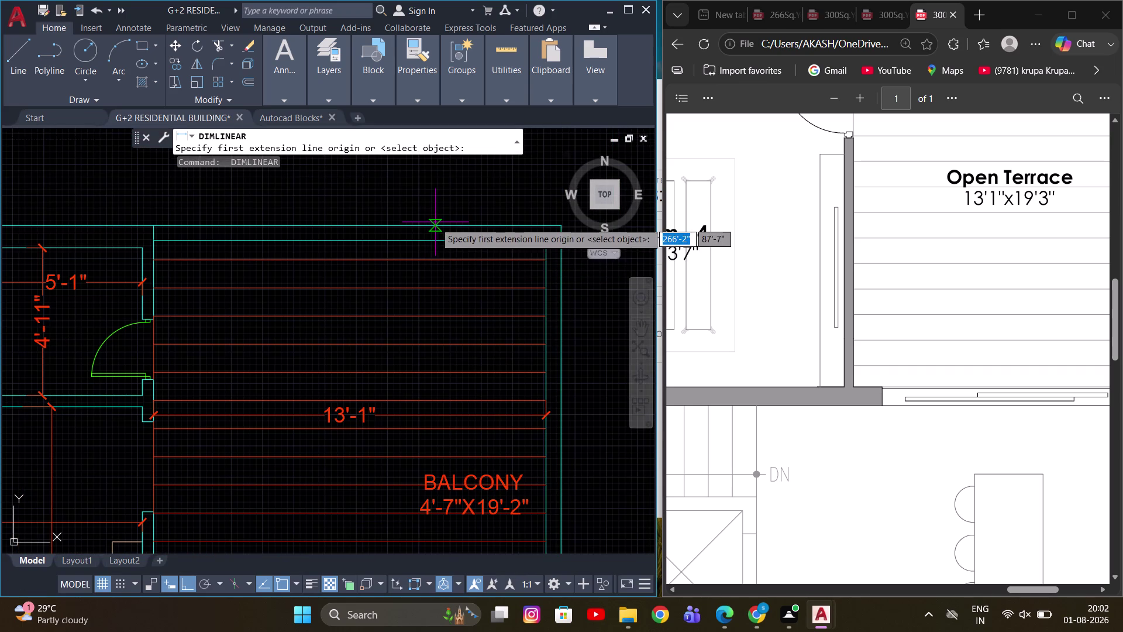
click(428, 235)
scroll(down, 3)
middle_drag(440, 427, 445, 315)
scroll(up, 3)
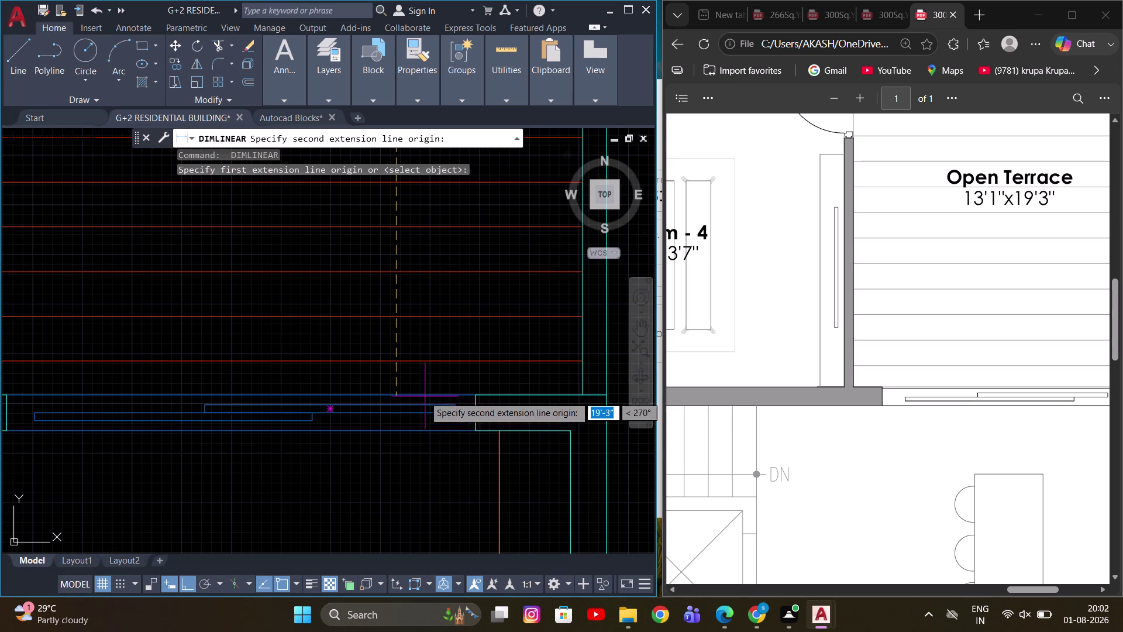
click(395, 392)
scroll(down, 3)
middle_drag(496, 351, 398, 384)
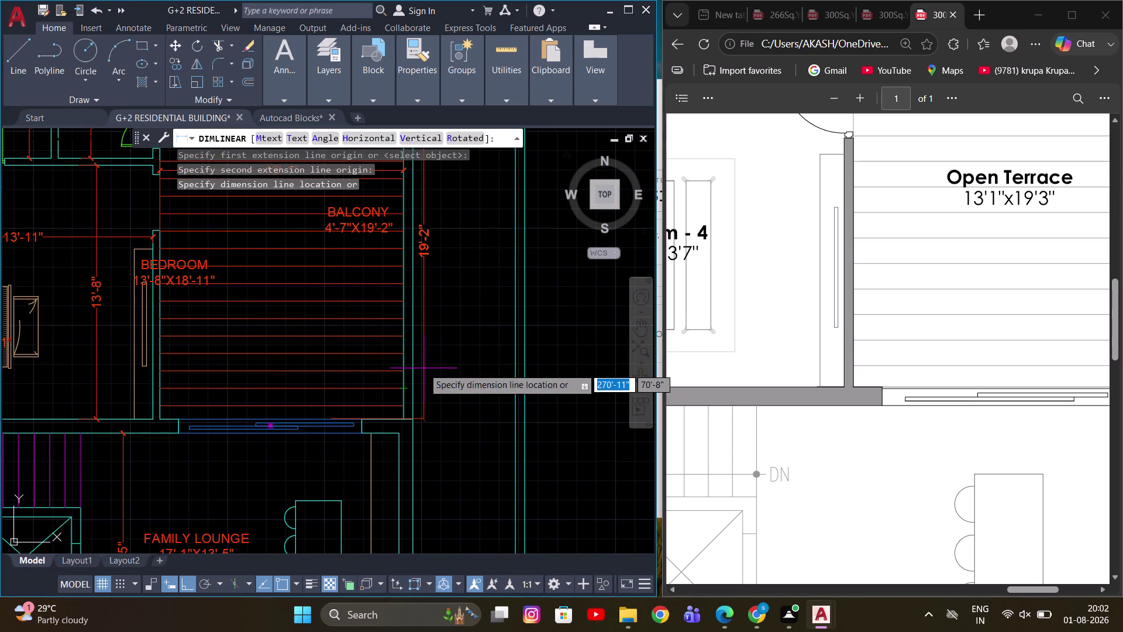
click(432, 363)
Start moving the BALCONY label with ortho off, then cancel the move.
middle_drag(338, 244, 710, 337)
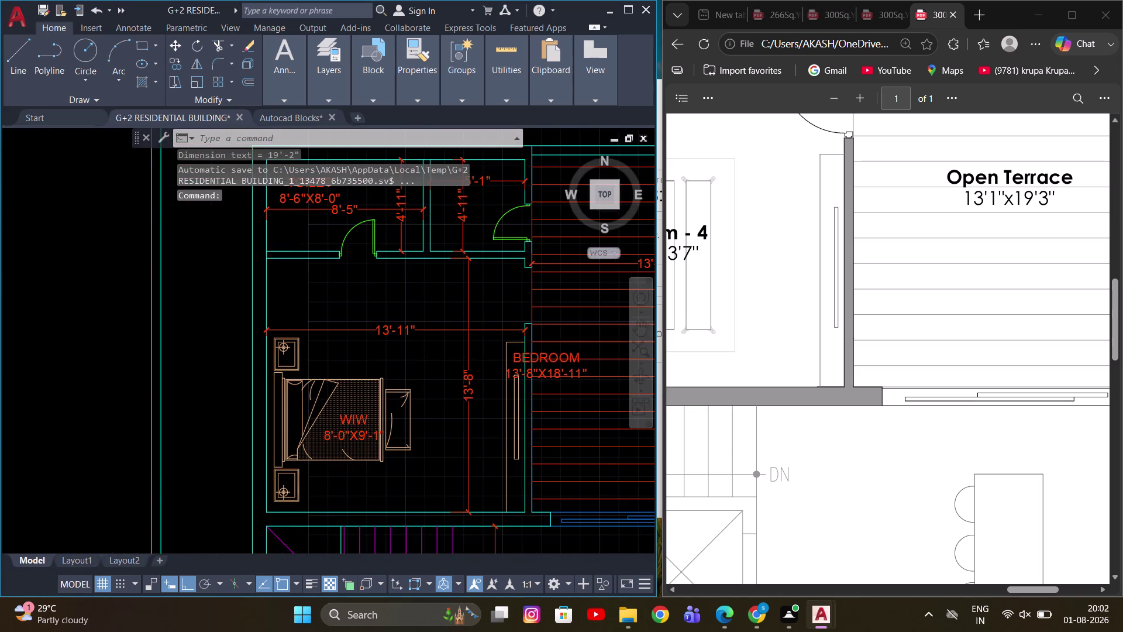
middle_drag(640, 319, 422, 314)
scroll(up, 3)
middle_drag(380, 327, 228, 302)
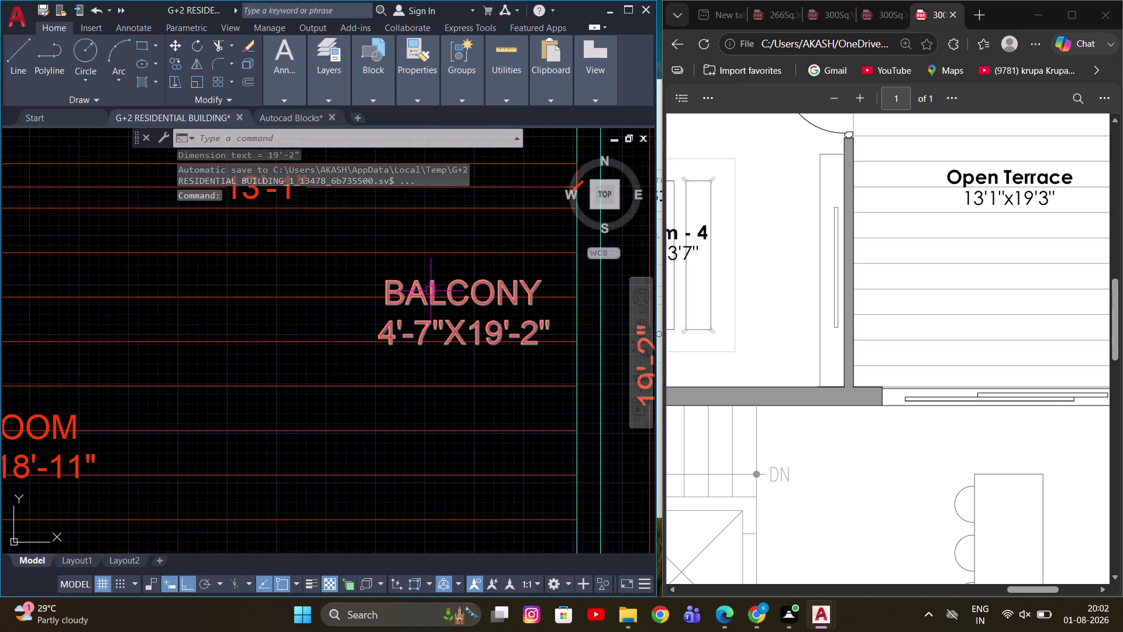
click(437, 291)
middle_drag(402, 290, 381, 295)
key(m)
key(space)
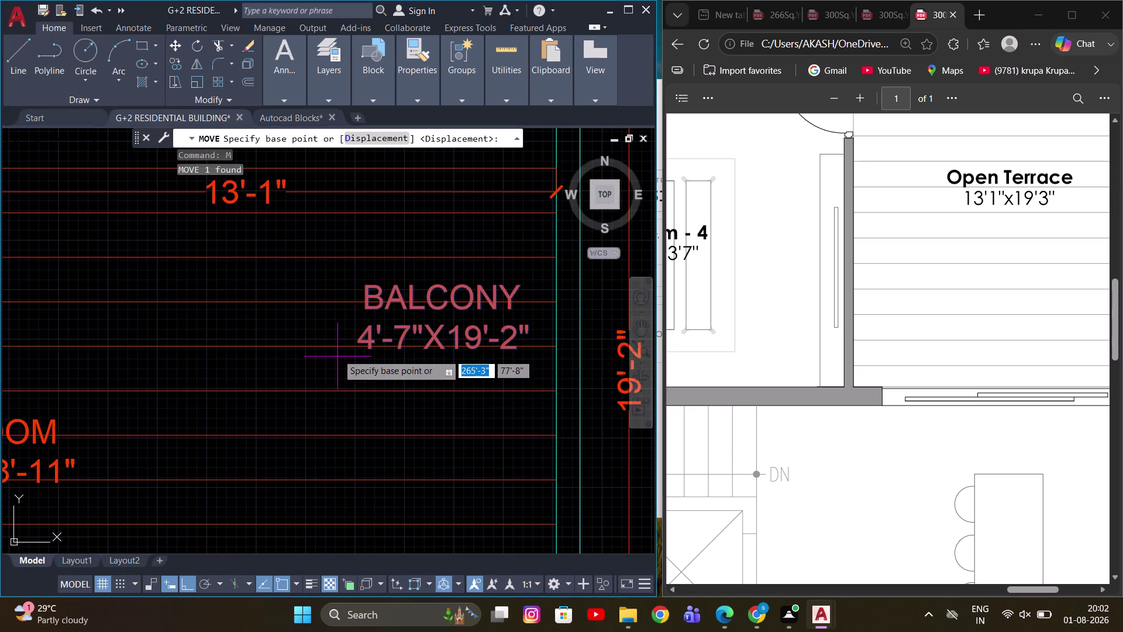
click(279, 316)
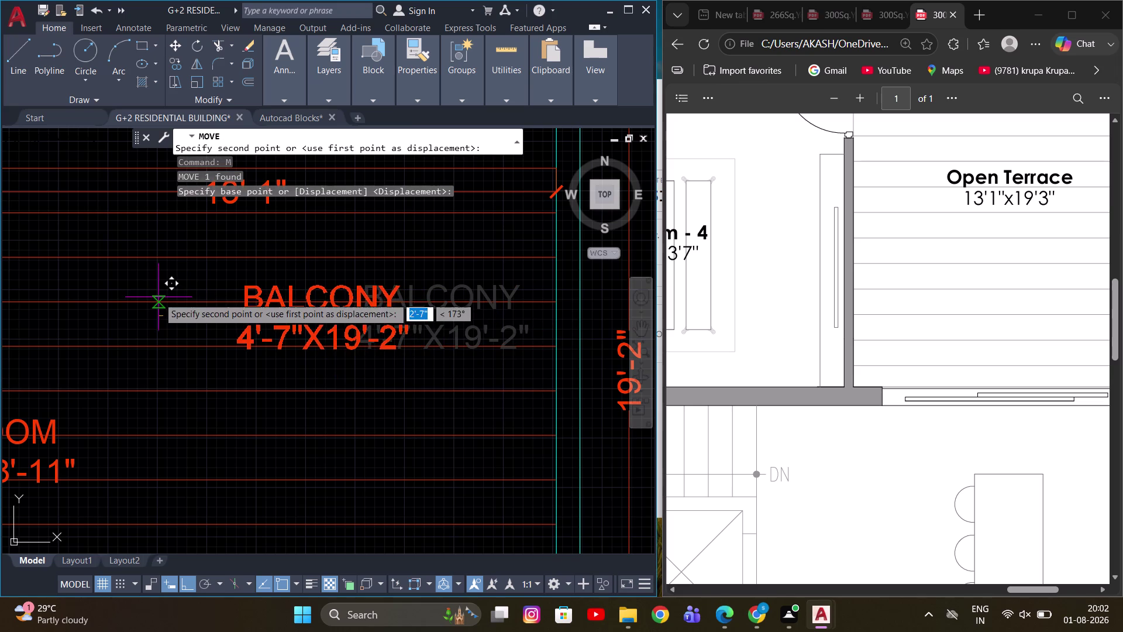
key(F8)
click(117, 300)
key(Escape)
scroll(down, 3)
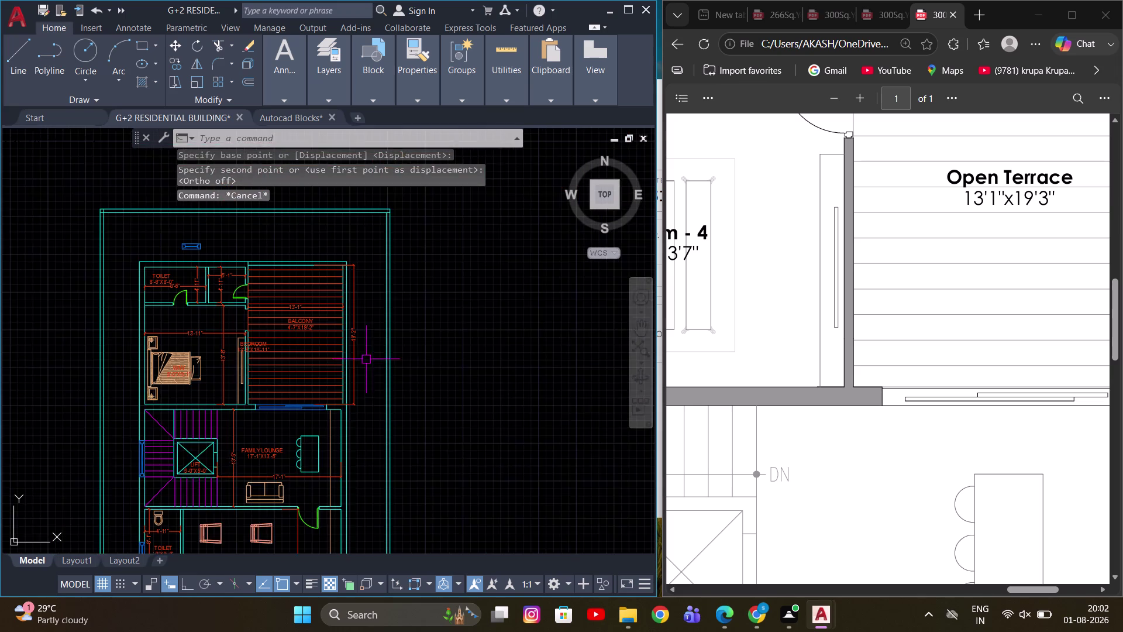
Pan across the side-by-side floor plans and zoom in on the second-floor TOILET and pantry labels.
middle_drag(373, 383, 437, 359)
middle_drag(359, 362, 358, 319)
scroll(up, 3)
middle_drag(390, 313, 386, 347)
scroll(up, 3)
scroll(down, 3)
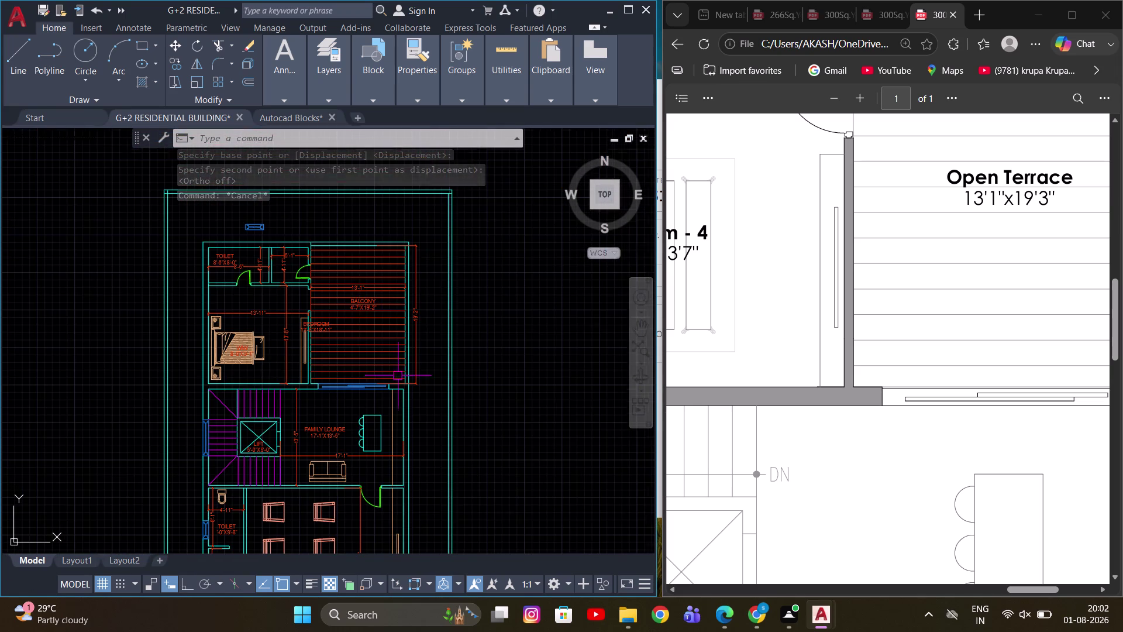
middle_drag(473, 304, 501, 280)
scroll(up, 3)
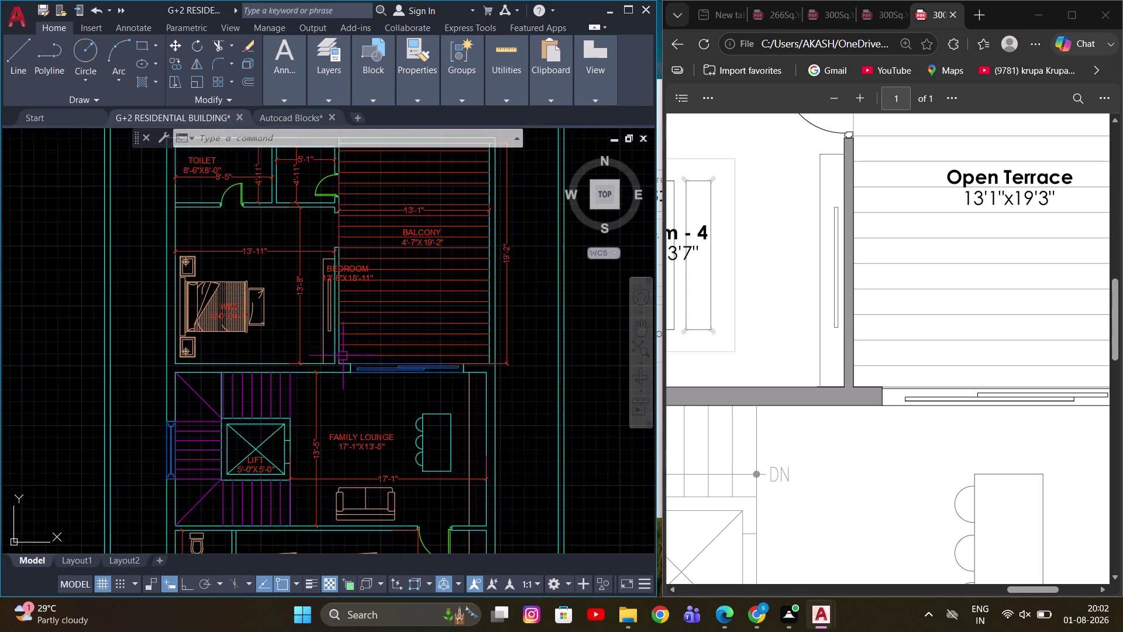
middle_drag(342, 348, 347, 315)
scroll(down, 3)
middle_drag(452, 389, 505, 392)
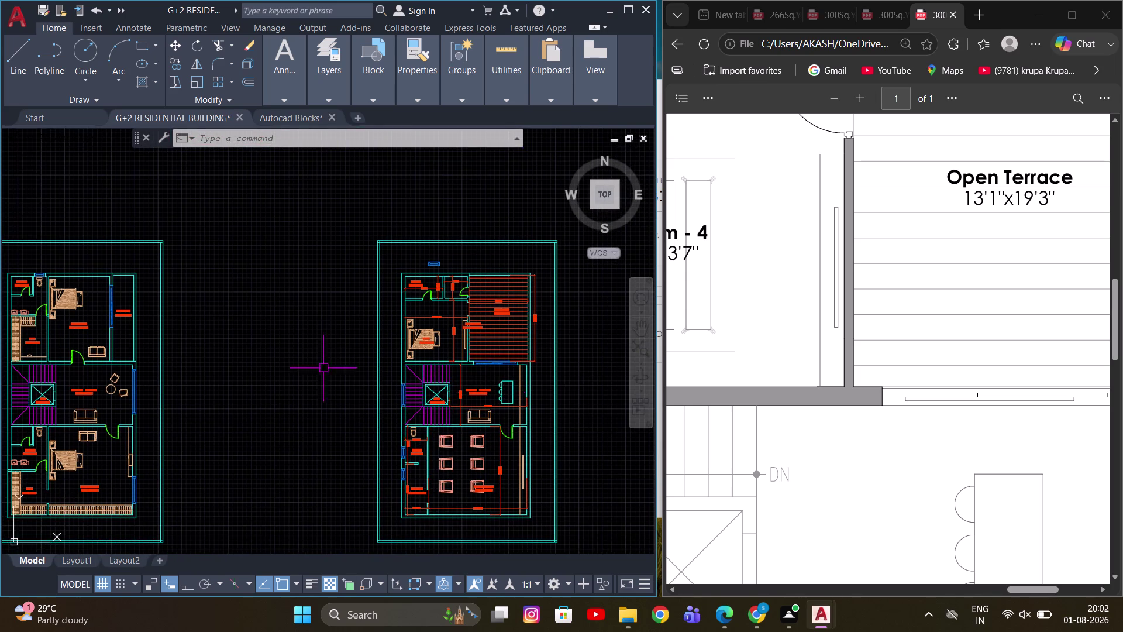
middle_drag(302, 363, 332, 323)
scroll(down, 3)
scroll(up, 3)
middle_drag(445, 372, 415, 344)
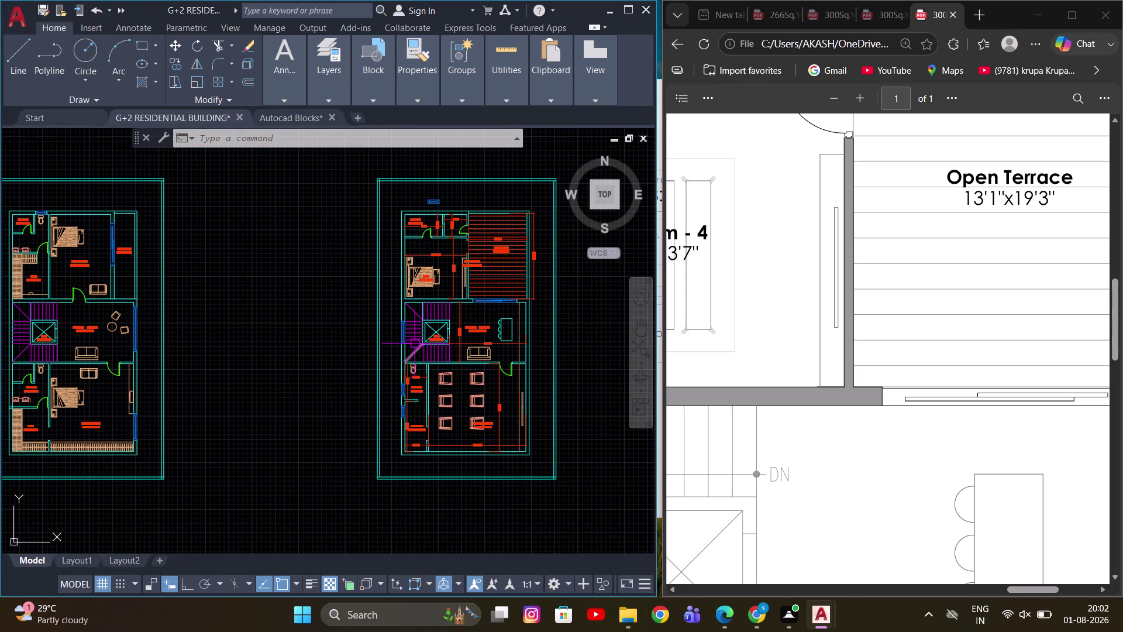
middle_drag(485, 332, 544, 305)
scroll(down, 3)
scroll(up, 3)
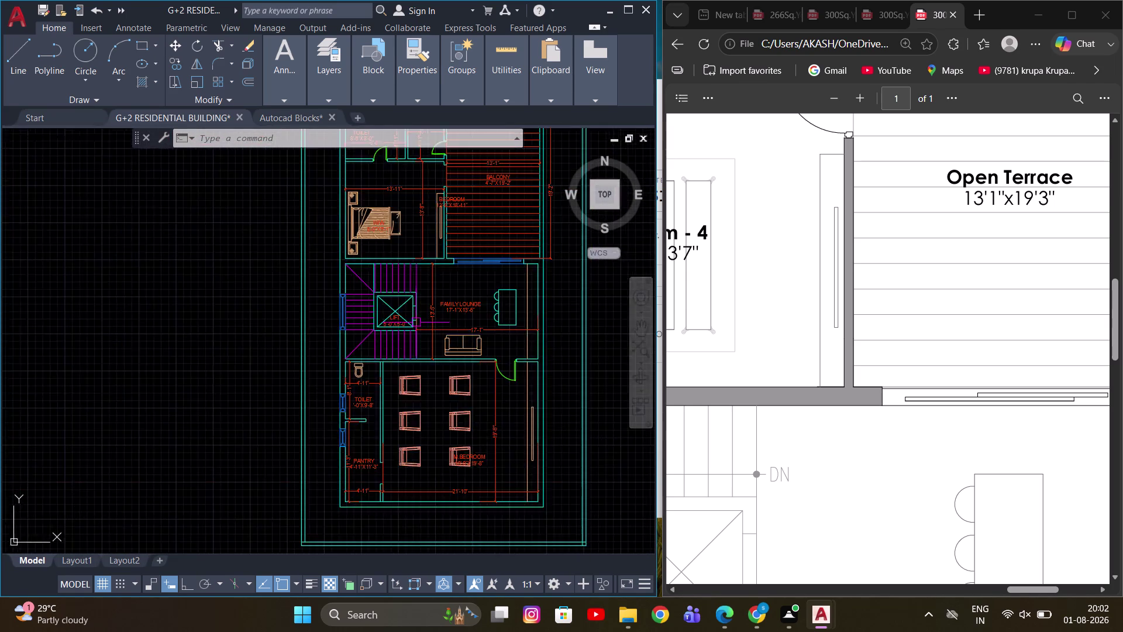
scroll(up, 3)
scroll(up, 3)
scroll(down, 3)
scroll(up, 3)
middle_drag(333, 394, 344, 293)
scroll(down, 3)
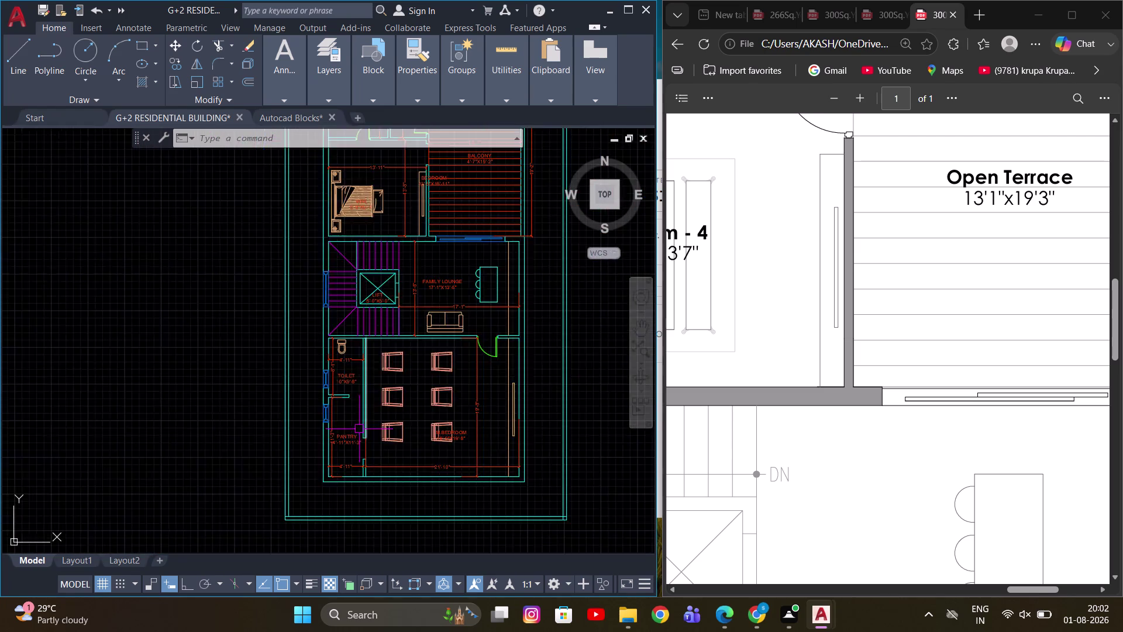
scroll(up, 3)
middle_drag(352, 452, 365, 406)
scroll(up, 3)
scroll(down, 3)
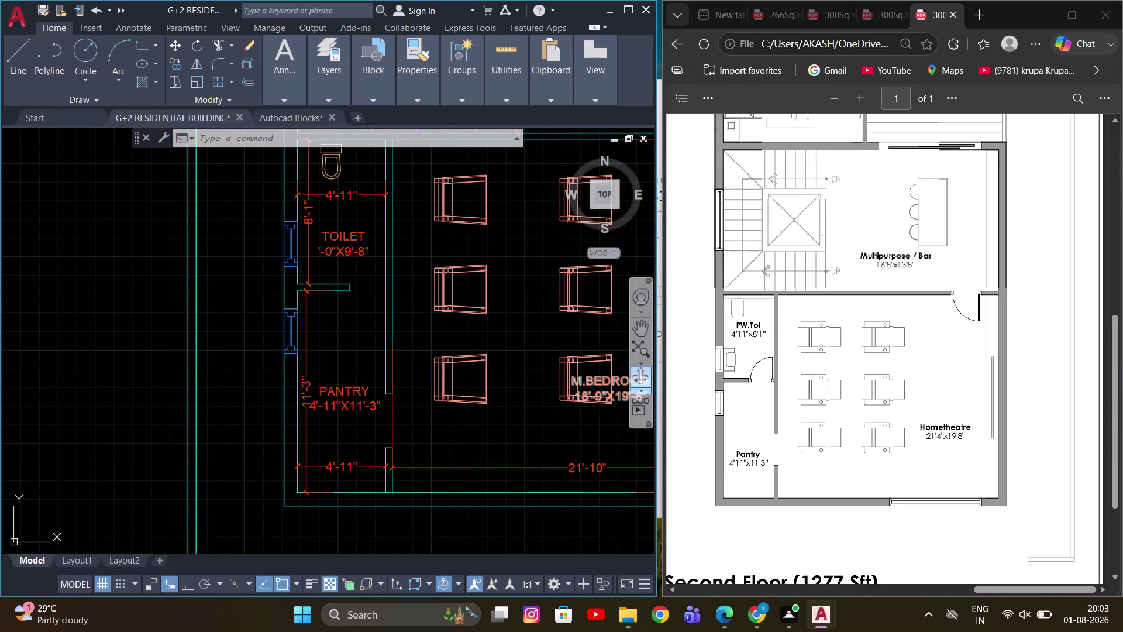
scroll(up, 3)
middle_drag(331, 393, 276, 393)
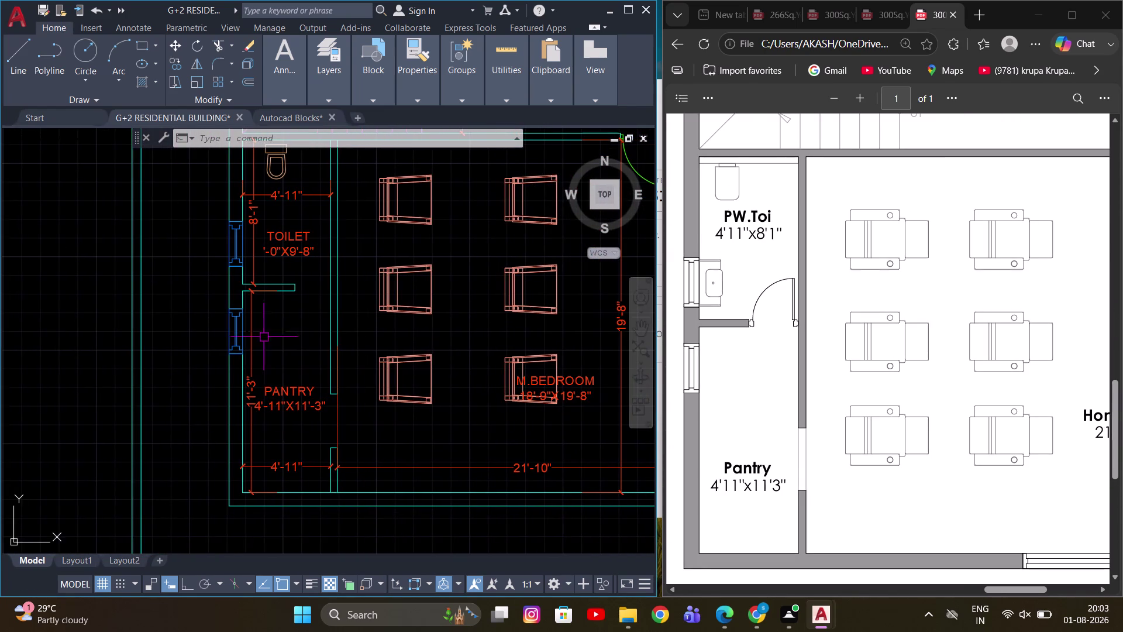
middle_drag(282, 279, 285, 348)
scroll(up, 3)
middle_drag(298, 287, 312, 426)
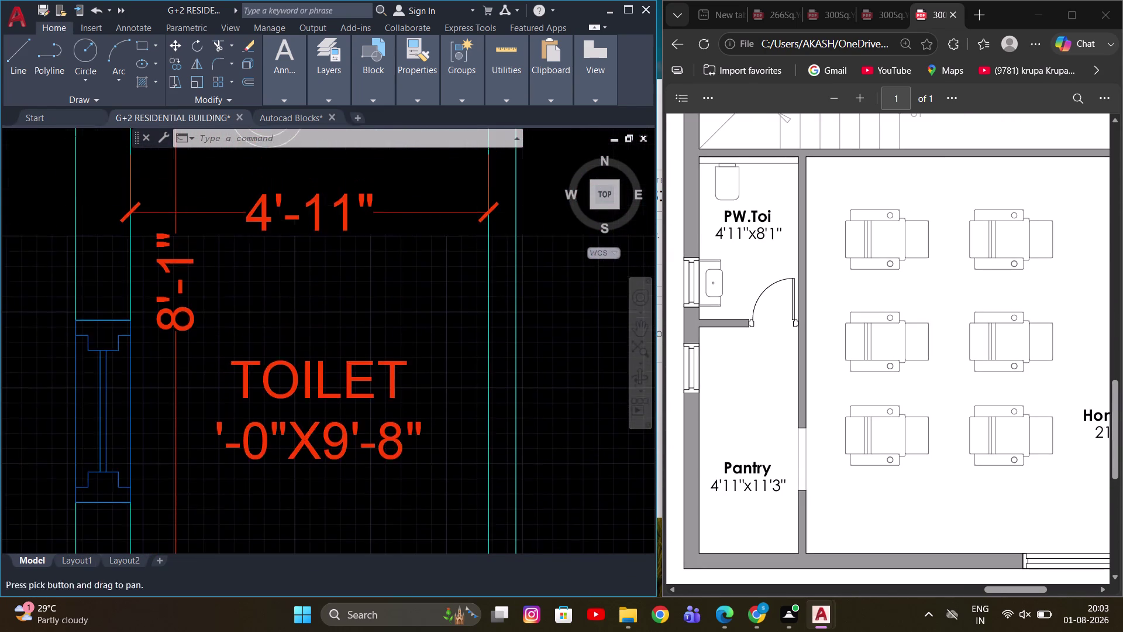
scroll(down, 3)
Edit the toilet label's size figures so it reads 4'-0"X8'-1".
double_click(303, 393)
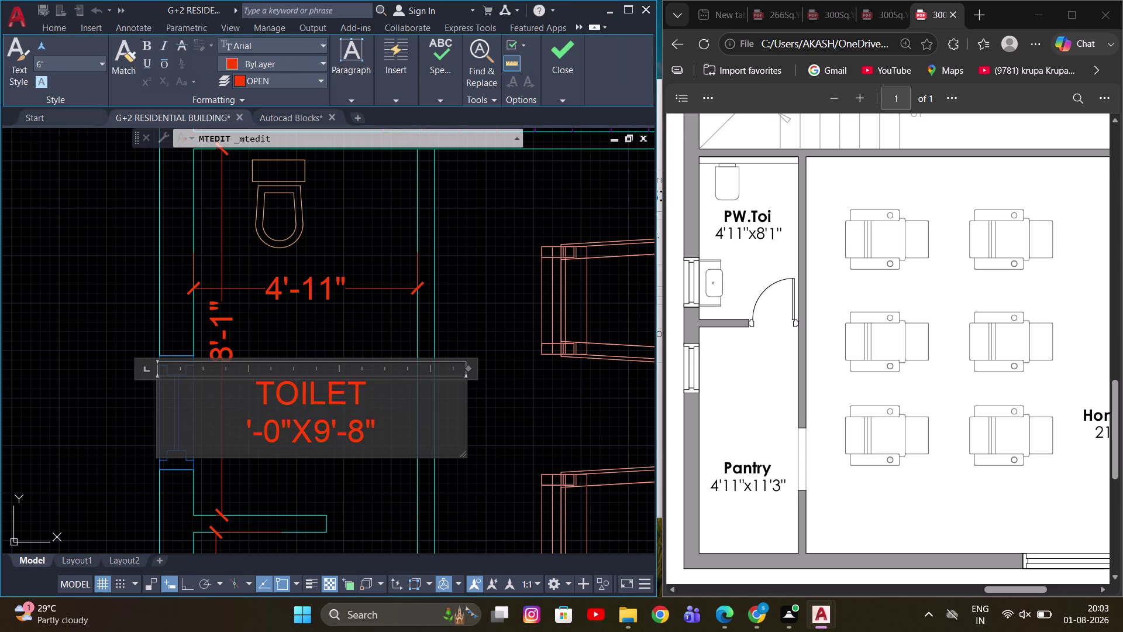
click(242, 435)
key(4)
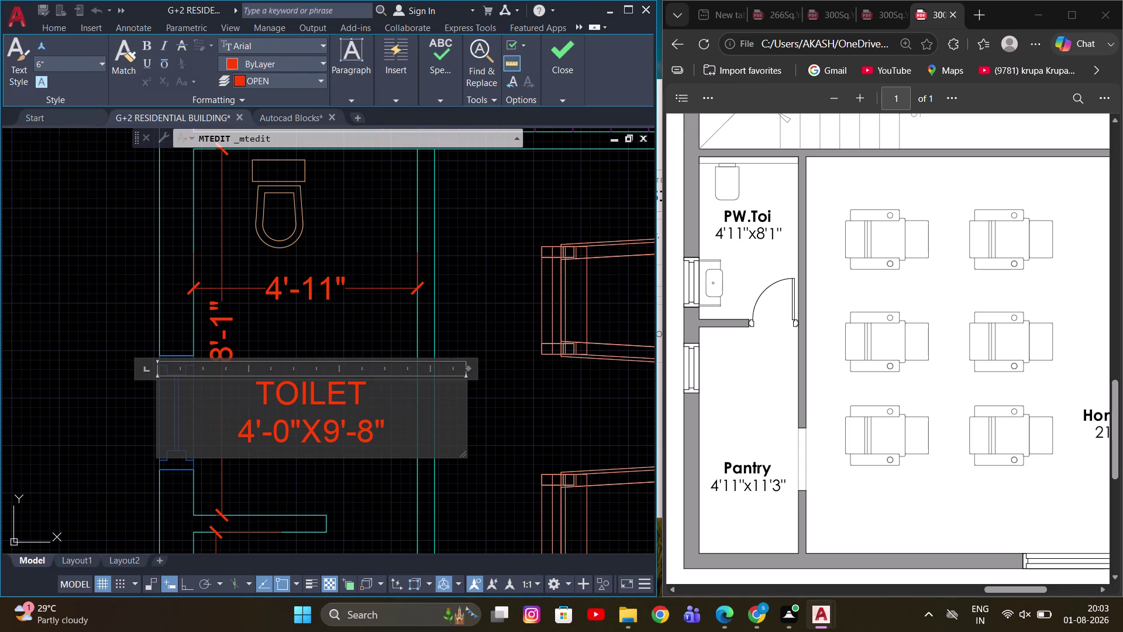
click(337, 432)
key(BackSpace)
key(8)
click(376, 433)
key(BackSpace)
key(1)
click(526, 291)
Select the M.BEDROOM label and cancel the accidental grip stretch.
scroll(down, 3)
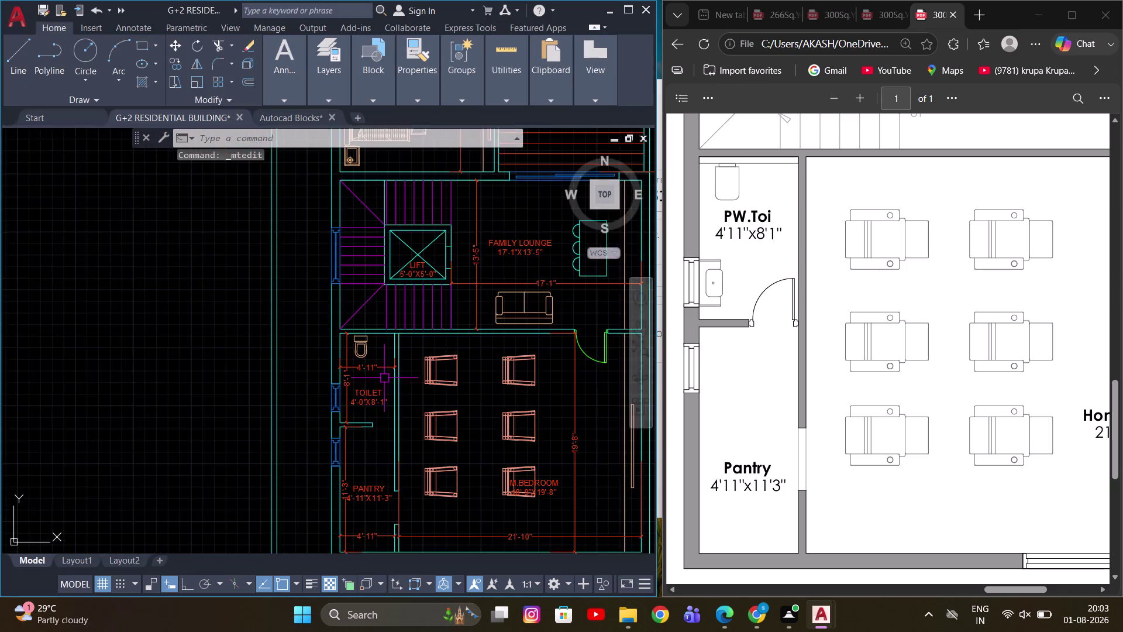
middle_drag(389, 364, 246, 410)
scroll(up, 3)
scroll(down, 3)
middle_drag(287, 404, 265, 304)
scroll(up, 3)
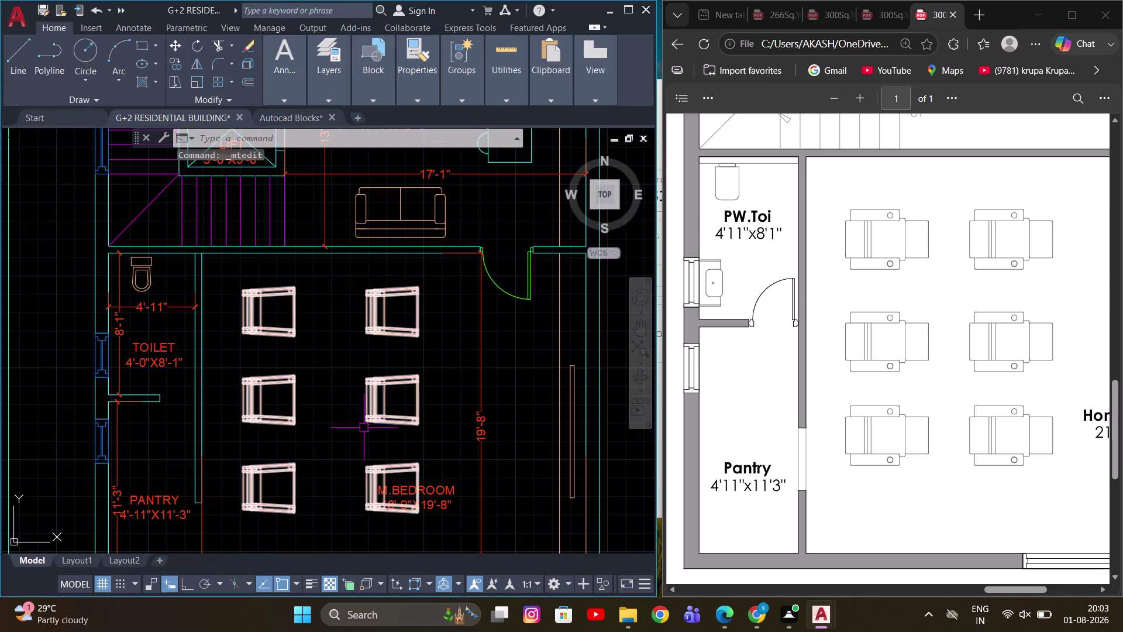
middle_drag(366, 436, 319, 361)
click(387, 421)
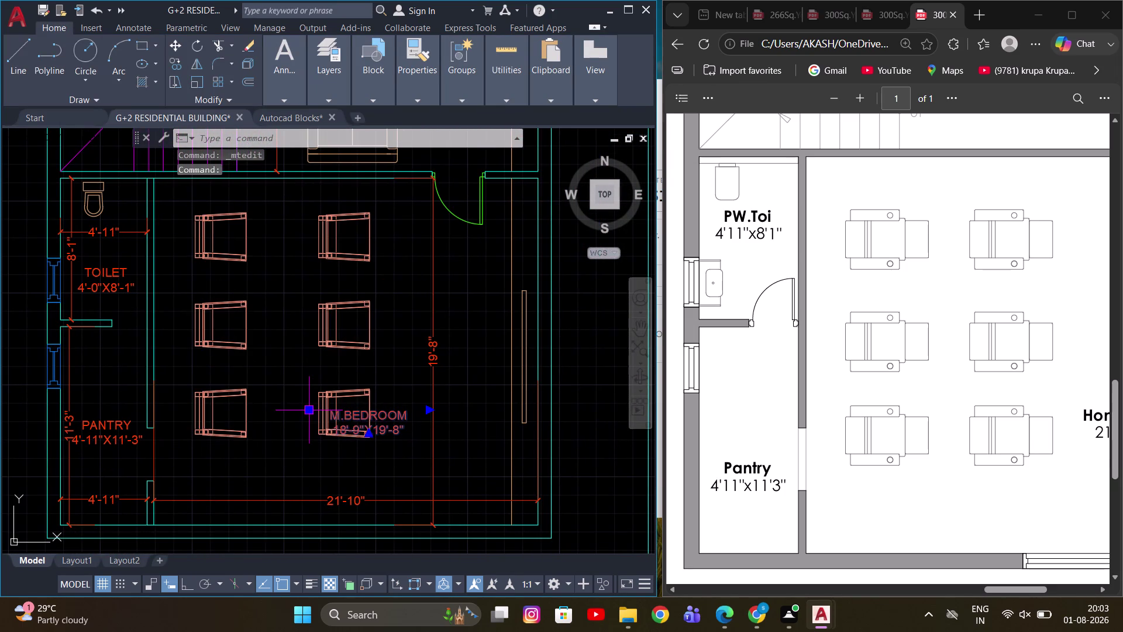
drag(307, 411, 300, 411)
click(237, 456)
middle_drag(335, 457, 324, 382)
scroll(up, 3)
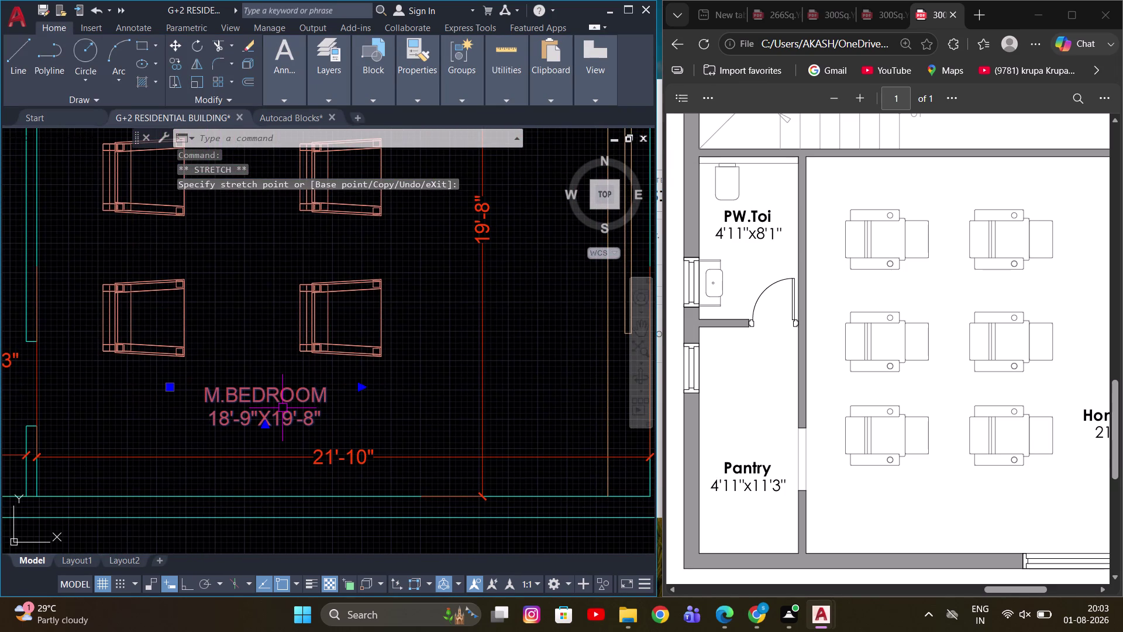
key(Escape)
scroll(down, 3)
Replace the M.BEDROOM room name with HOME THEATRE, keeping the size below.
double_click(321, 403)
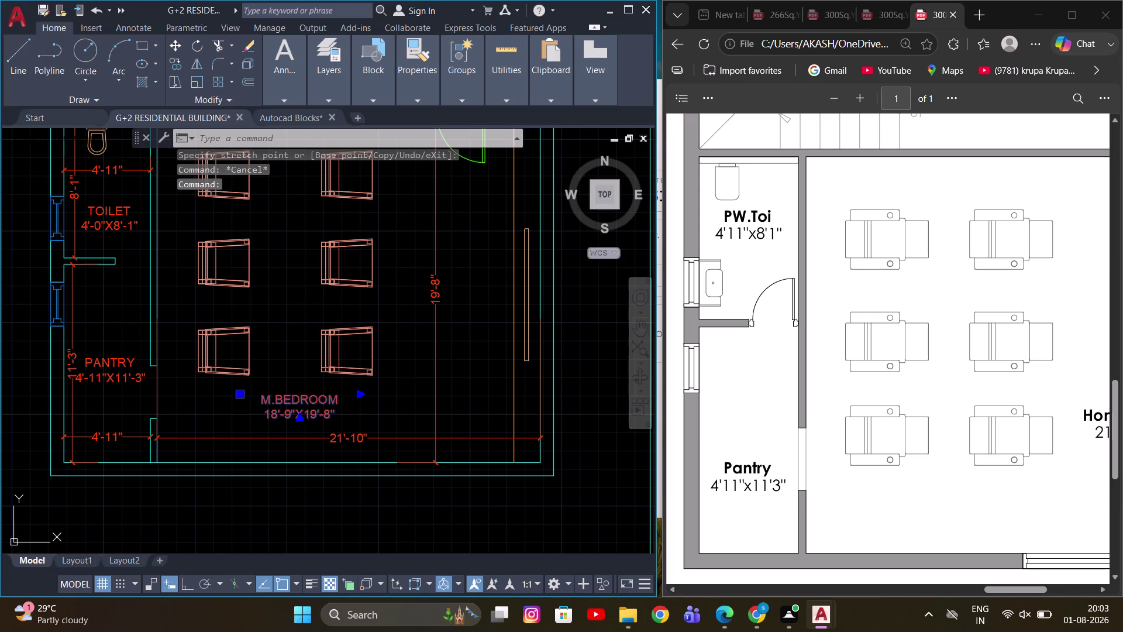
scroll(down, 3)
scroll(up, 3)
key(ctrl+a)
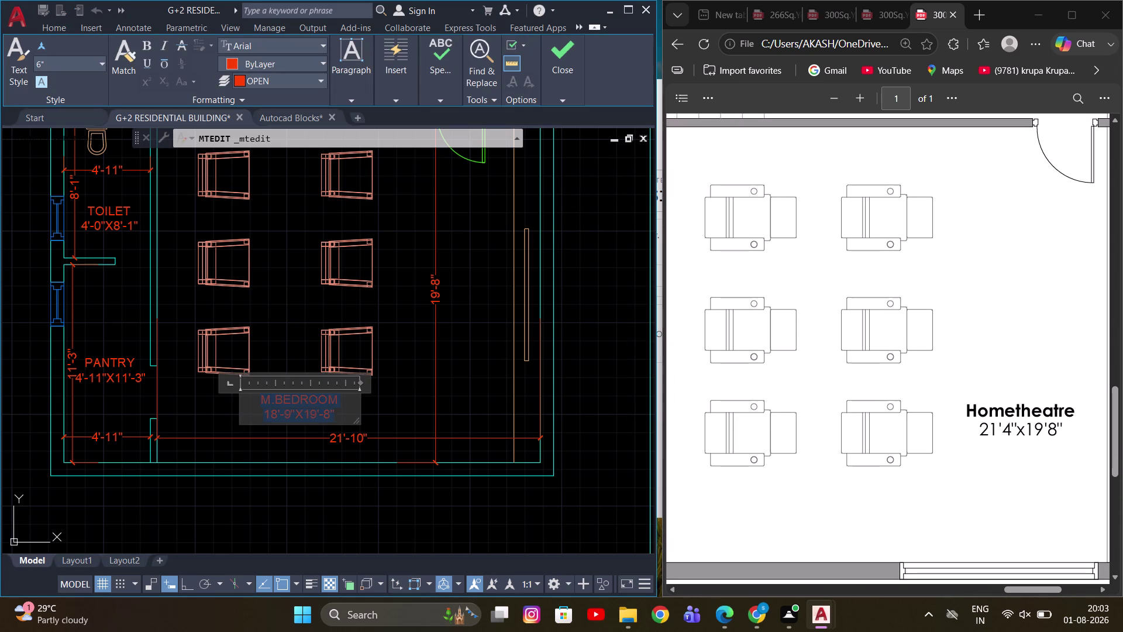
click(346, 404)
drag(347, 400, 225, 407)
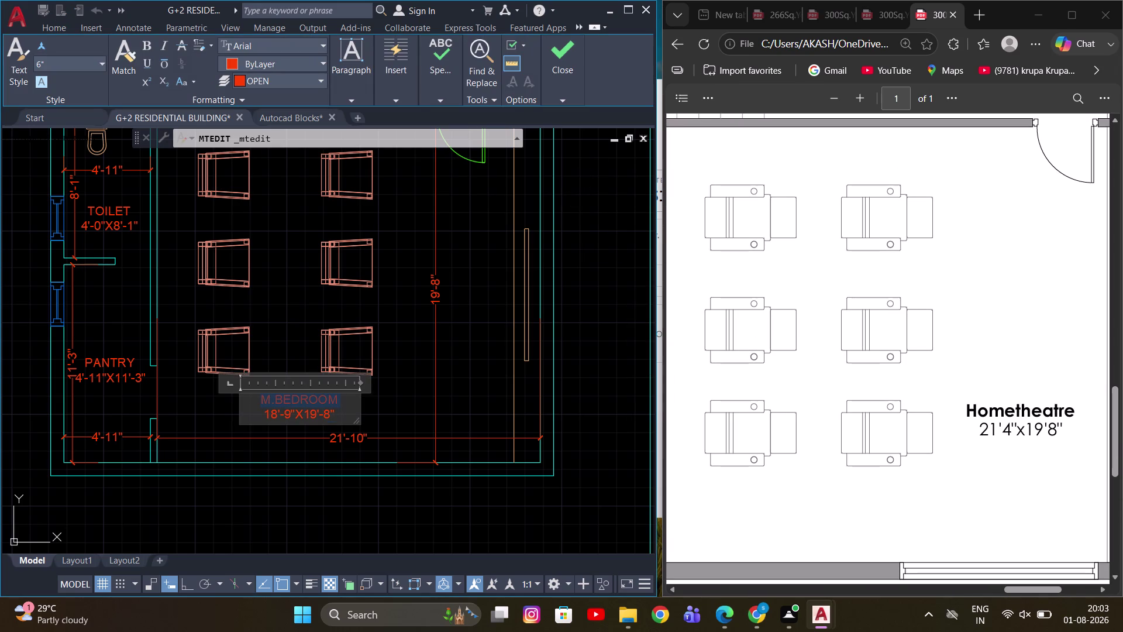
text(HOME)
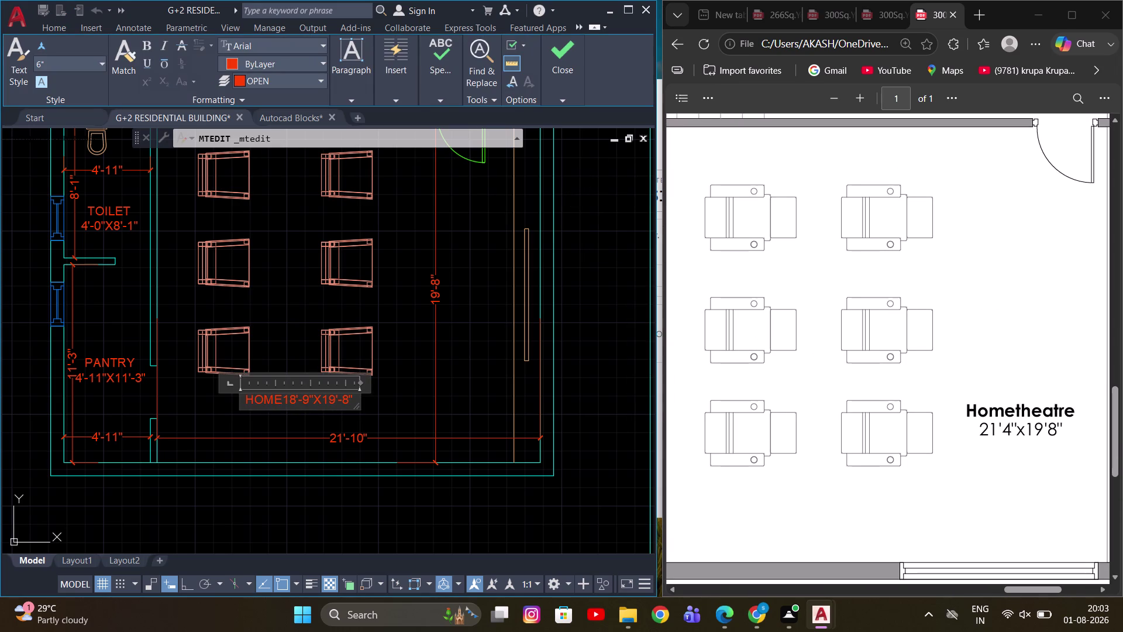
key(space)
text(TH)
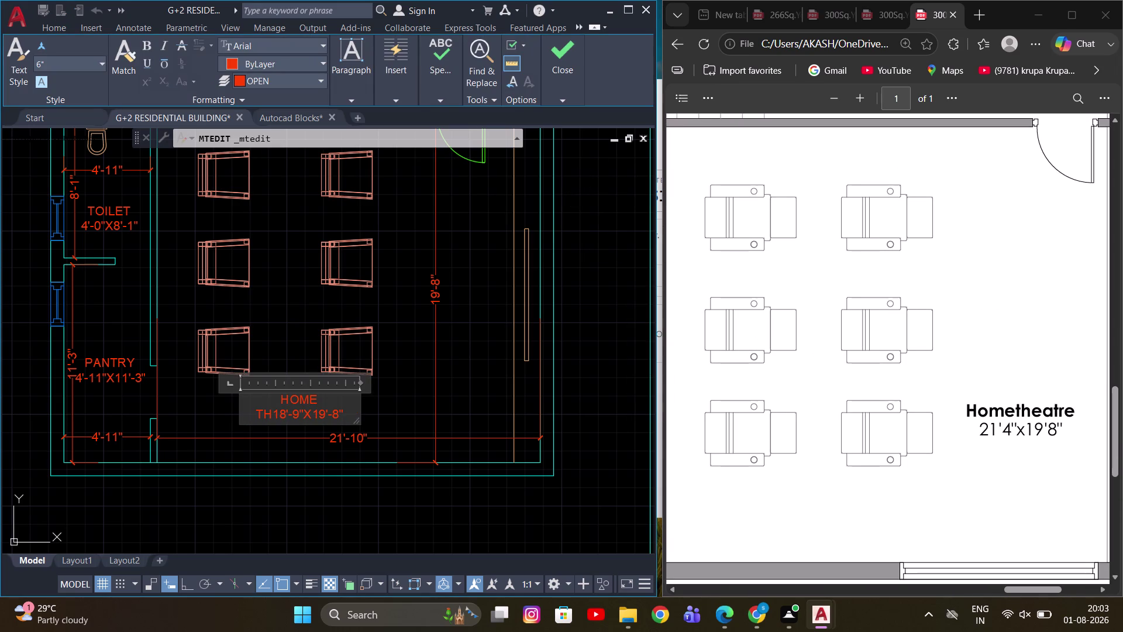
key(e)
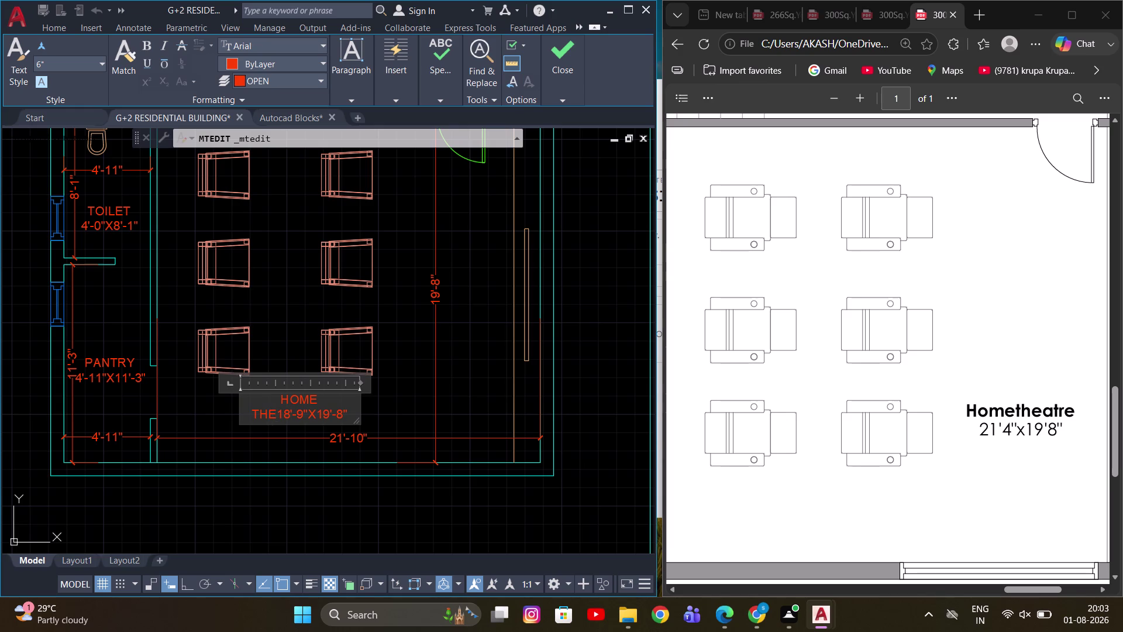
text(ATR)
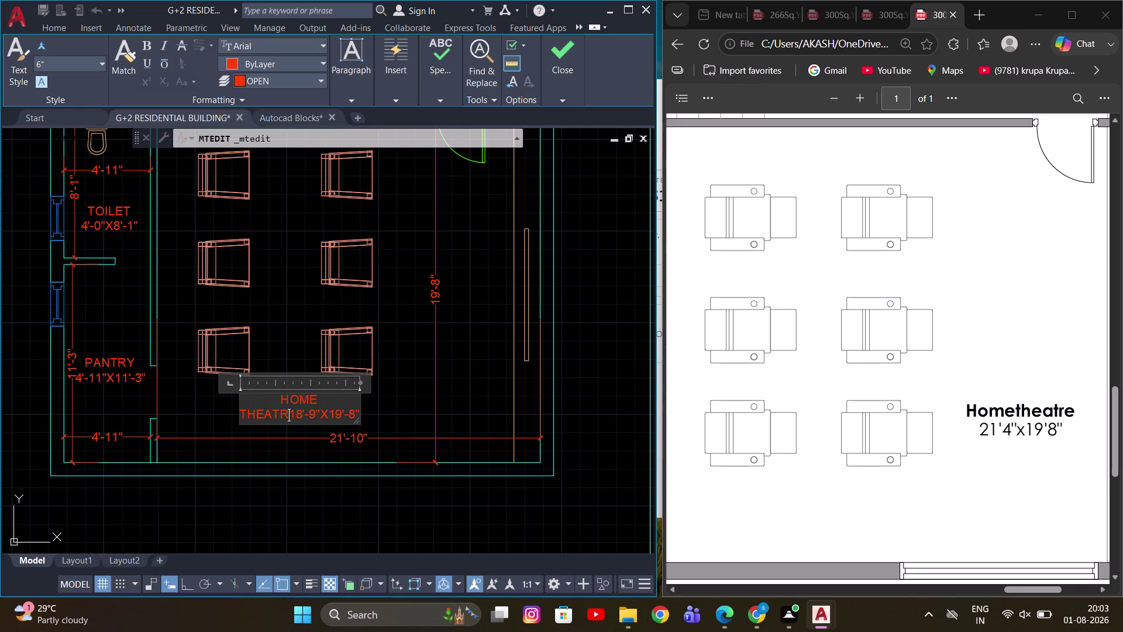
text(E)
key(Return)
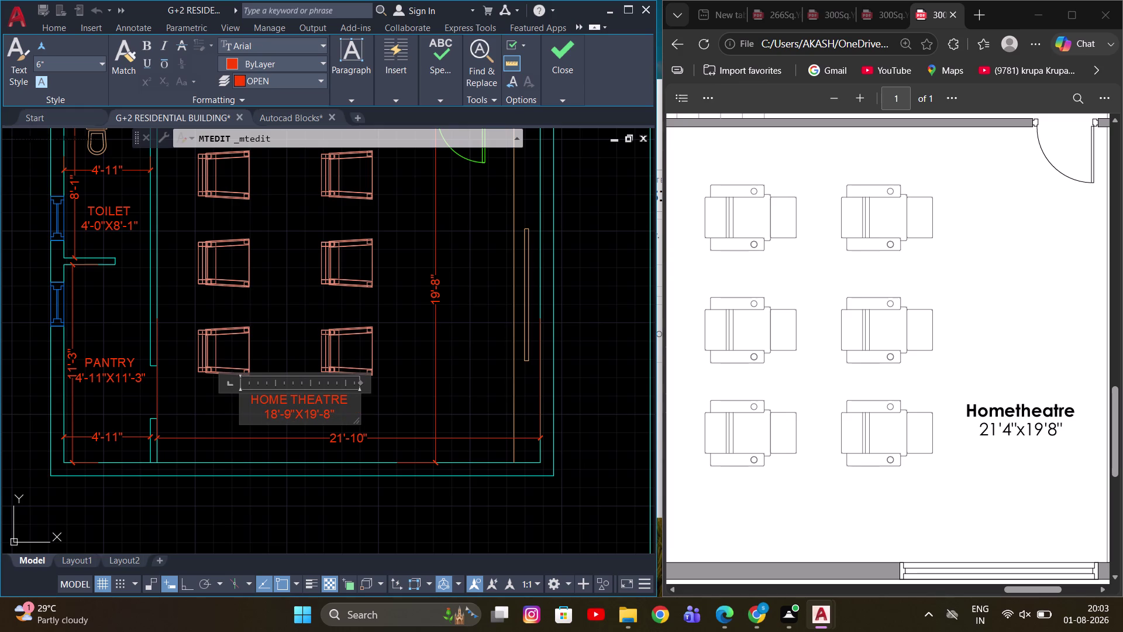
Change the Home Theatre width figure to 21'-10" and close the editor.
click(276, 414)
key(BackSpace)
key(BackSpace)
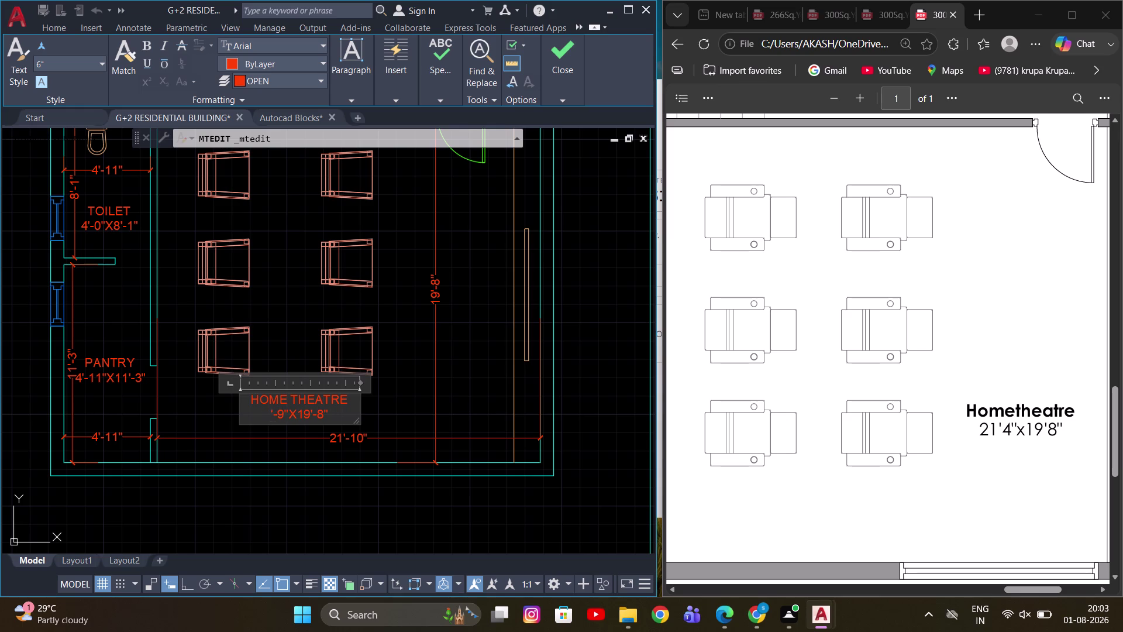
text(21)
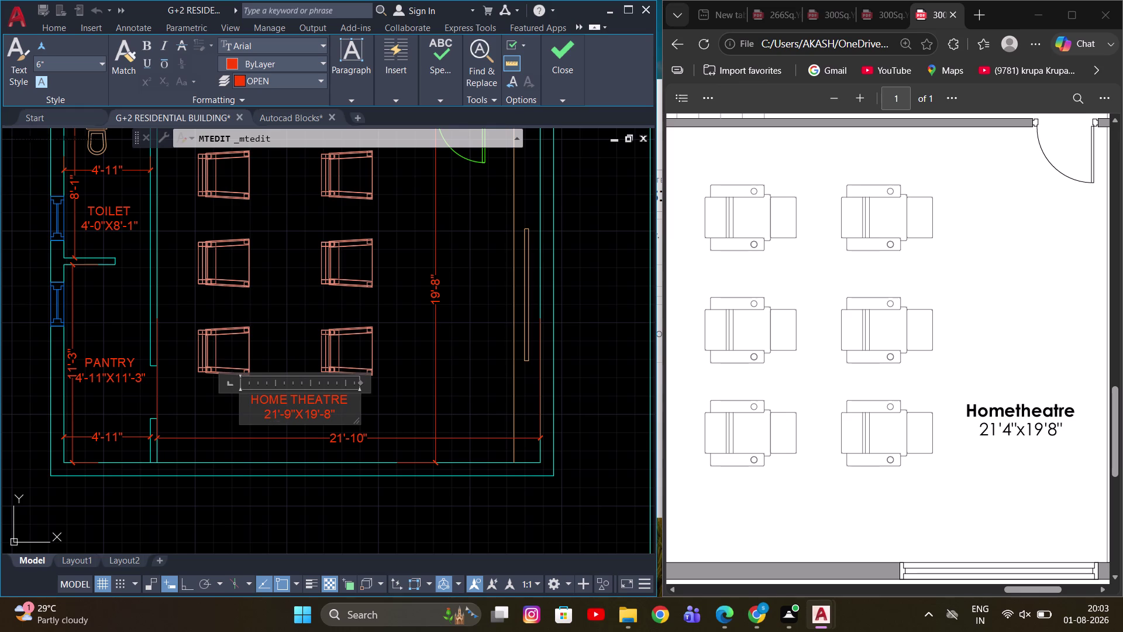
click(287, 419)
key(Right)
key(BackSpace)
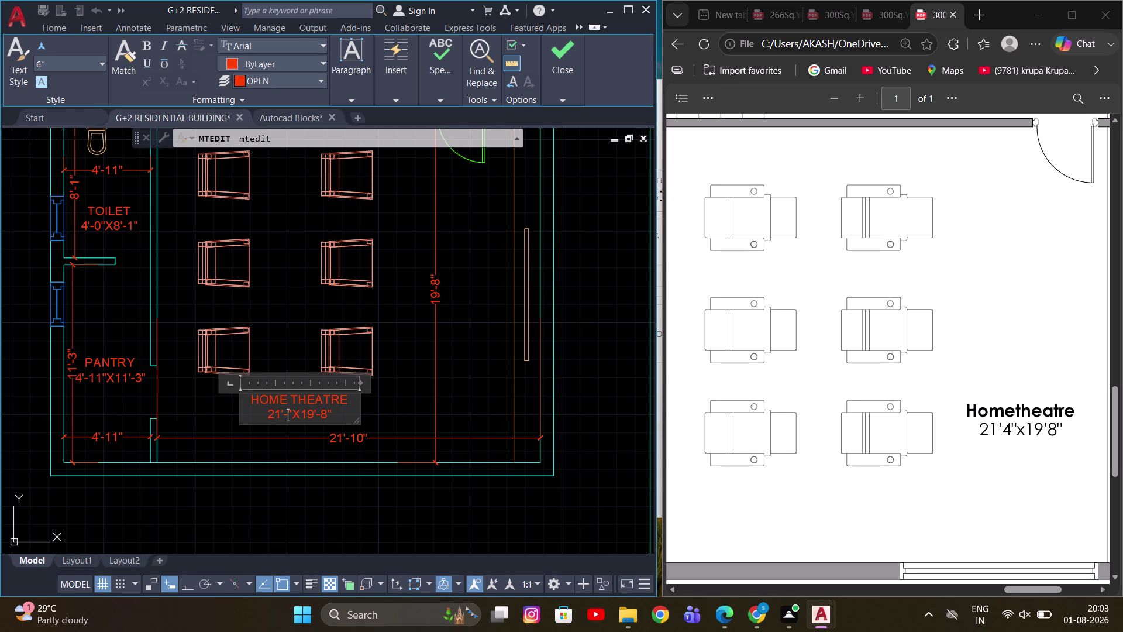
key(4)
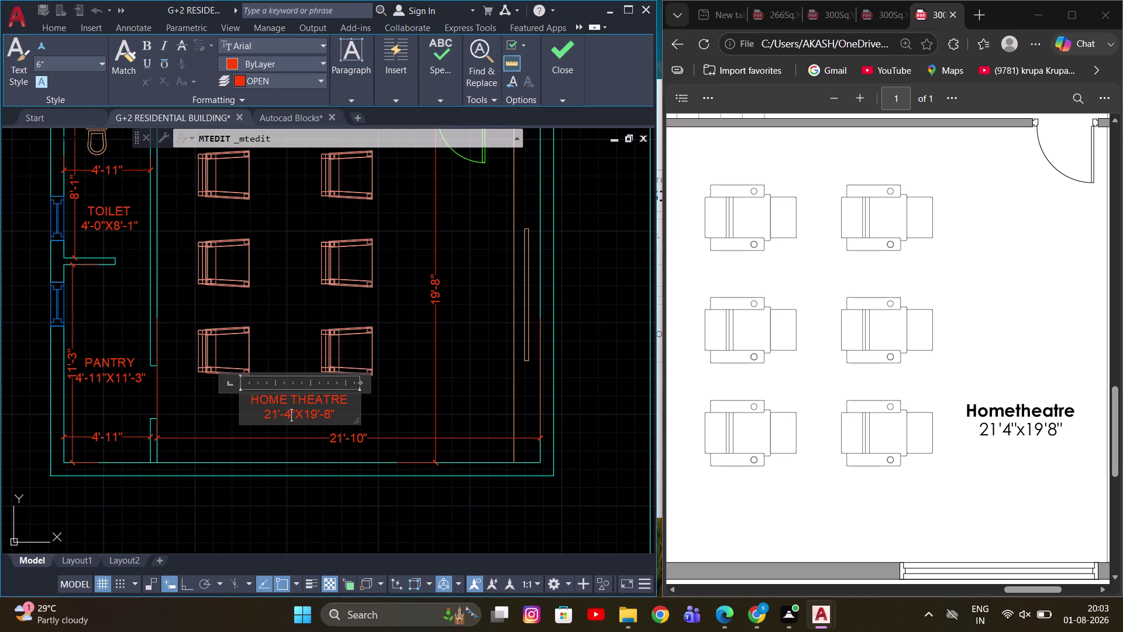
key(BackSpace)
text(10)
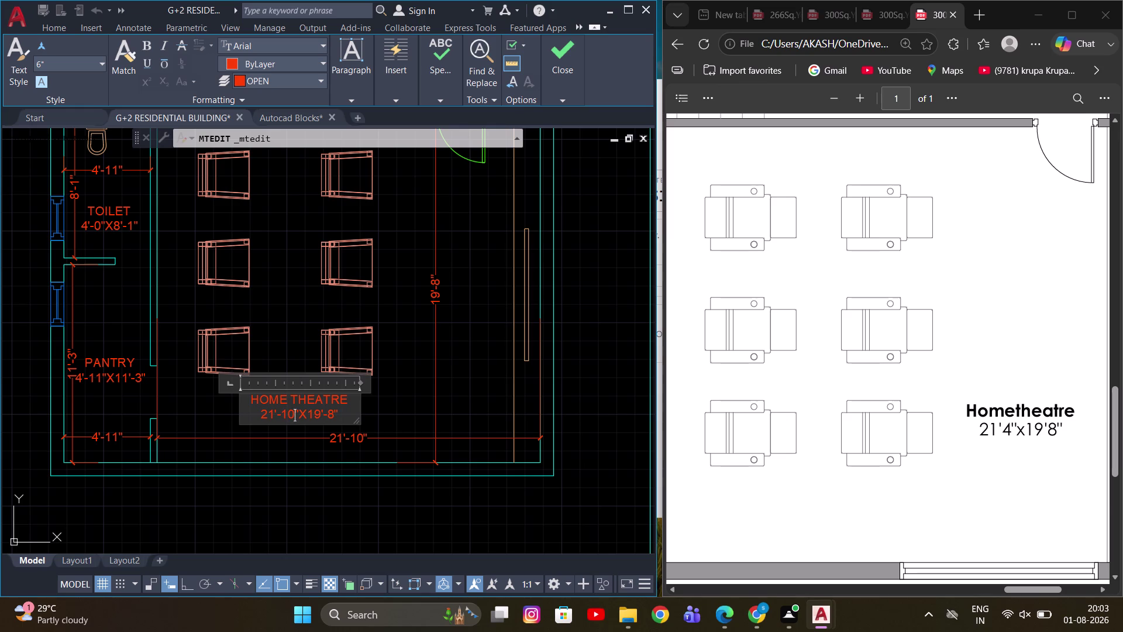
click(491, 335)
Select and erase two objects on the floor plan.
scroll(up, 3)
middle_drag(423, 476, 441, 413)
scroll(up, 3)
drag(506, 291, 396, 365)
click(378, 375)
scroll(down, 3)
key(e)
key(space)
scroll(down, 3)
middle_drag(376, 323, 403, 437)
scroll(up, 3)
scroll(up, 3)
middle_drag(394, 401, 392, 390)
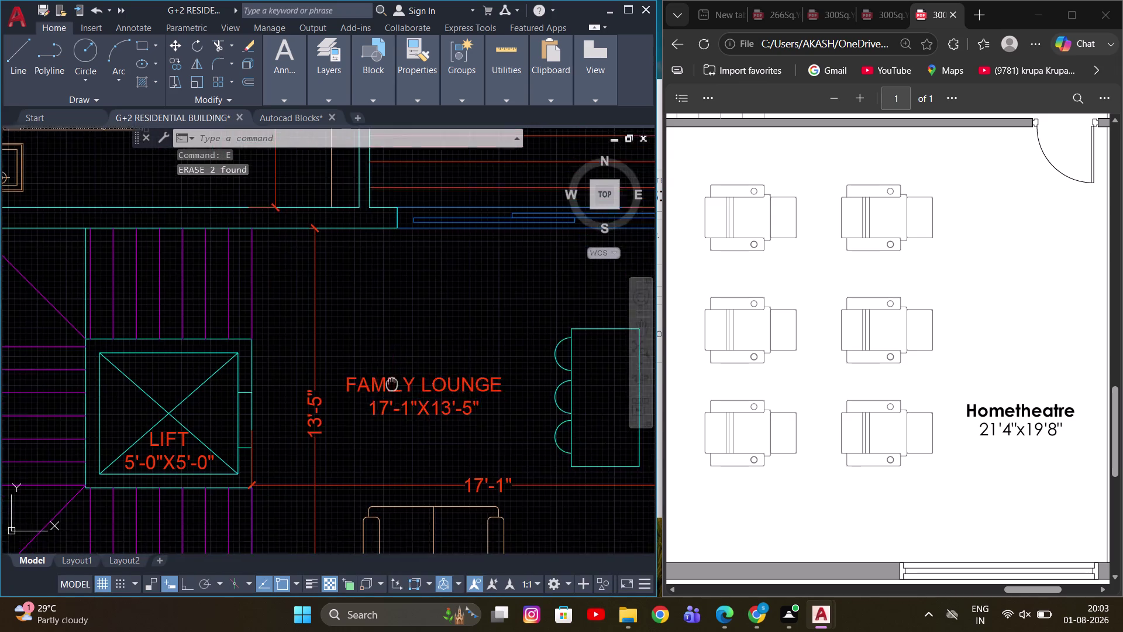
Frame the Family Lounge label and open it for text editing.
middle_drag(392, 389, 400, 288)
scroll(down, 3)
middle_drag(451, 353, 392, 363)
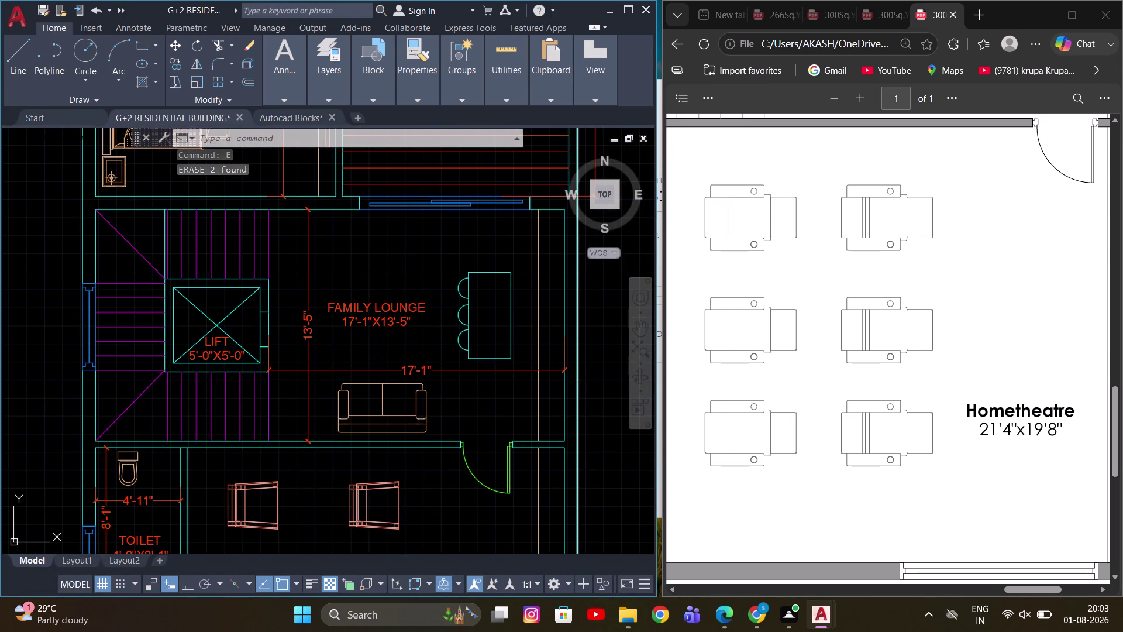
scroll(down, 3)
scroll(up, 3)
scroll(up, 3)
scroll(down, 3)
scroll(up, 3)
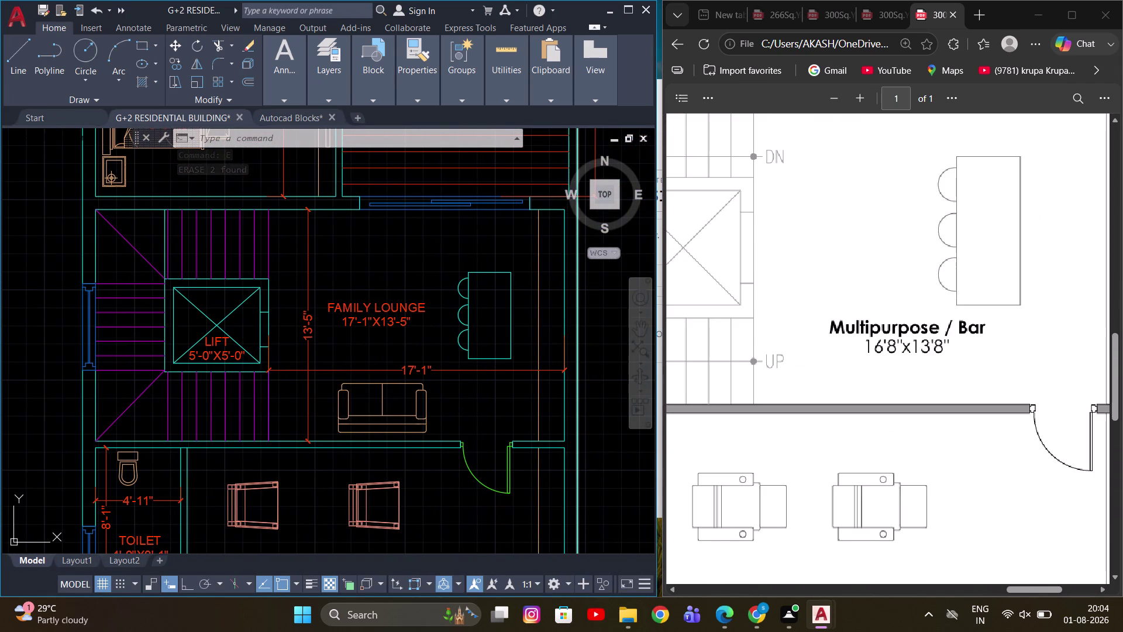
scroll(up, 3)
middle_drag(376, 312, 392, 299)
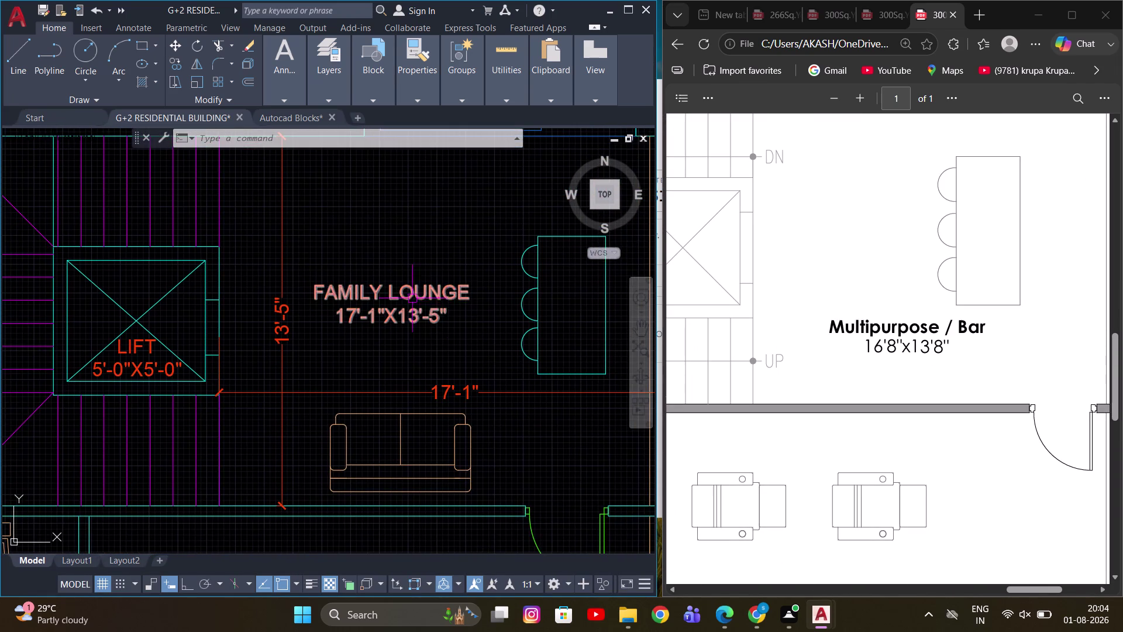
middle_drag(445, 299, 429, 311)
double_click(410, 304)
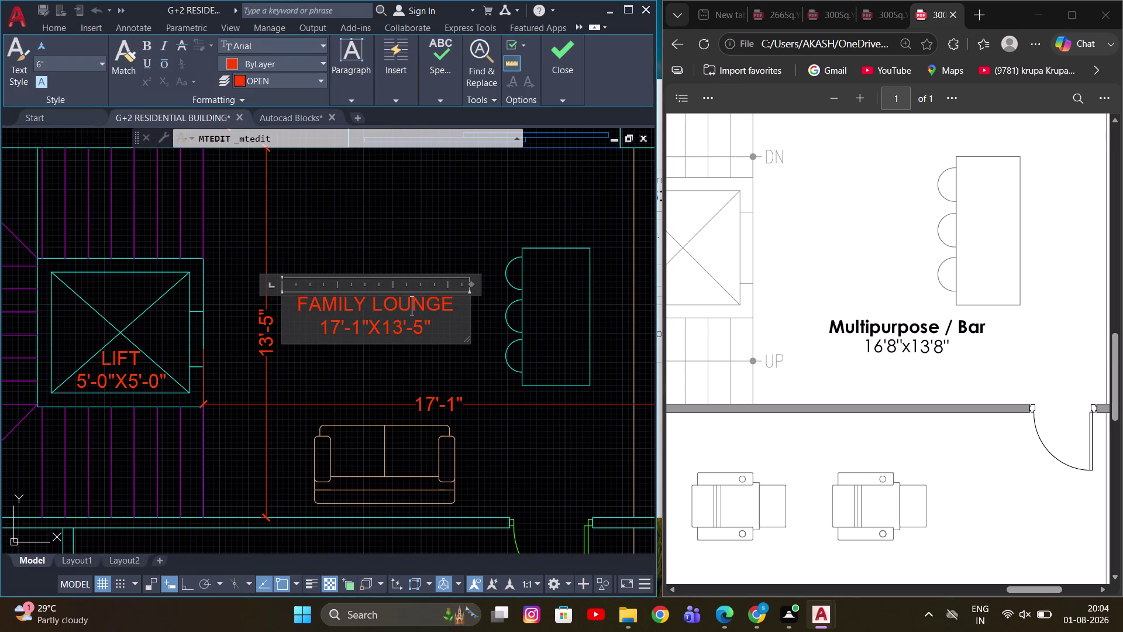
Replace the FAMILY LOUNGE name line with MULTIPURPOSE.
drag(454, 302, 288, 317)
text(MU)
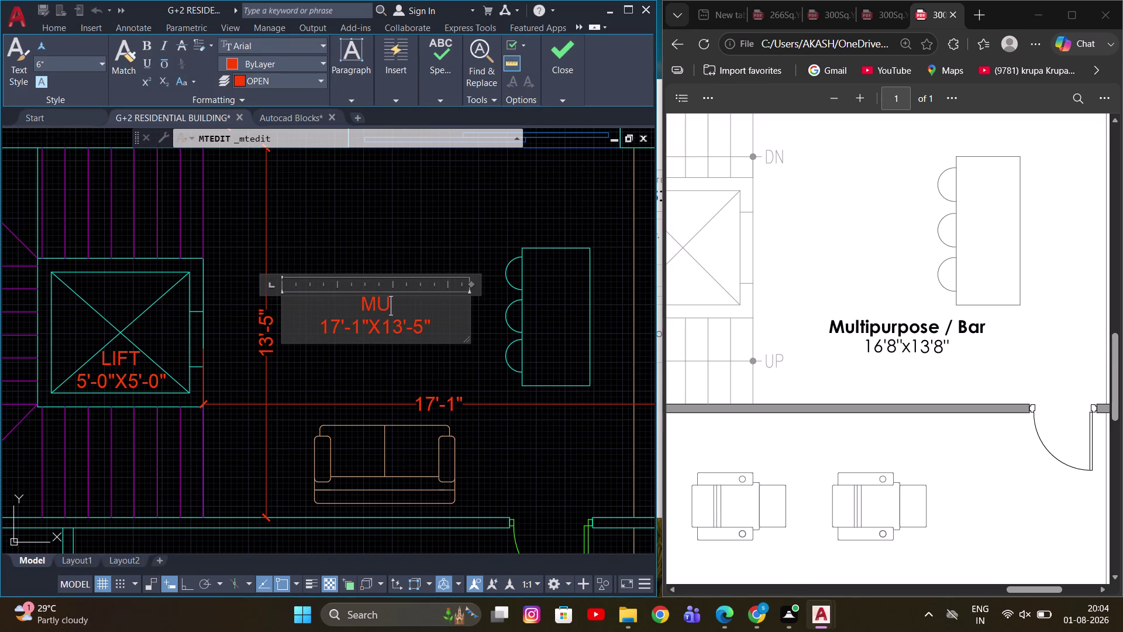
text(LR)
key(BackSpace)
text(TI)
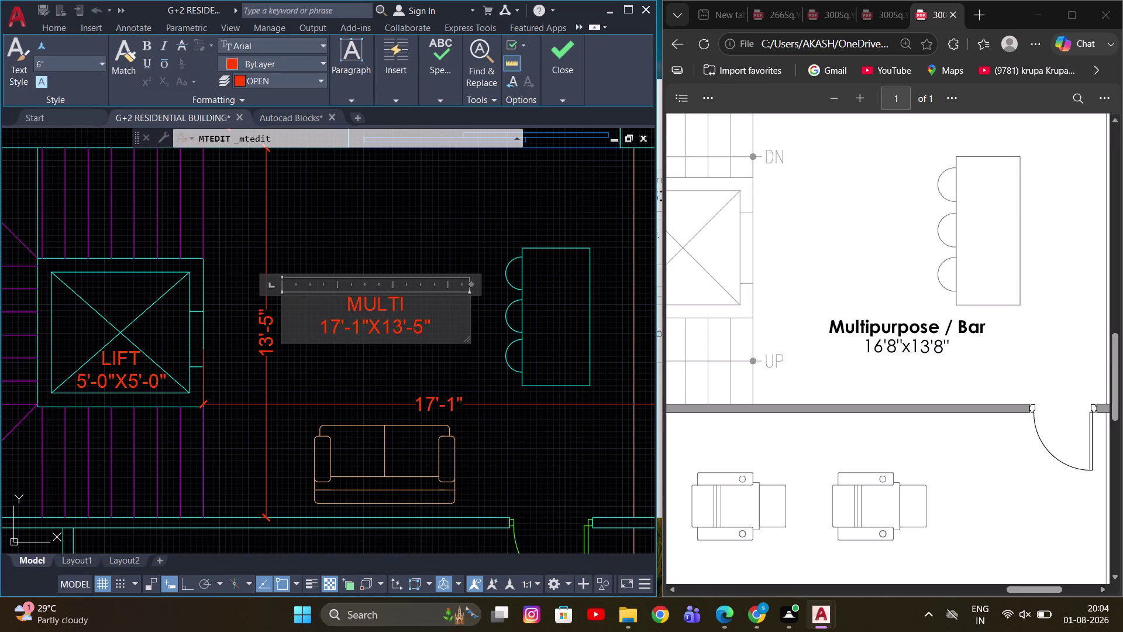
text(PUR)
text(PO)
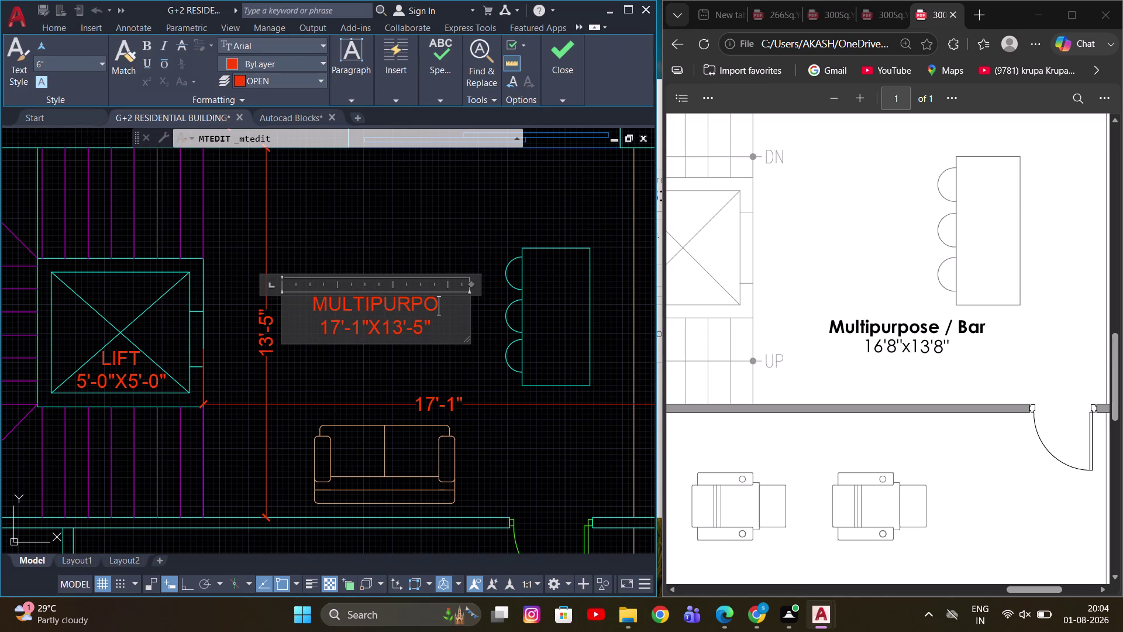
text(SE)
Pan around the home theatre room and close the label editor.
scroll(up, 3)
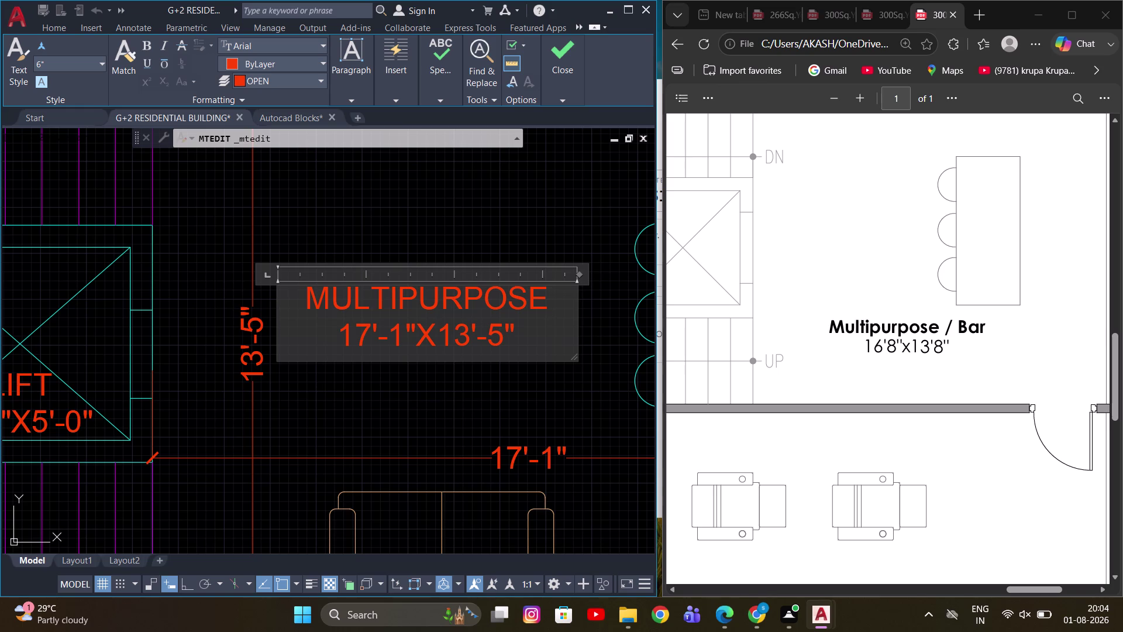
scroll(down, 3)
middle_drag(400, 449, 355, 216)
scroll(up, 3)
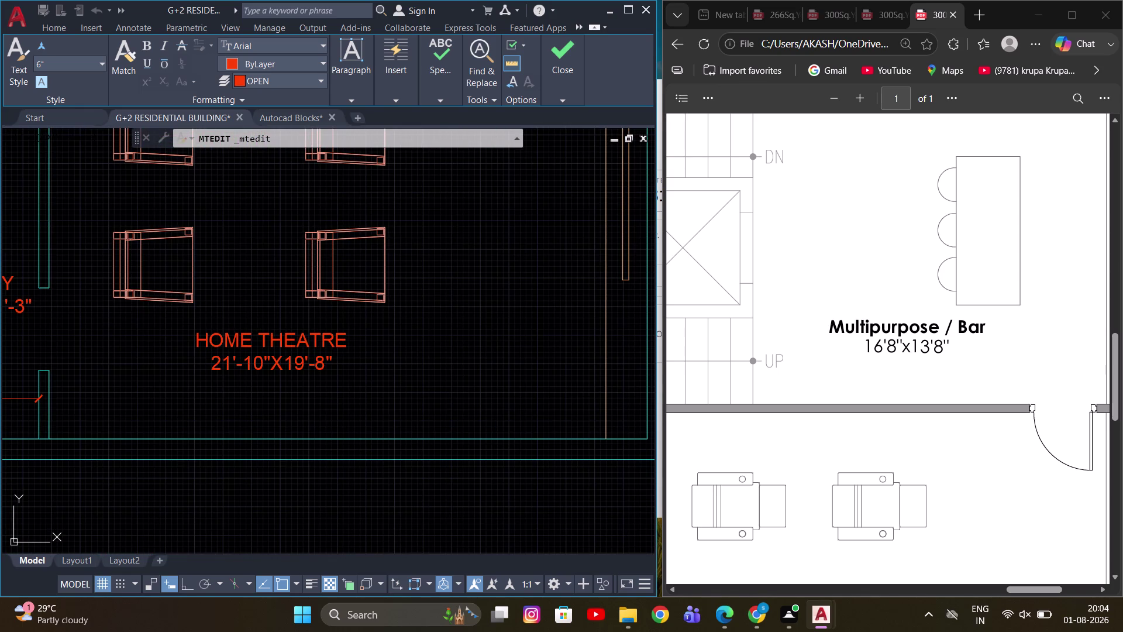
middle_drag(326, 355, 371, 375)
scroll(down, 3)
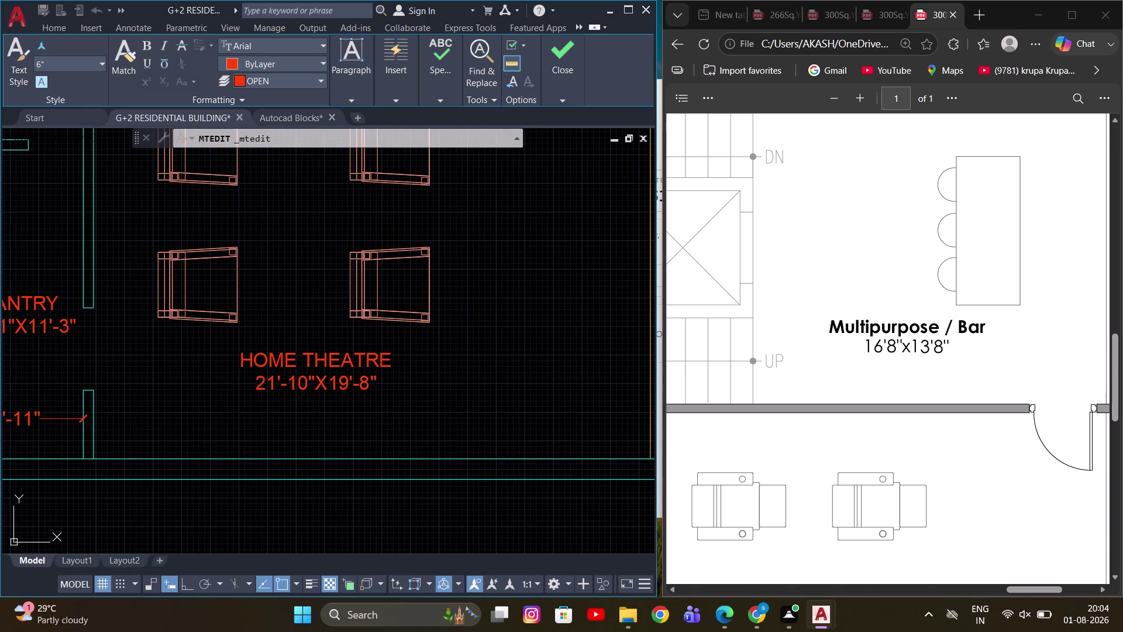
scroll(down, 3)
scroll(up, 3)
scroll(down, 3)
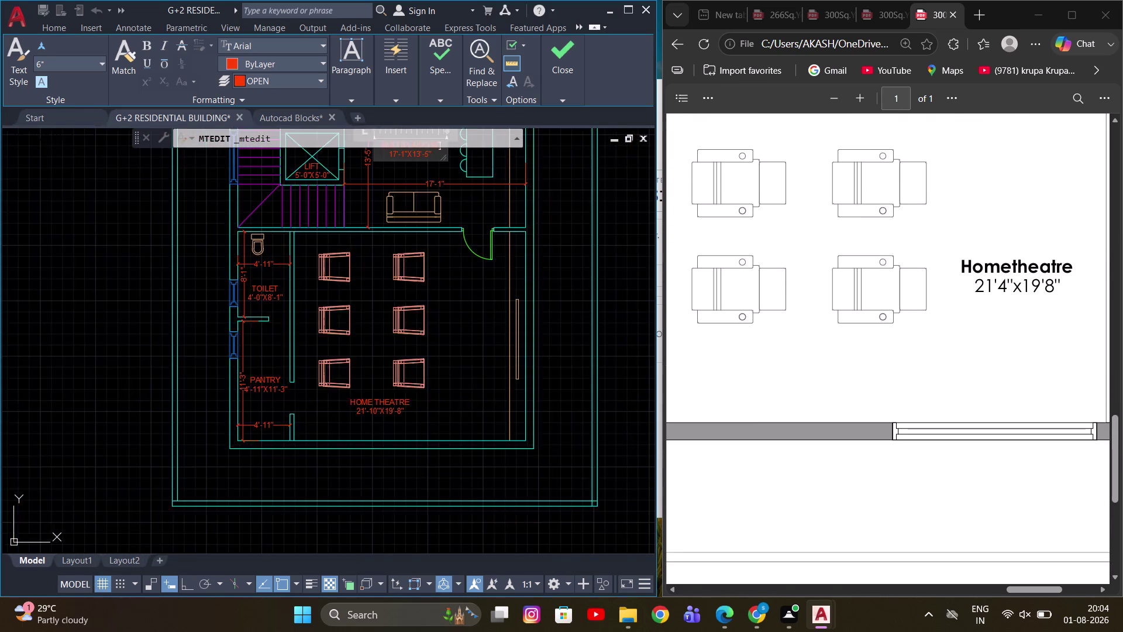
scroll(up, 3)
click(430, 412)
middle_drag(460, 416, 419, 360)
key(space)
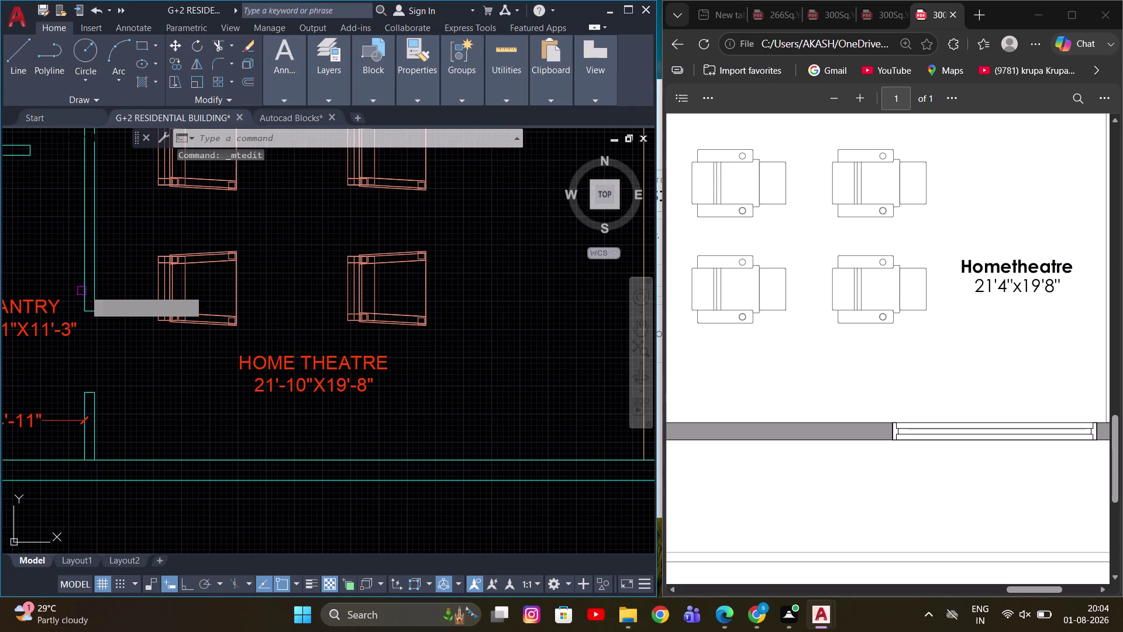
Add a 21'-10" linear dimension (DLI) along the Home Theatre bottom wall.
key(Escape)
key(d)
text(L)
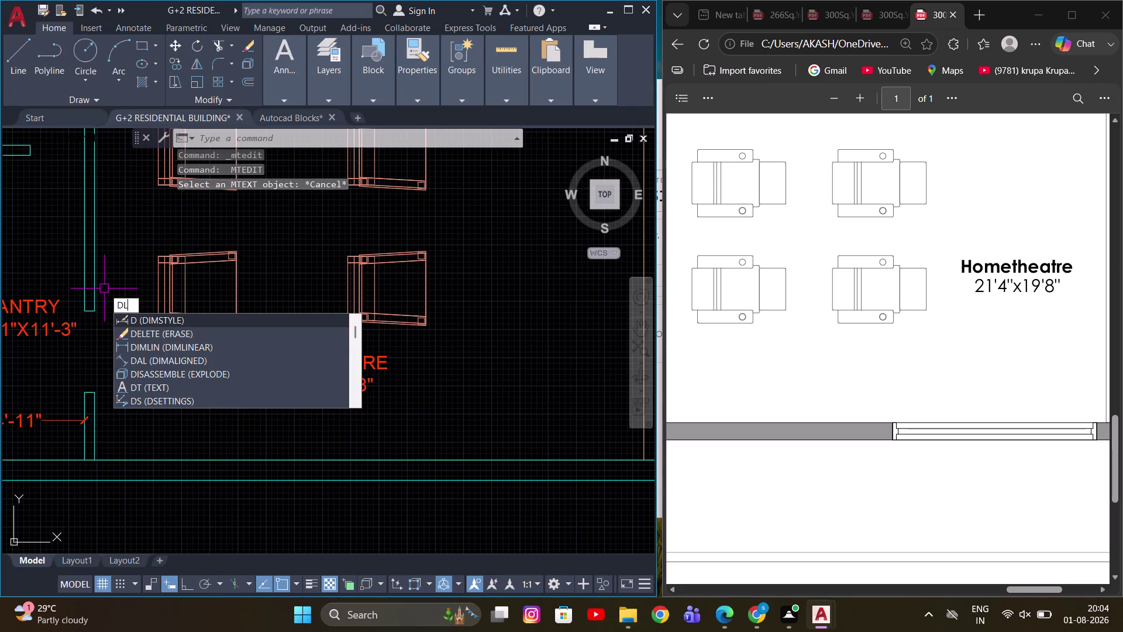
text(I)
key(space)
click(93, 301)
scroll(down, 3)
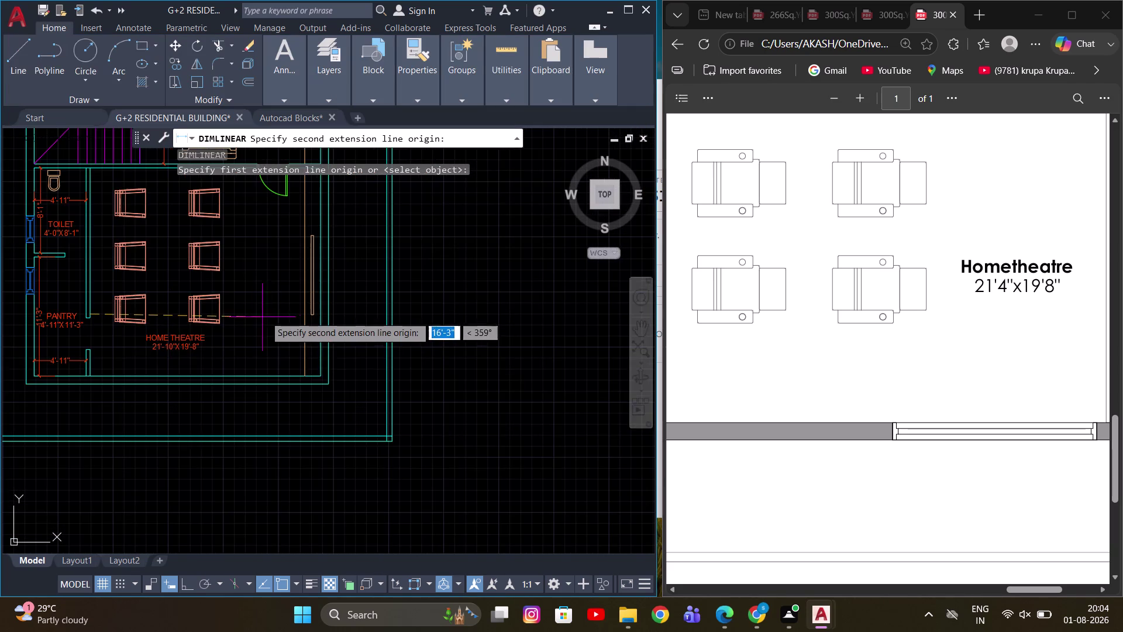
scroll(up, 3)
click(356, 313)
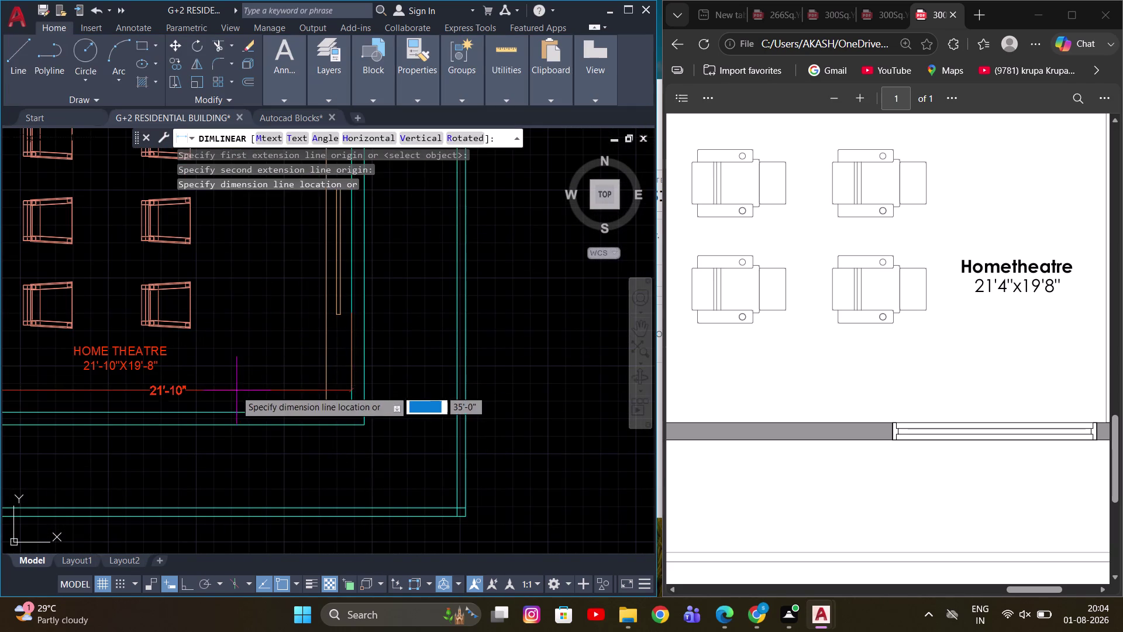
scroll(up, 3)
middle_drag(234, 391, 368, 389)
scroll(up, 3)
click(353, 387)
scroll(down, 3)
middle_drag(317, 320, 311, 378)
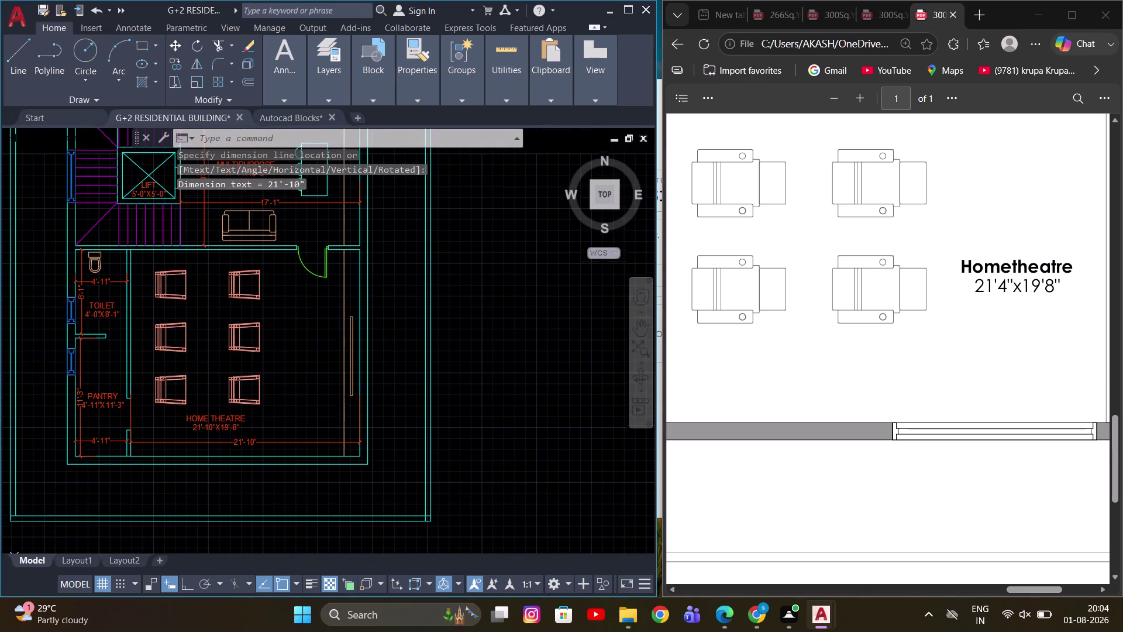
Select the Home Theatre width dimension and issue the E command.
key(Escape)
click(293, 436)
click(265, 445)
key(e)
key(space)
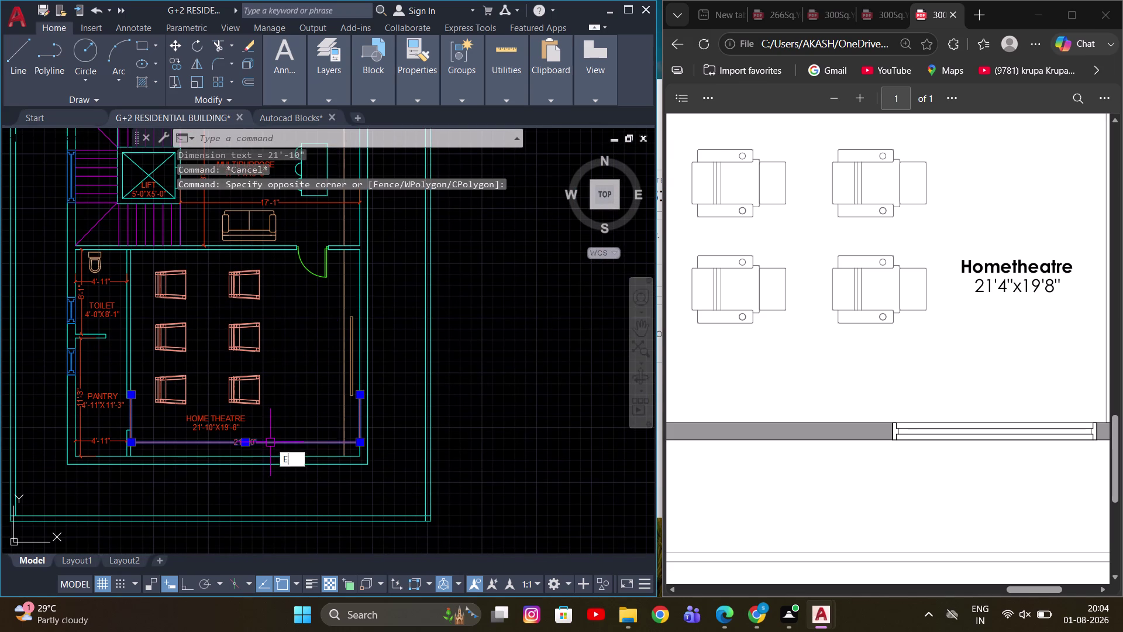
scroll(down, 3)
middle_drag(285, 361, 290, 440)
Restart the linear dimension command over the upper rooms, then cancel it.
key(d)
key(l)
key(i)
key(space)
scroll(up, 3)
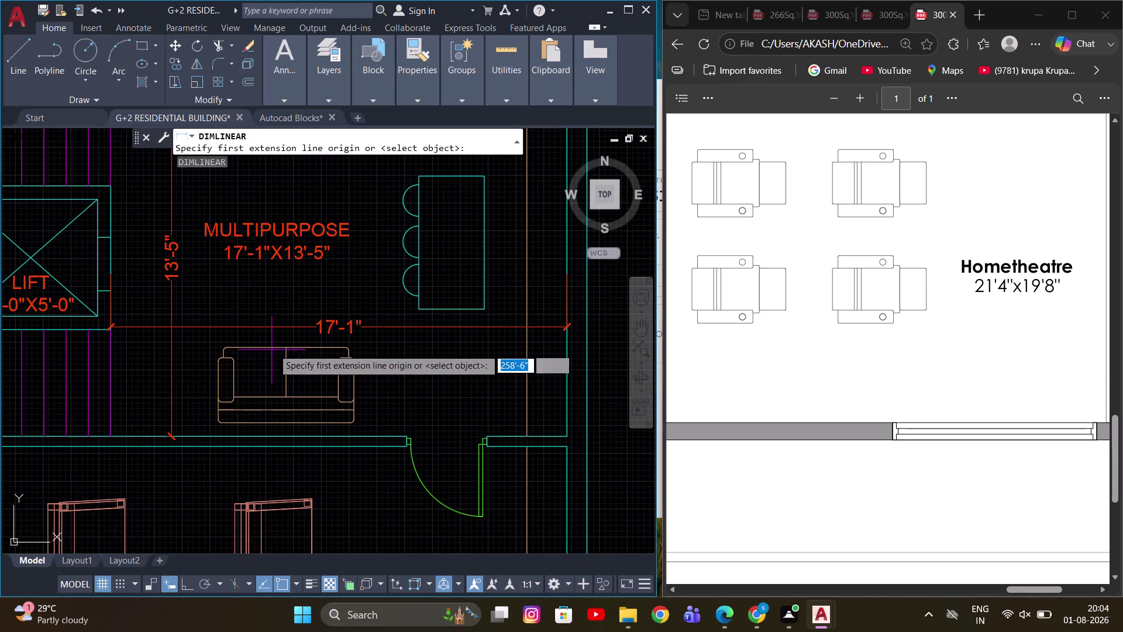
scroll(down, 3)
middle_drag(332, 299, 399, 326)
scroll(up, 3)
middle_drag(369, 281, 382, 387)
key(Escape)
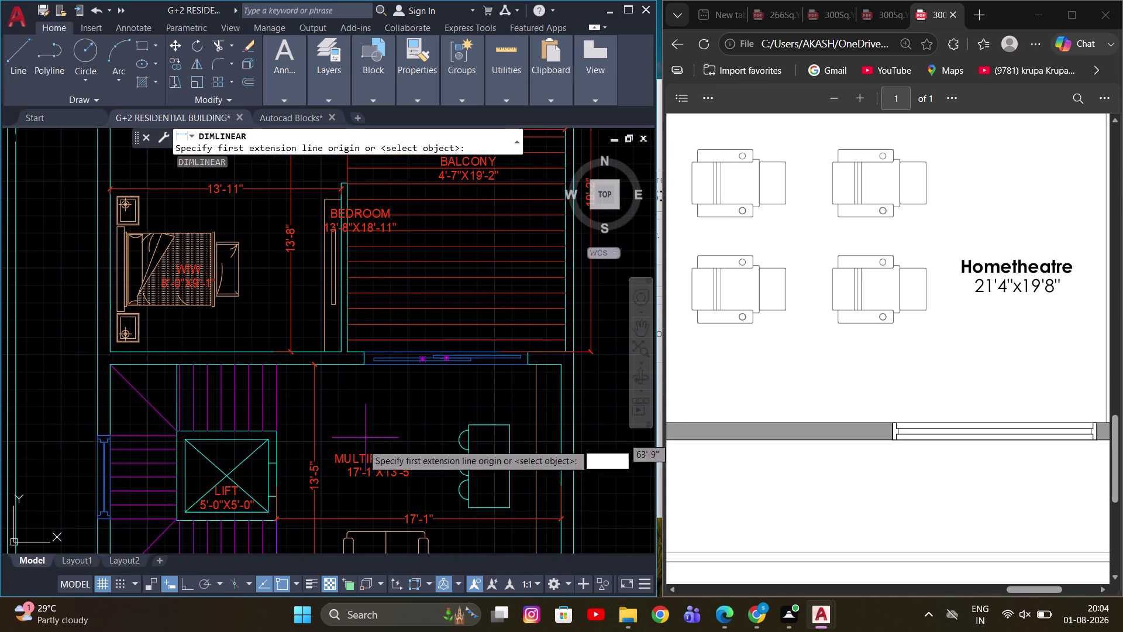
middle_drag(336, 442, 323, 348)
key(Escape)
Open the MULTIPURPOSE label and change its second size value to 13'-5".
scroll(up, 3)
double_click(349, 377)
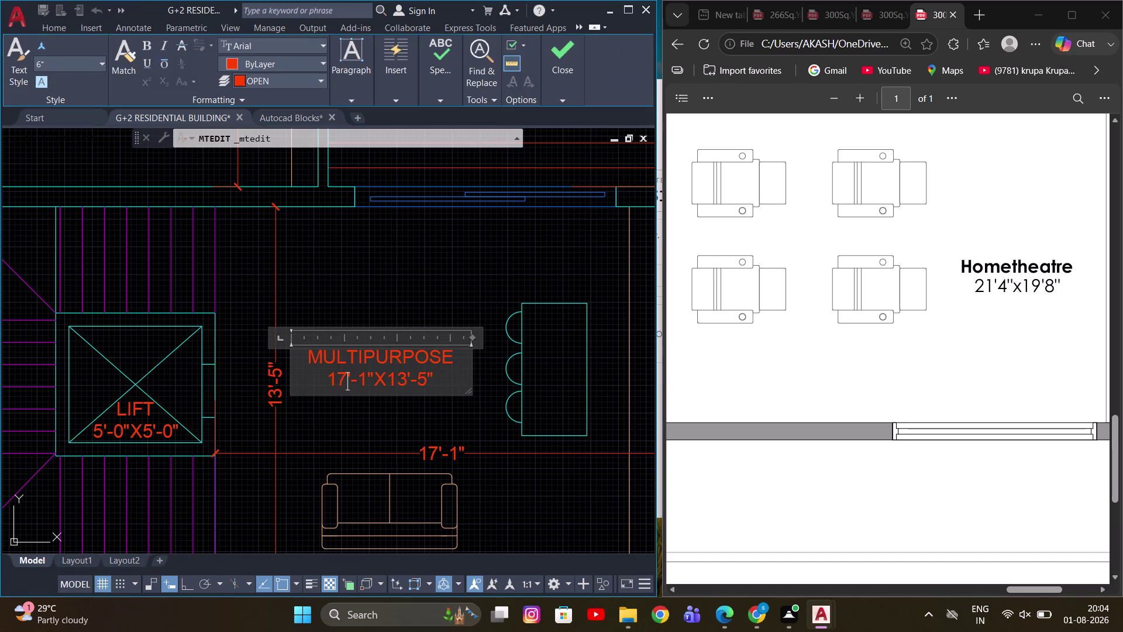
click(341, 381)
key(Right)
key(BackSpace)
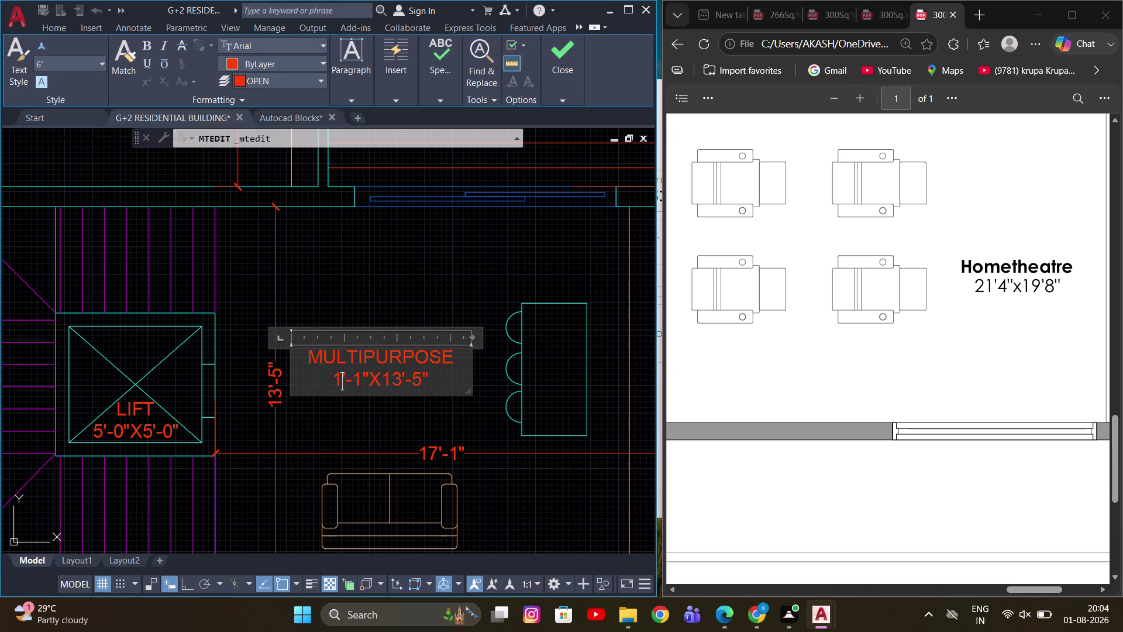
key(3)
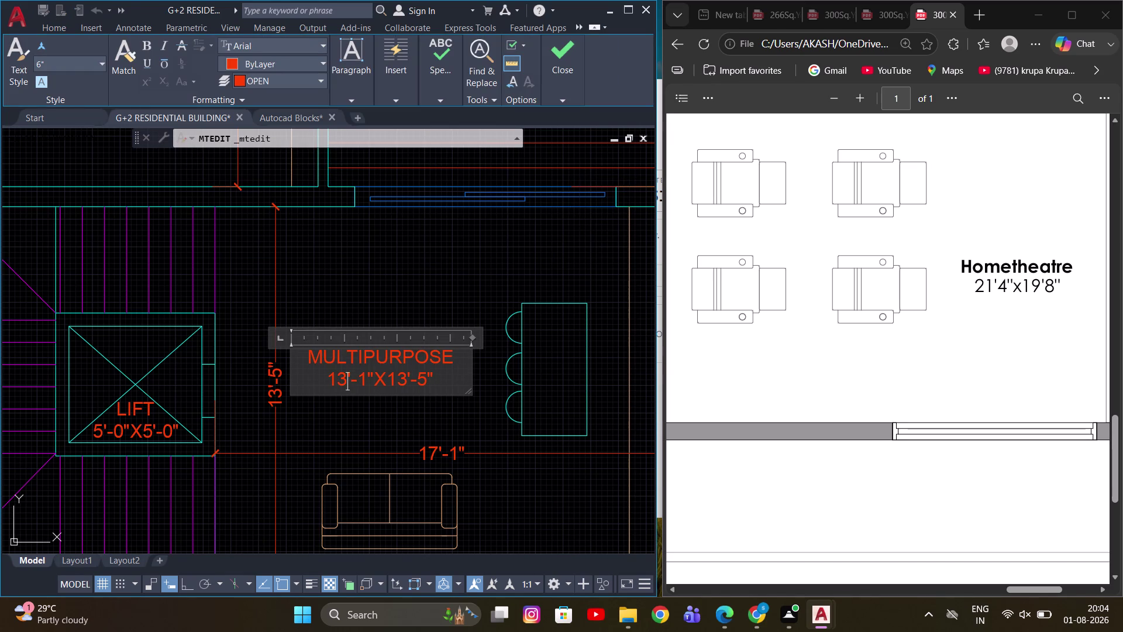
click(365, 382)
key(BackSpace)
key(5)
scroll(up, 3)
scroll(down, 3)
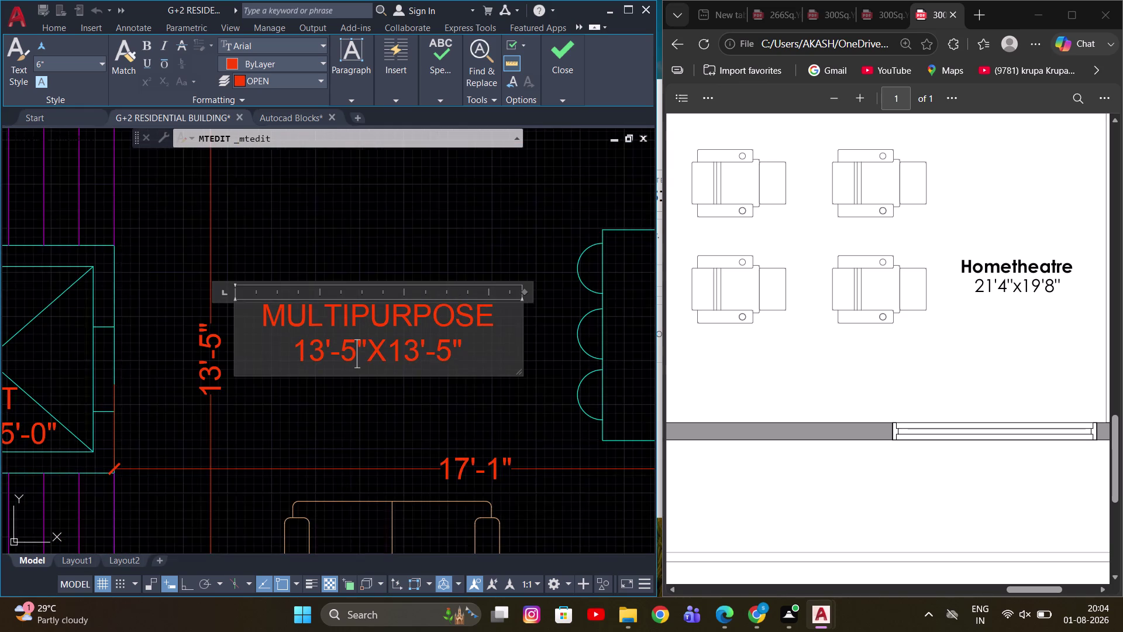
Fix the remaining size digits so the label reads 17'-1"X13'-5", then close the editor.
middle_drag(410, 396, 365, 358)
scroll(down, 3)
scroll(up, 3)
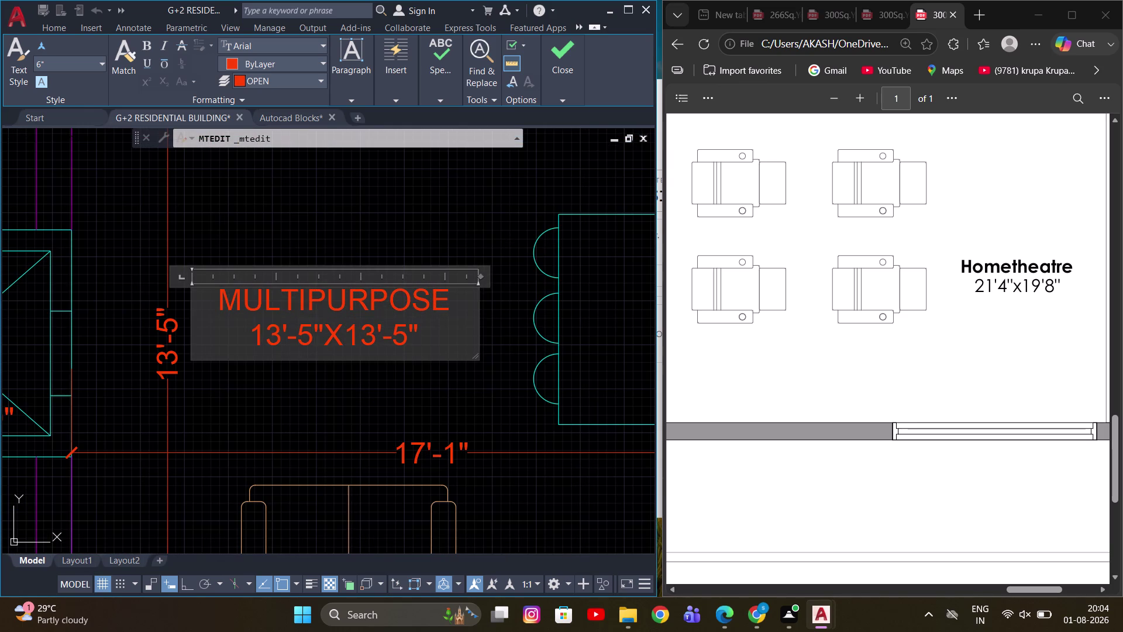
click(372, 337)
key(BackSpace)
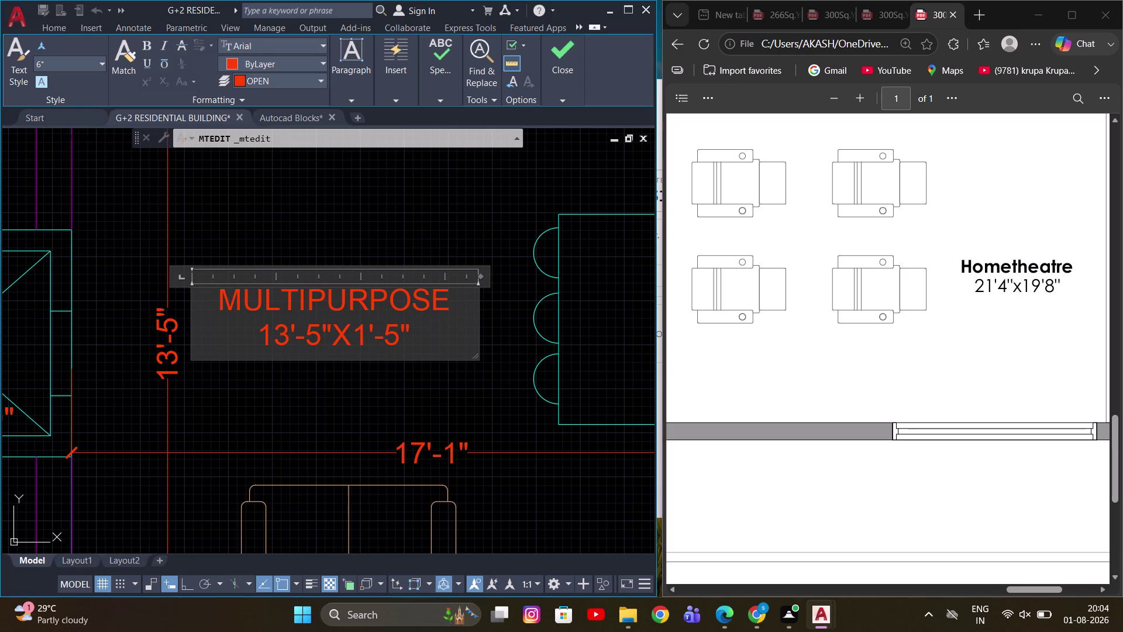
click(286, 336)
key(BackSpace)
key(7)
click(317, 327)
key(BackSpace)
key(1)
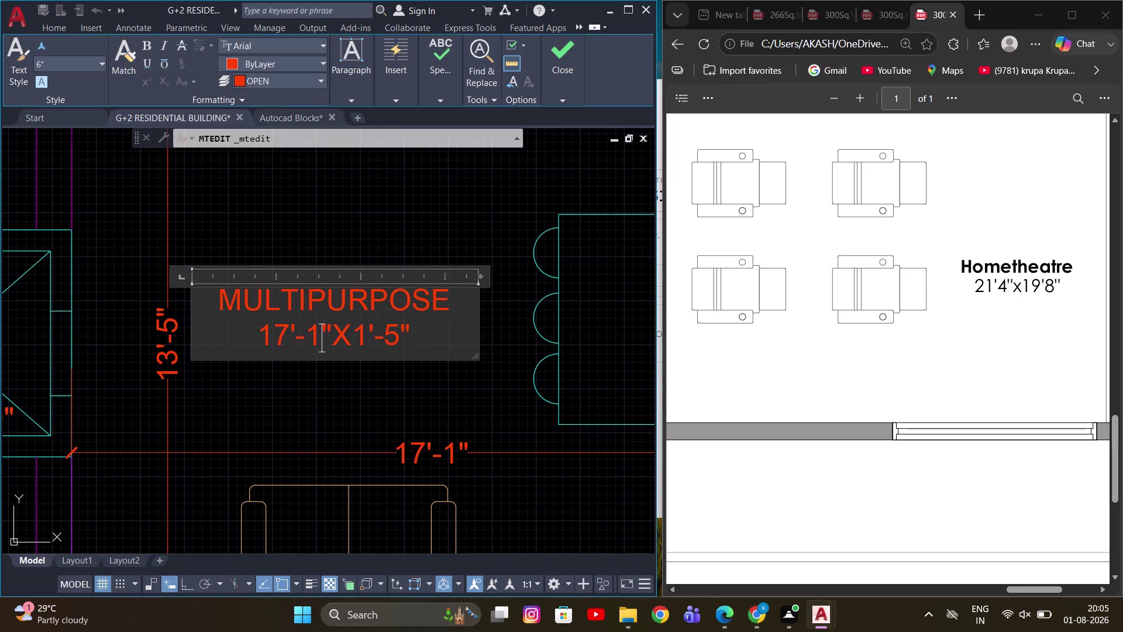
click(368, 338)
key(7)
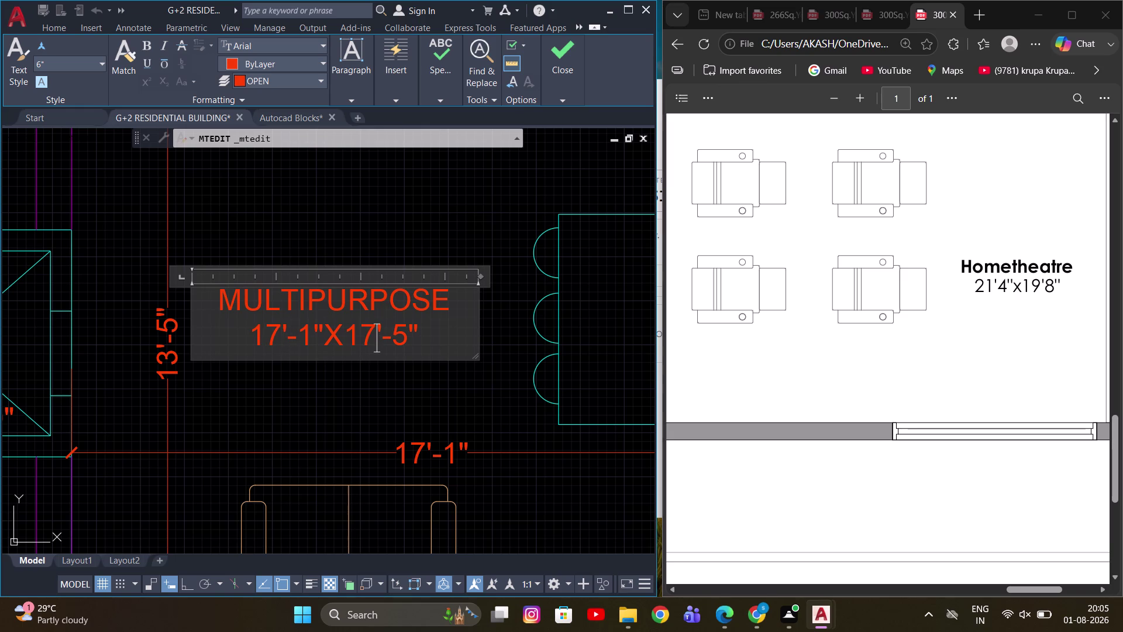
key(BackSpace)
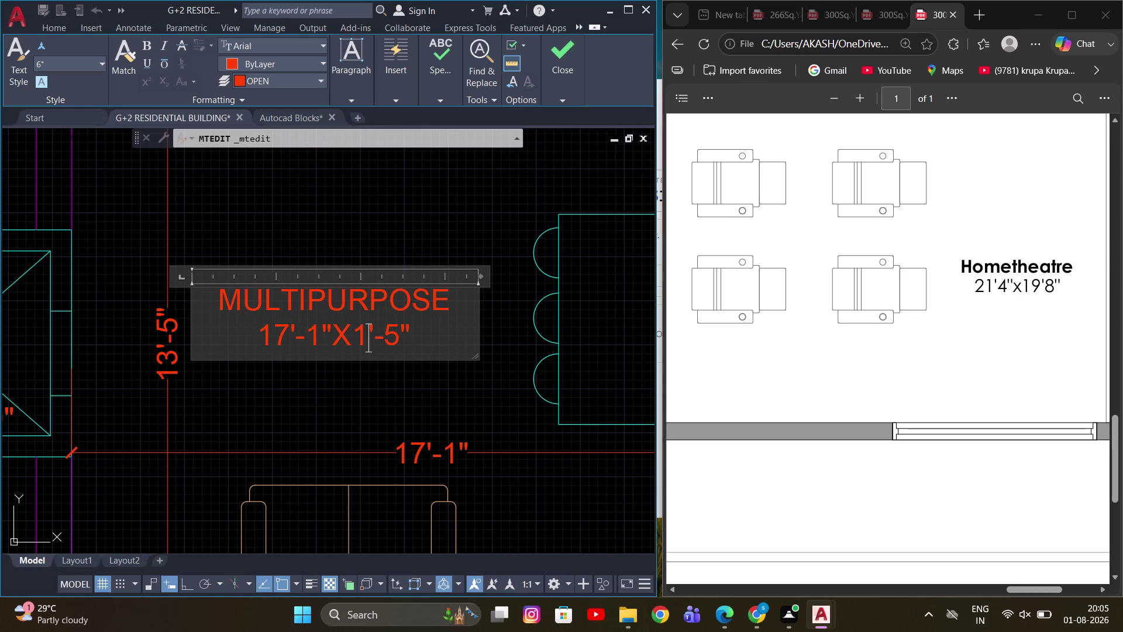
key(3)
click(467, 402)
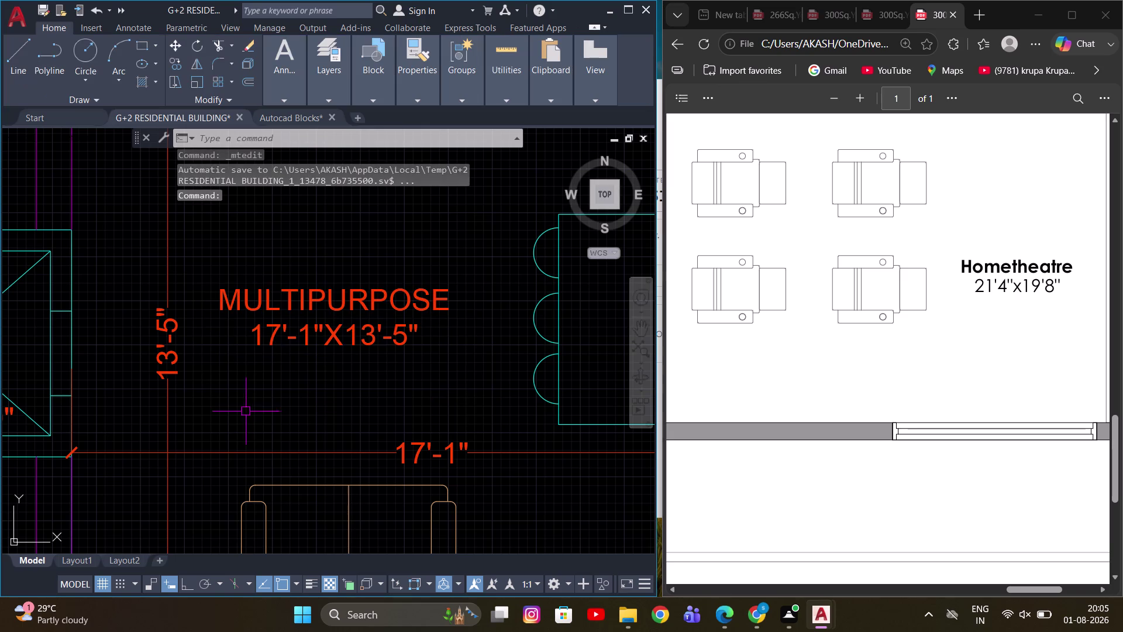
Erase two unwanted objects near the lift area.
middle_drag(244, 411, 451, 337)
drag(409, 337, 371, 390)
click(365, 393)
right_click(416, 328)
click(457, 350)
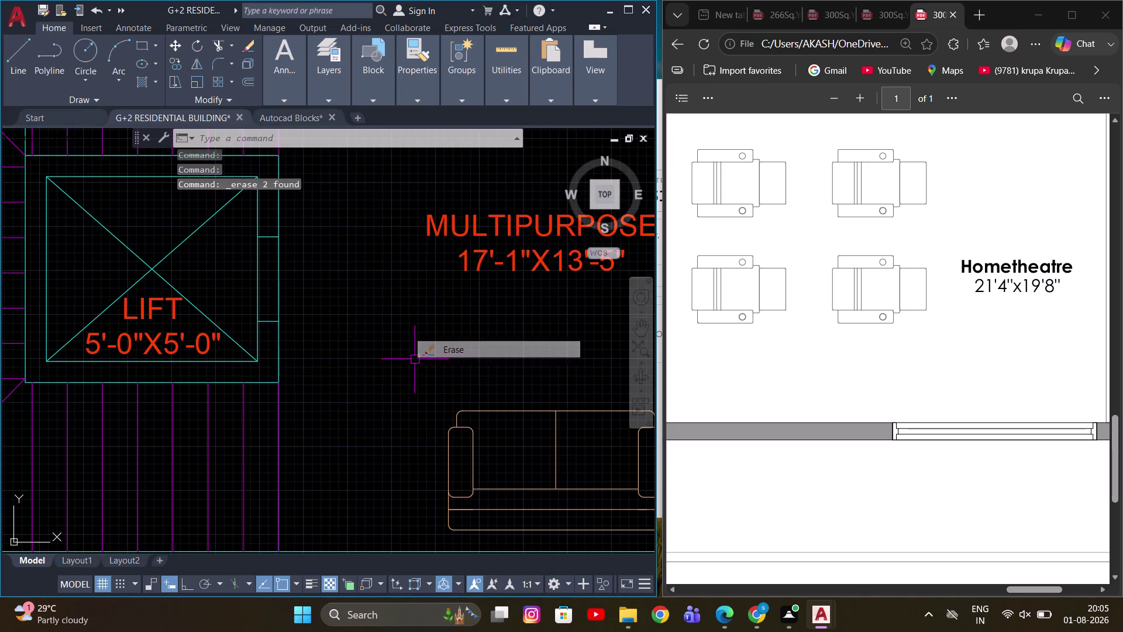
Move the BEDROOM 13'-8"X18'-11" label above the bed.
scroll(down, 3)
middle_drag(382, 312, 425, 439)
scroll(up, 3)
middle_drag(413, 333, 513, 317)
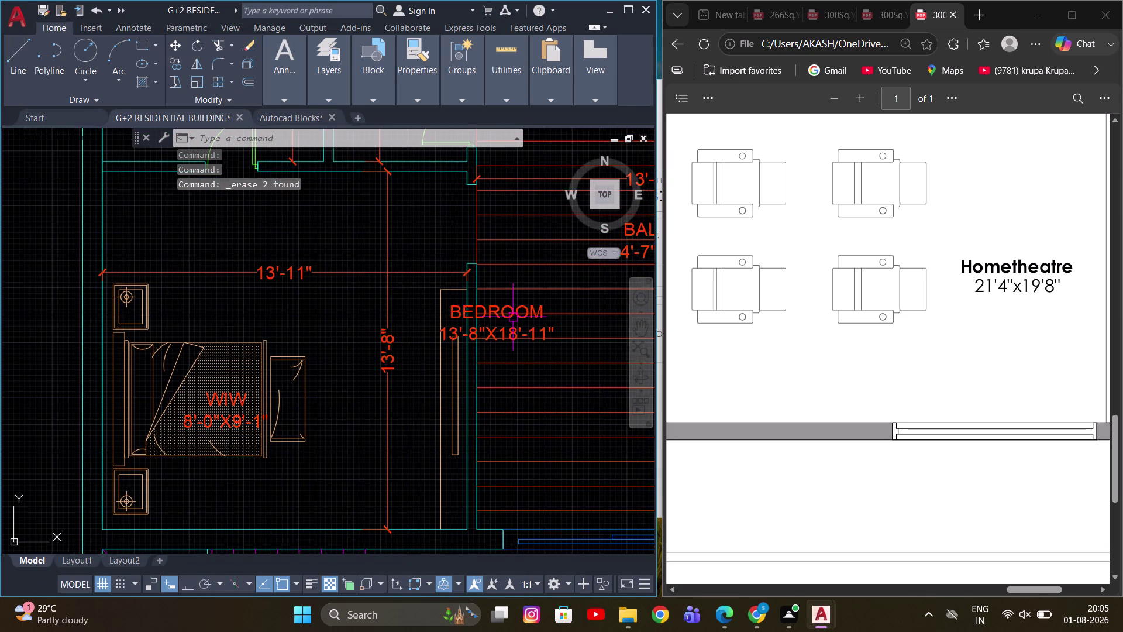
click(514, 314)
drag(407, 304, 385, 305)
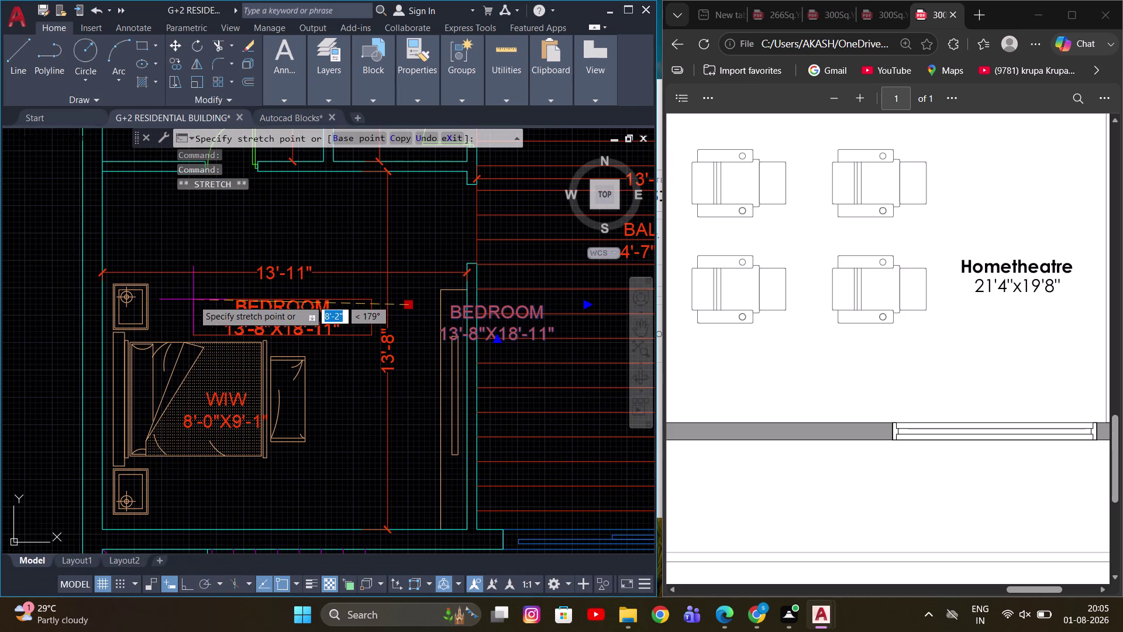
click(193, 299)
middle_drag(300, 312, 361, 312)
scroll(up, 3)
scroll(down, 3)
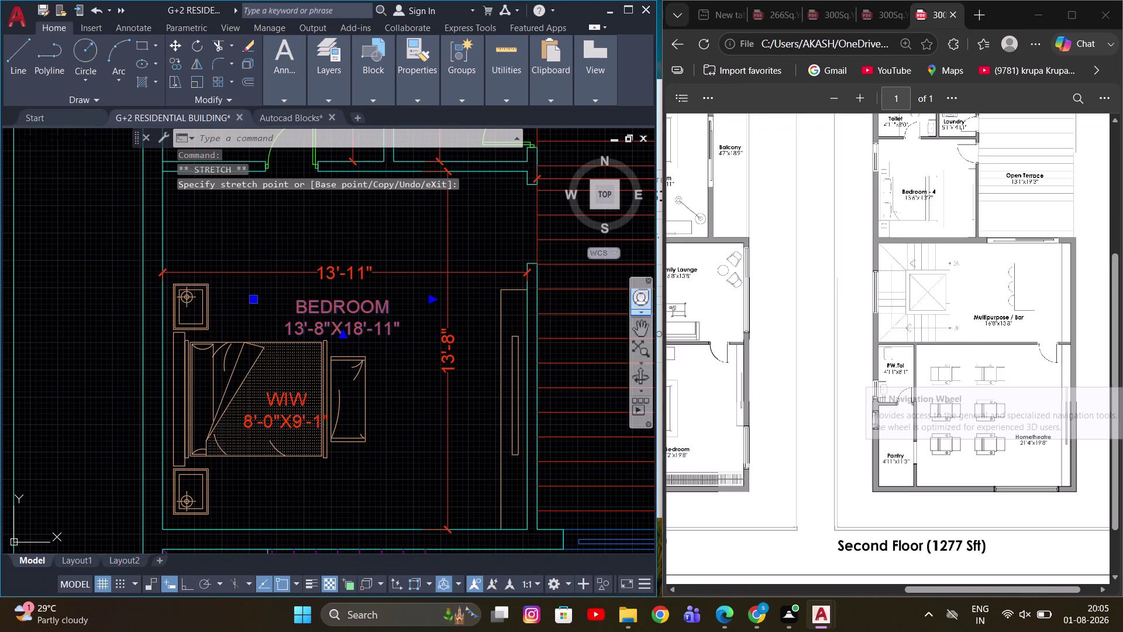
scroll(up, 3)
scroll(up, 3)
scroll(up, 3)
middle_click(376, 349)
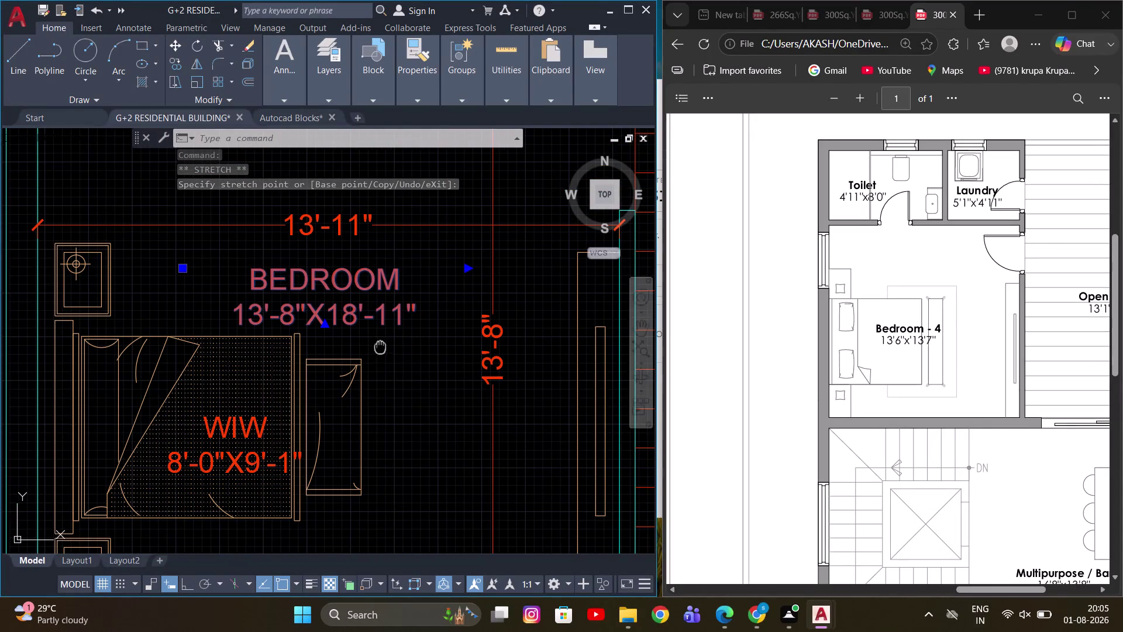
key(Escape)
Open the BEDROOM label and change its first size value to 13'-11".
double_click(283, 278)
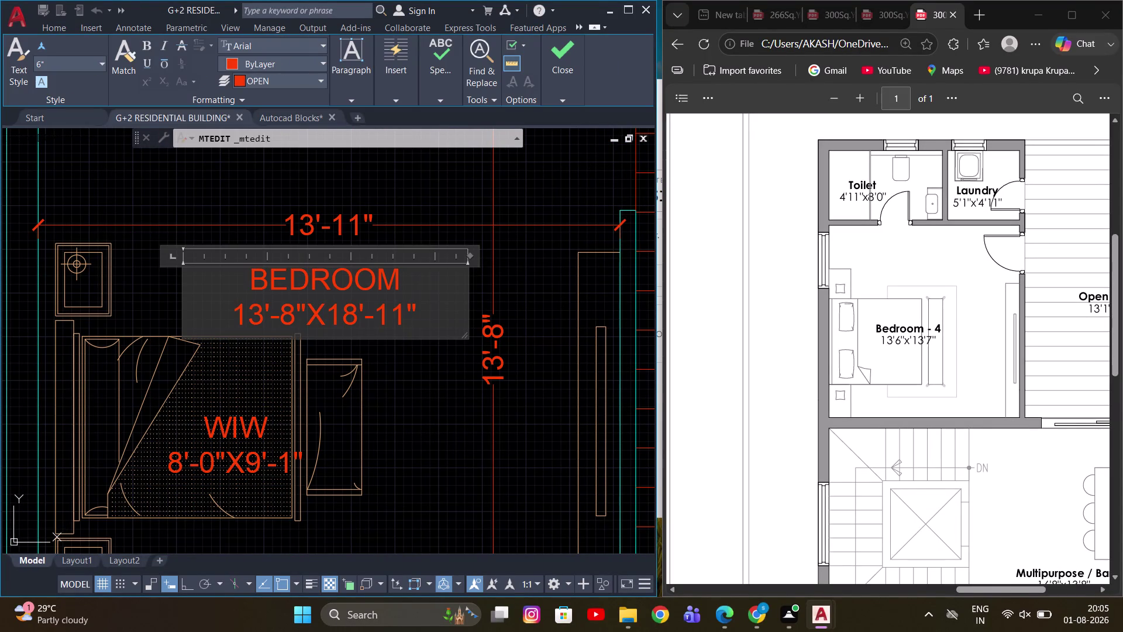
scroll(down, 3)
scroll(up, 3)
middle_drag(417, 338, 350, 422)
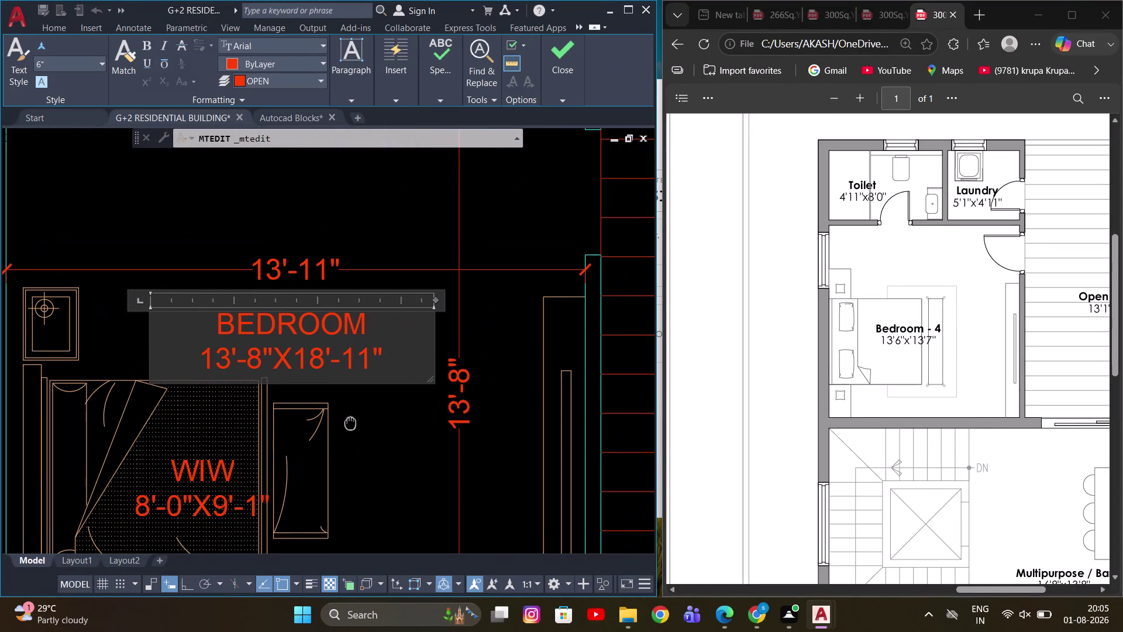
middle_drag(351, 421, 353, 422)
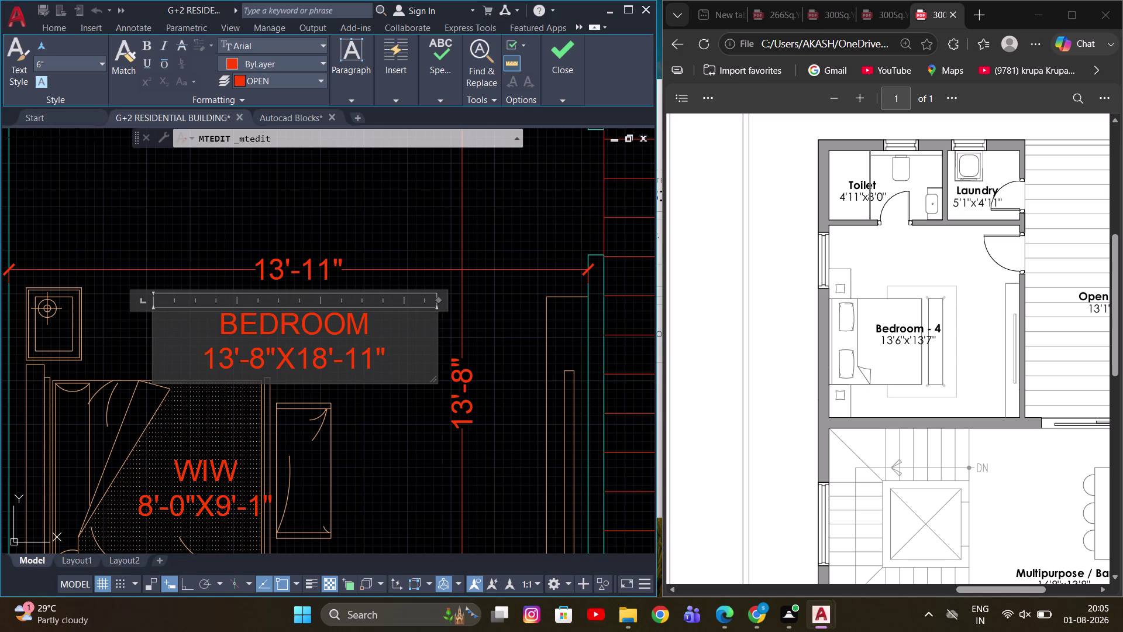
click(256, 356)
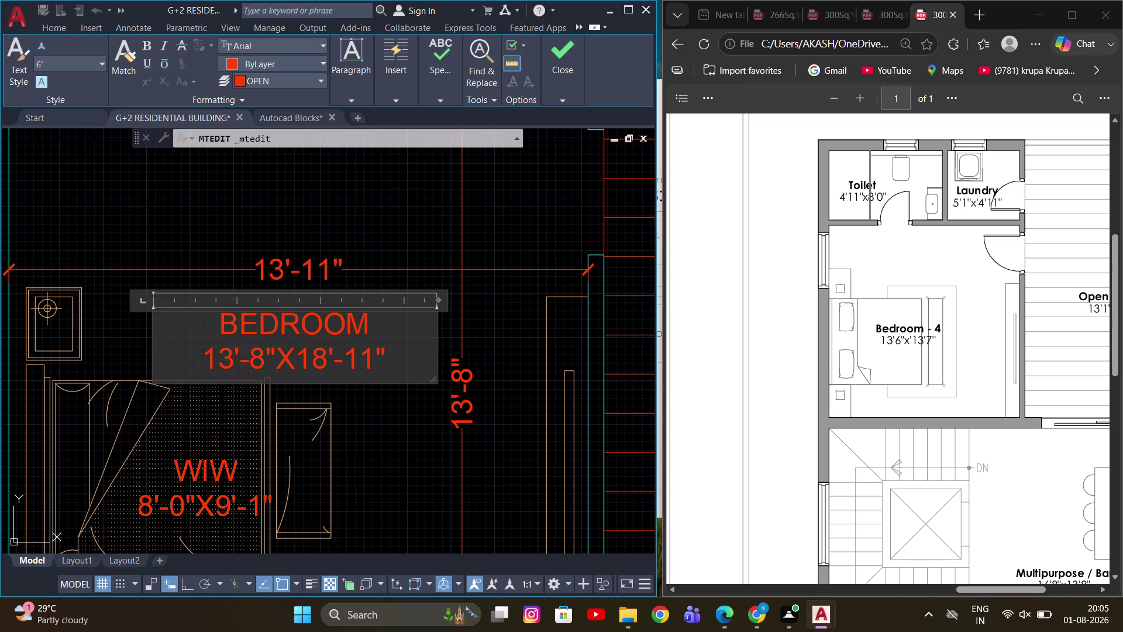
click(259, 353)
key(BackSpace)
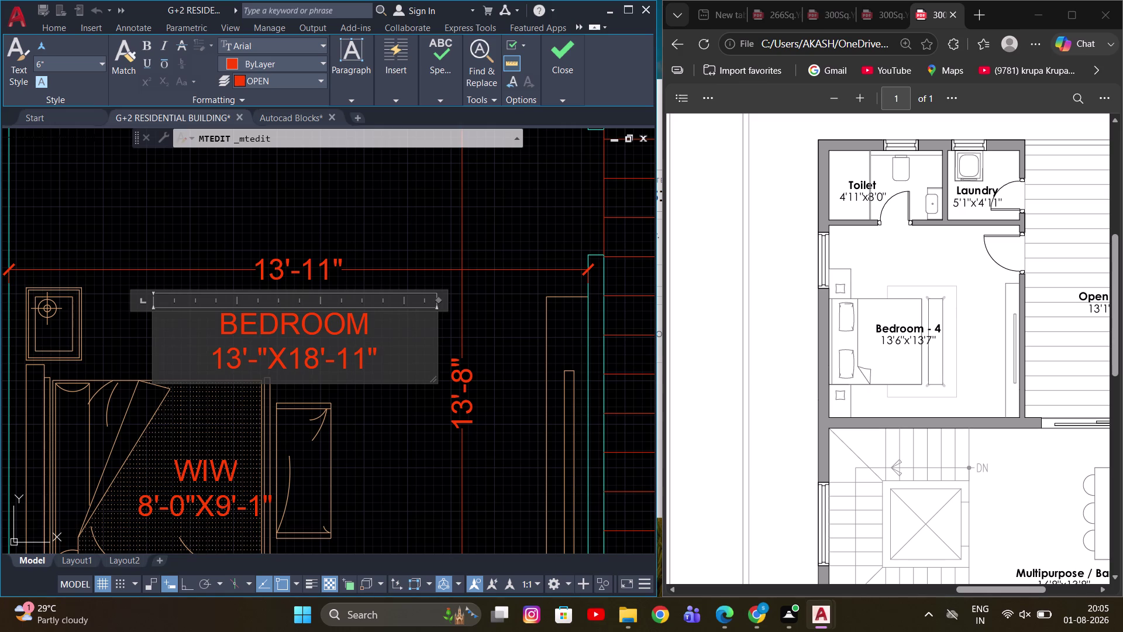
key(1)
key(1)
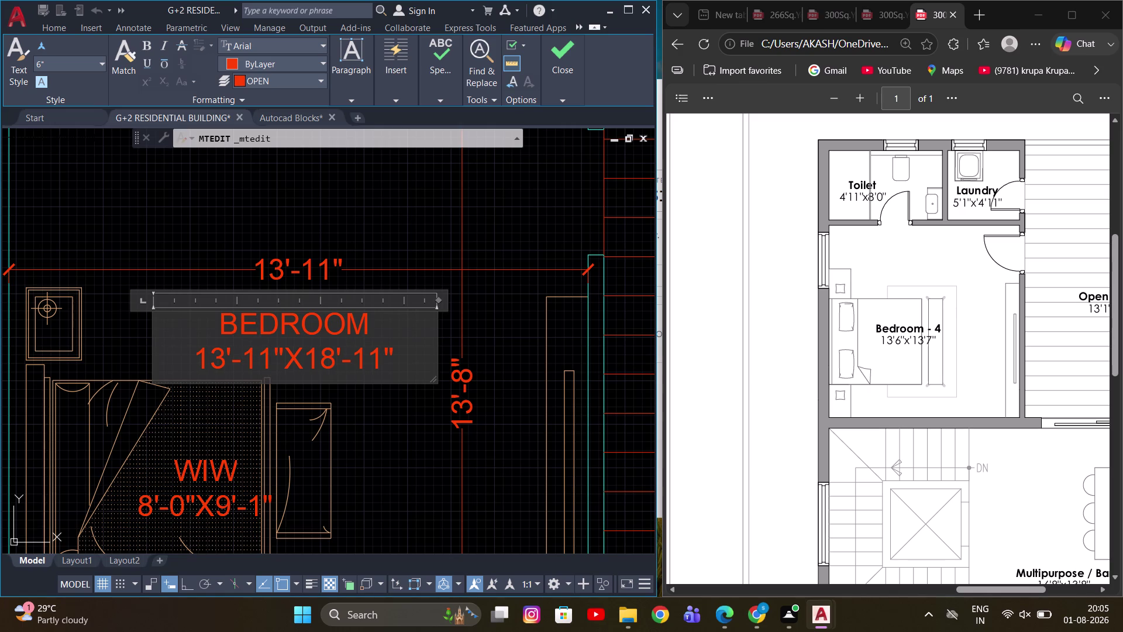
Change the second size value to 13'-8" and close the text editor.
click(336, 362)
key(BackSpace)
key(8)
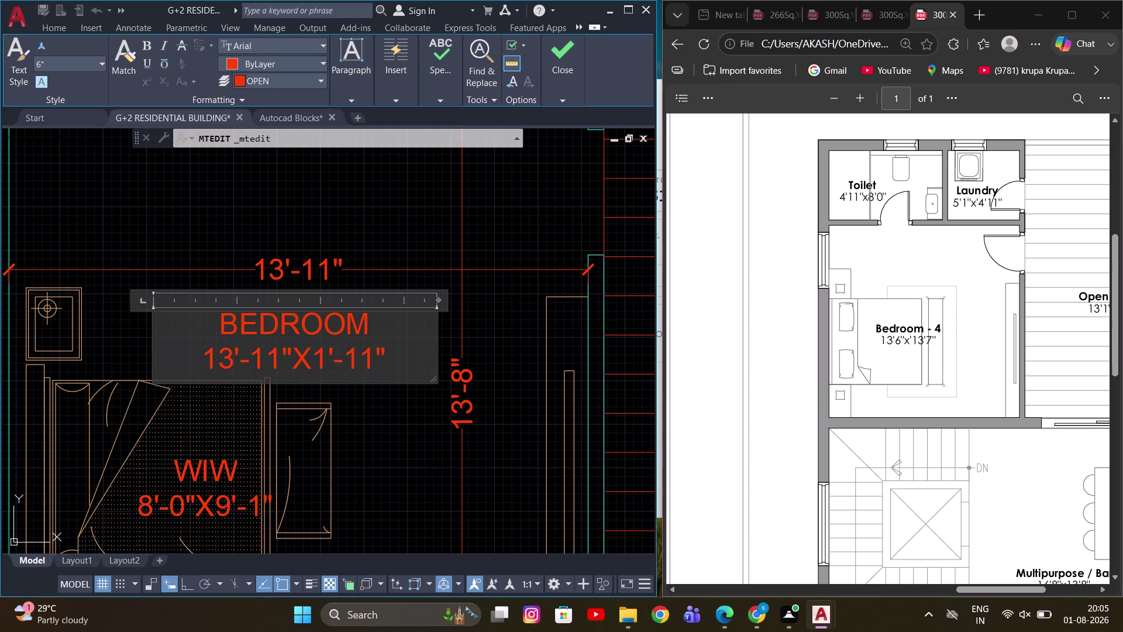
key(BackSpace)
key(3)
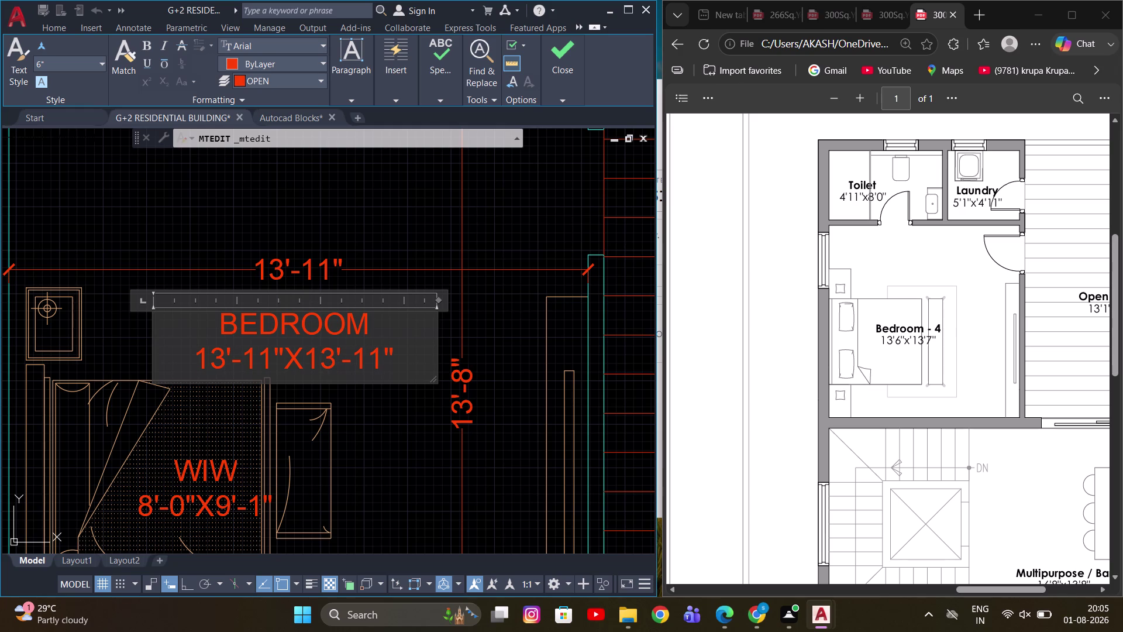
click(380, 357)
key(BackSpace)
key(BackSpace)
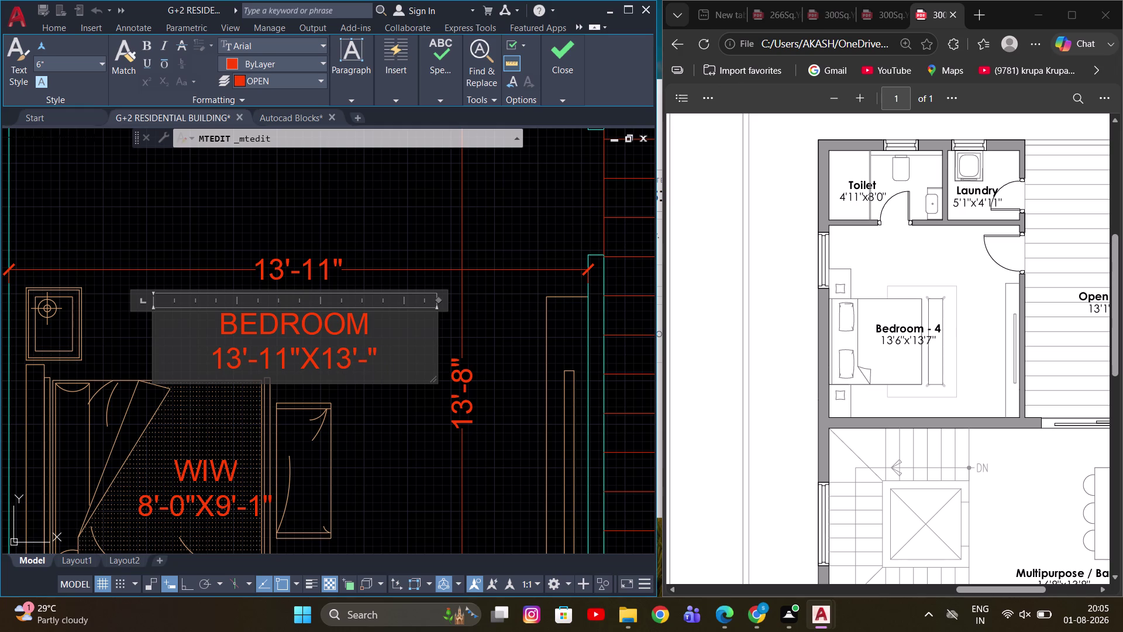
key(8)
click(403, 221)
scroll(down, 3)
scroll(down, 3)
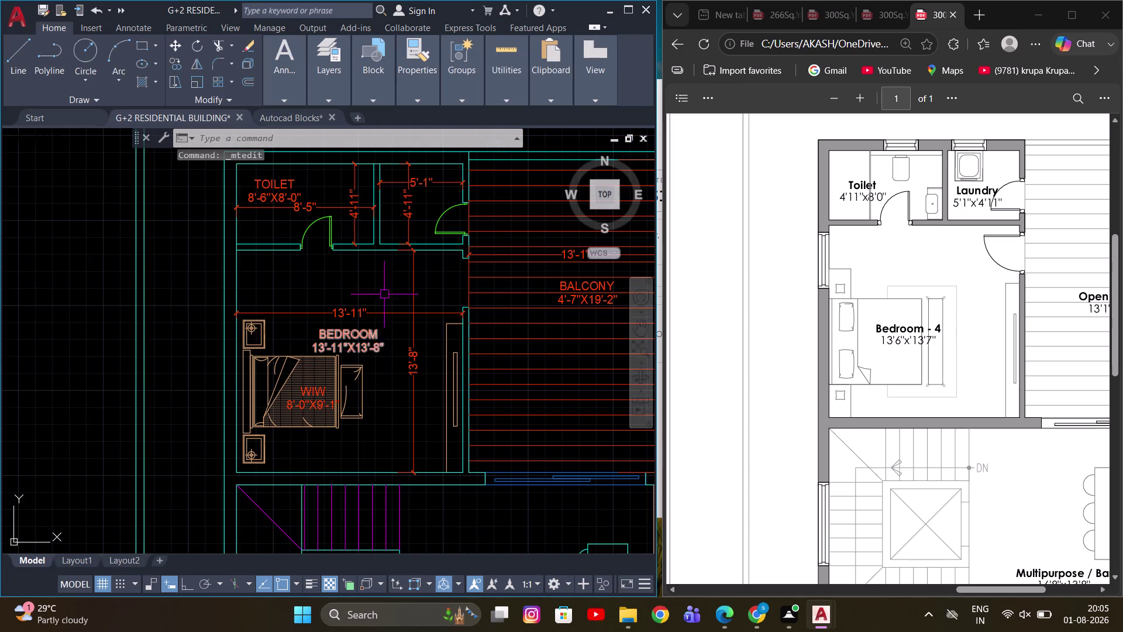
Open the TOILET label and start editing its first size value.
middle_drag(394, 264, 417, 358)
scroll(up, 3)
scroll(up, 3)
middle_drag(276, 301, 313, 274)
scroll(down, 3)
scroll(up, 3)
scroll(up, 3)
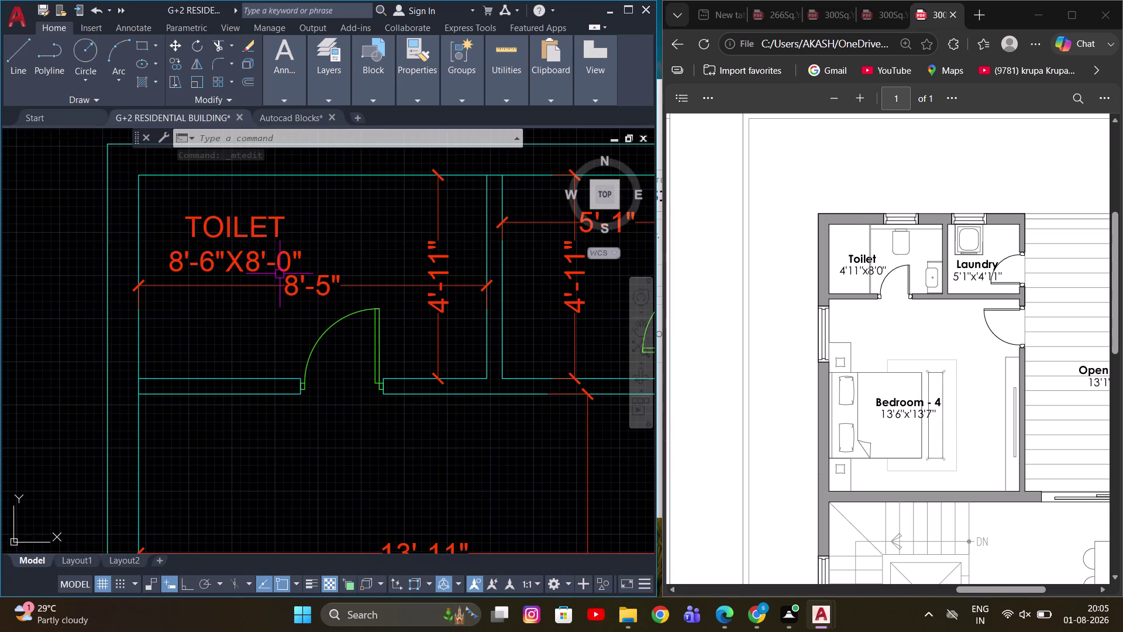
double_click(269, 263)
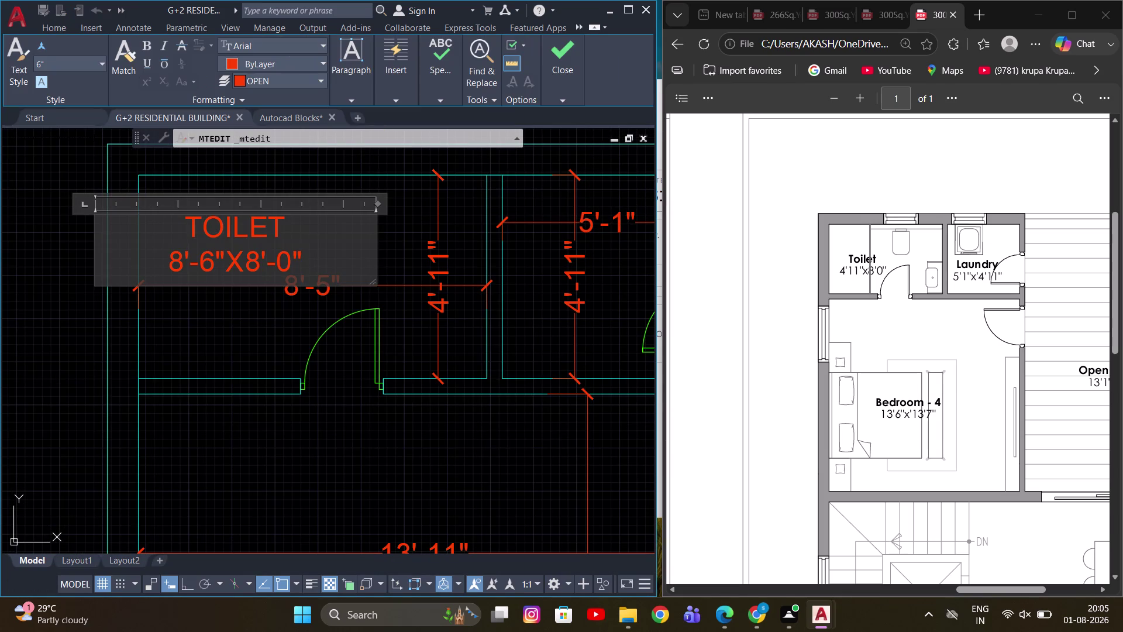
click(188, 262)
click(185, 264)
key(BackSpace)
key(4)
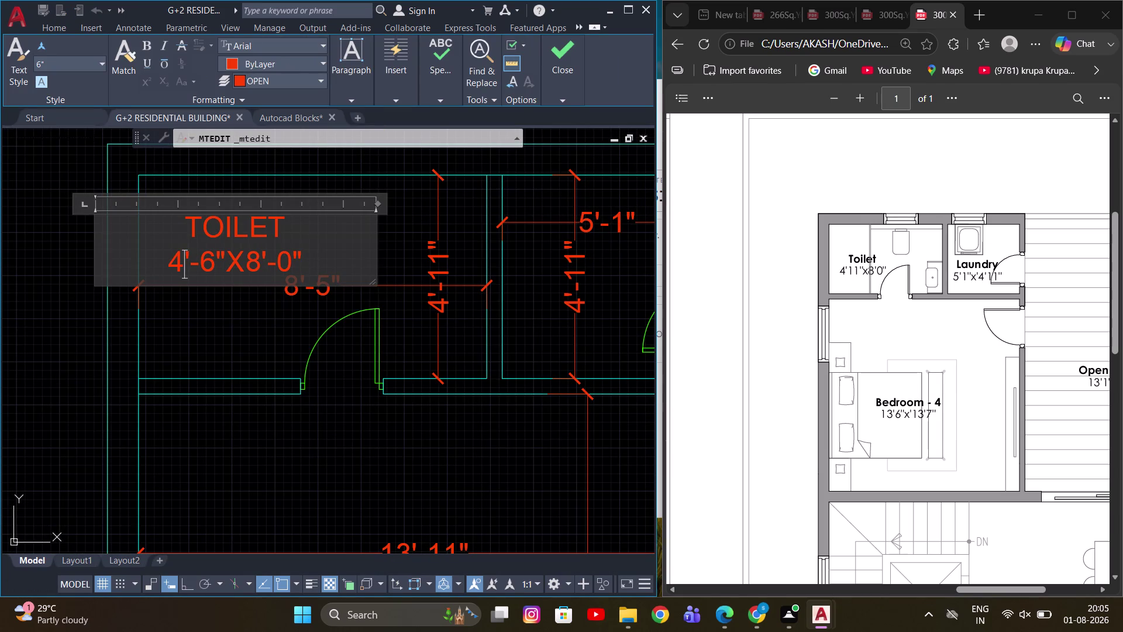
click(216, 262)
key(BackSpace)
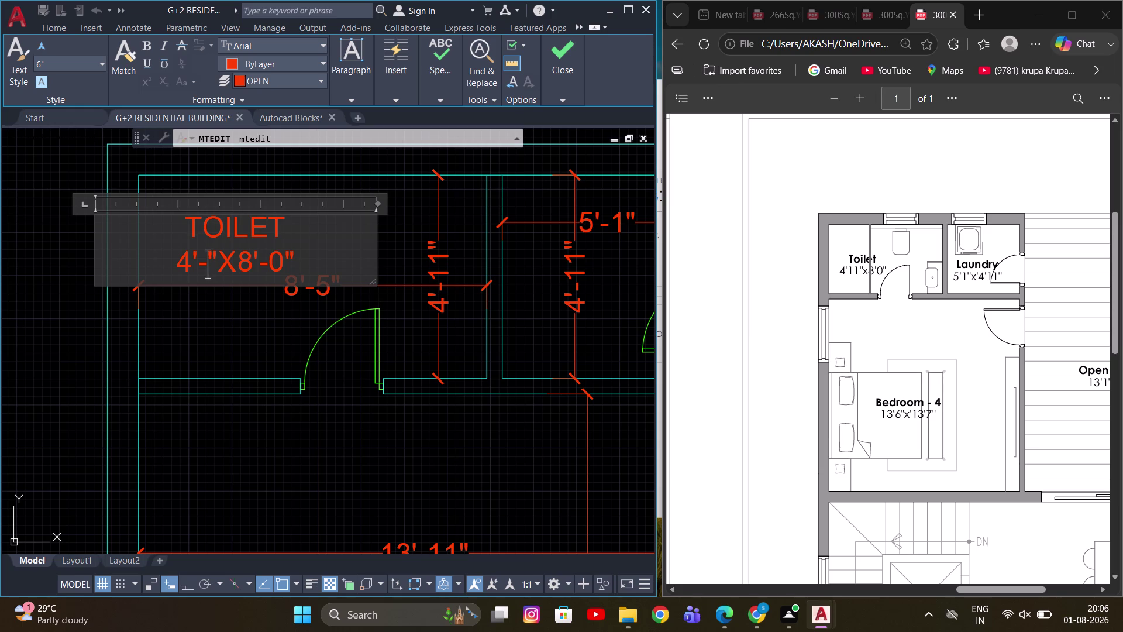
Restore 8 feet and enter 11 inches so the label reads 8'-11"X8'-0".
click(190, 264)
key(BackSpace)
key(8)
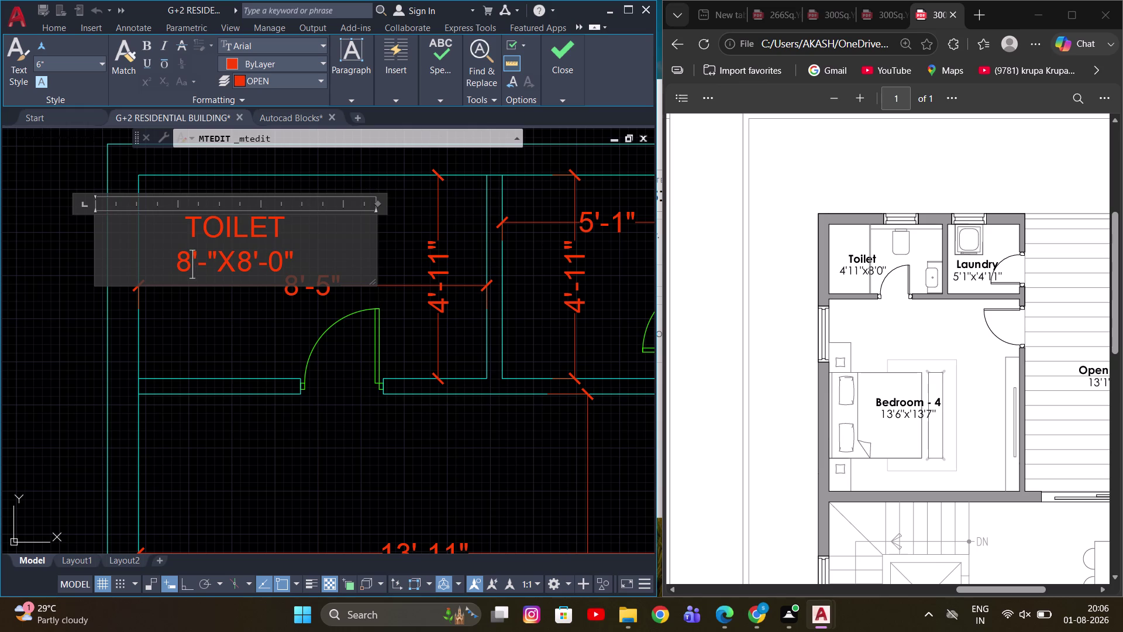
click(206, 266)
text(11)
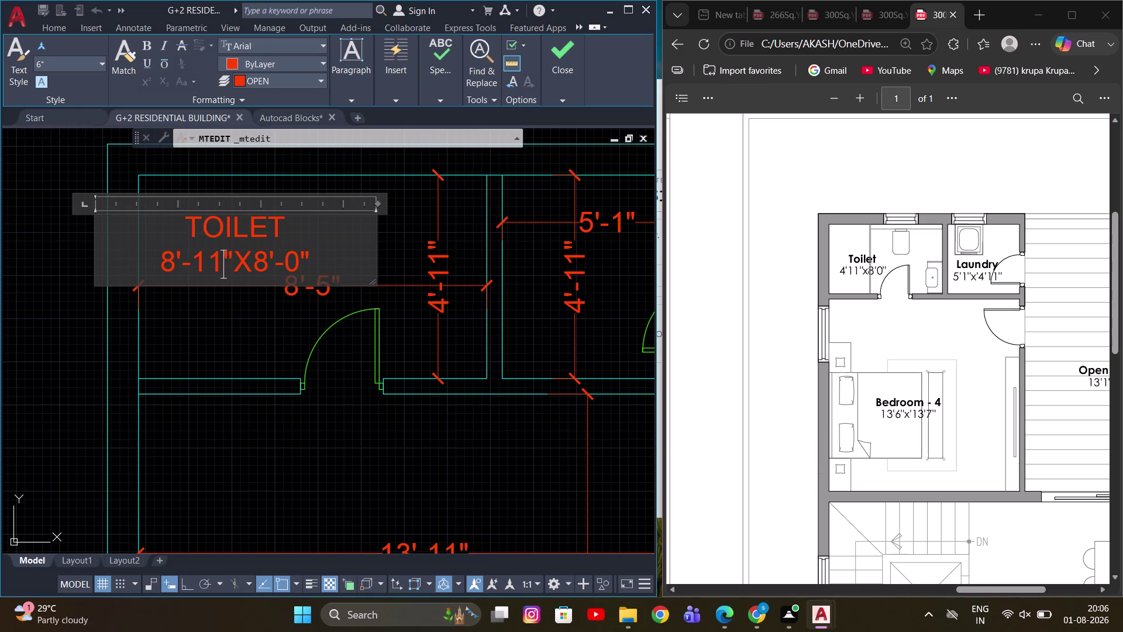
click(254, 307)
Erase the stray 8'-5" and duplicate 4'-11" dimensions inside the toilet.
middle_drag(274, 274, 255, 275)
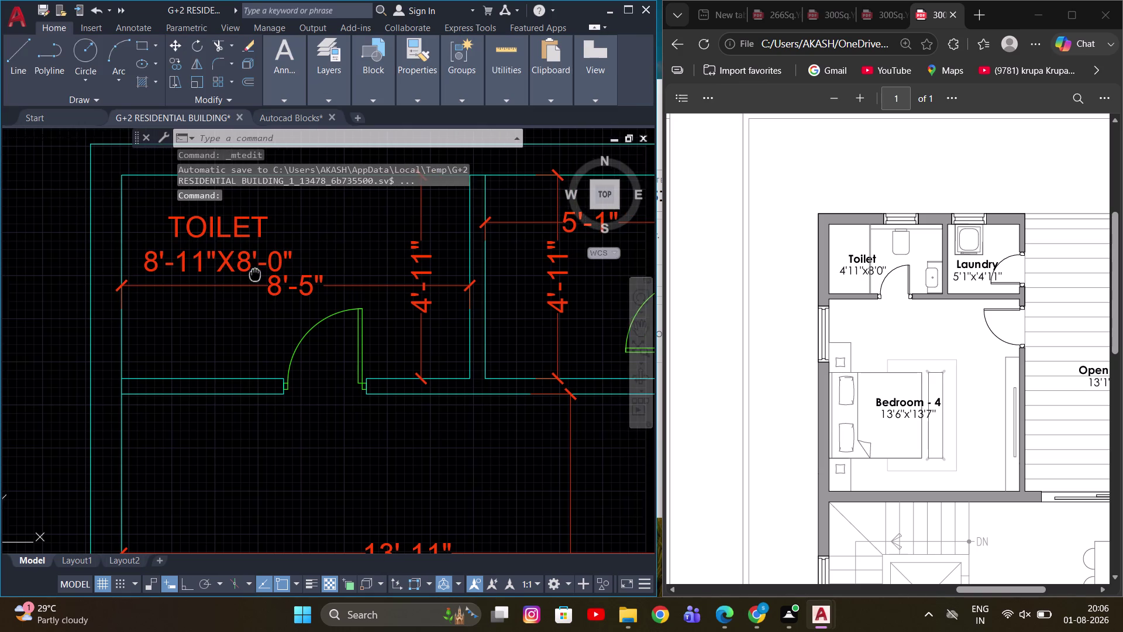
middle_drag(255, 274, 252, 274)
middle_drag(403, 290, 397, 299)
scroll(up, 3)
drag(434, 272, 401, 291)
click(359, 309)
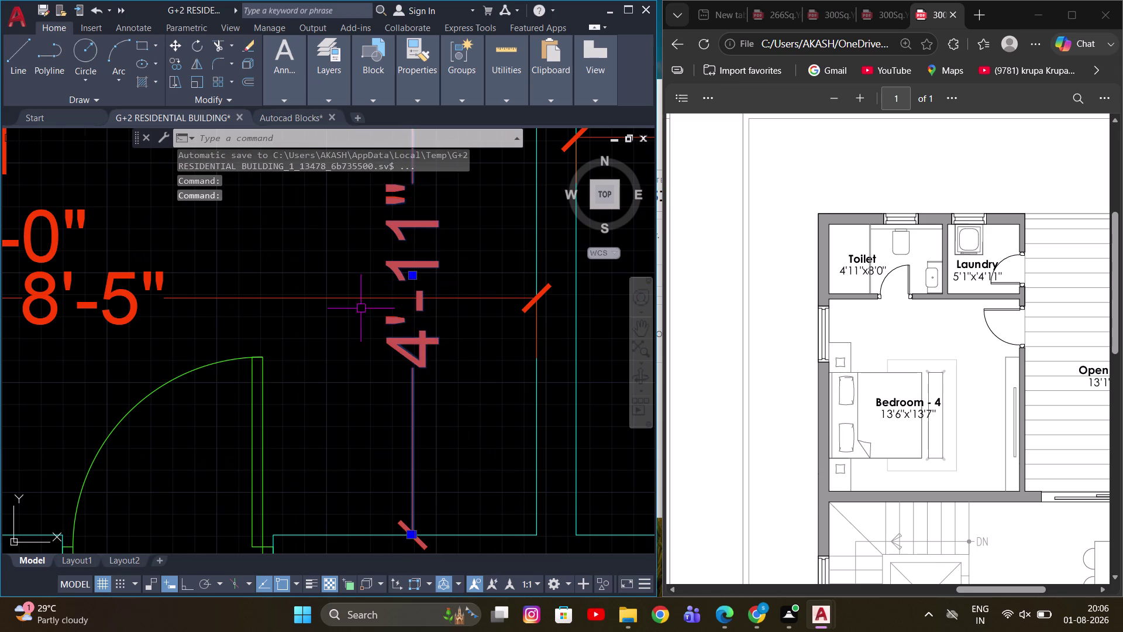
click(274, 256)
scroll(down, 3)
key(e)
key(space)
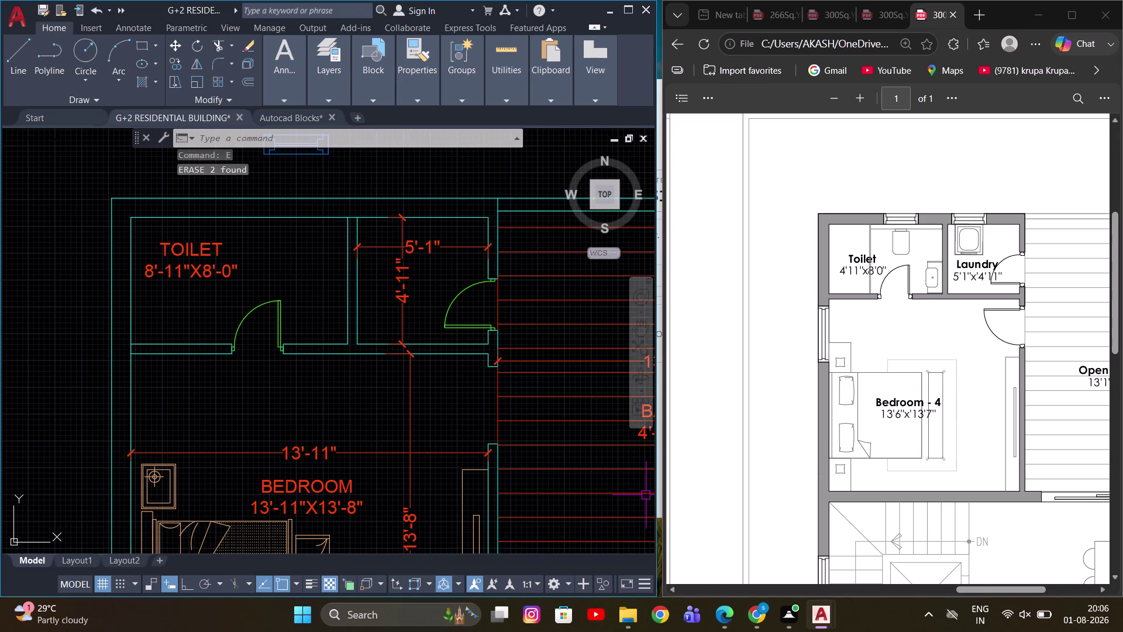